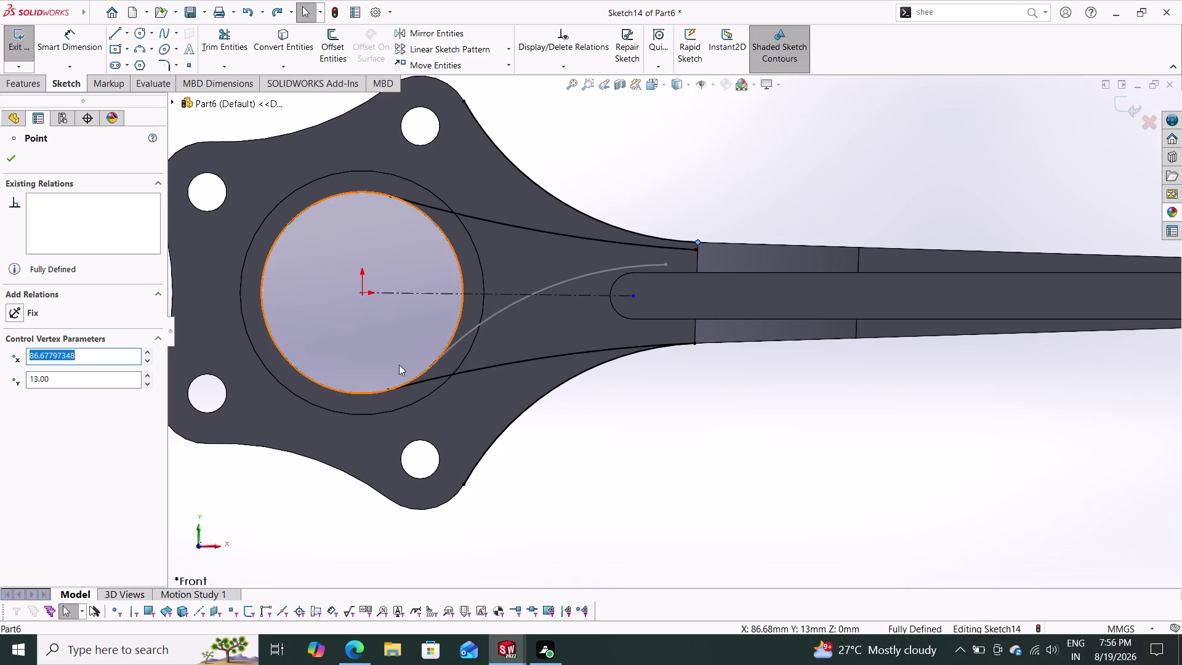
Dismiss the point properties, orbit to the rod's big end, and start Intersection Curve.
key(Escape)
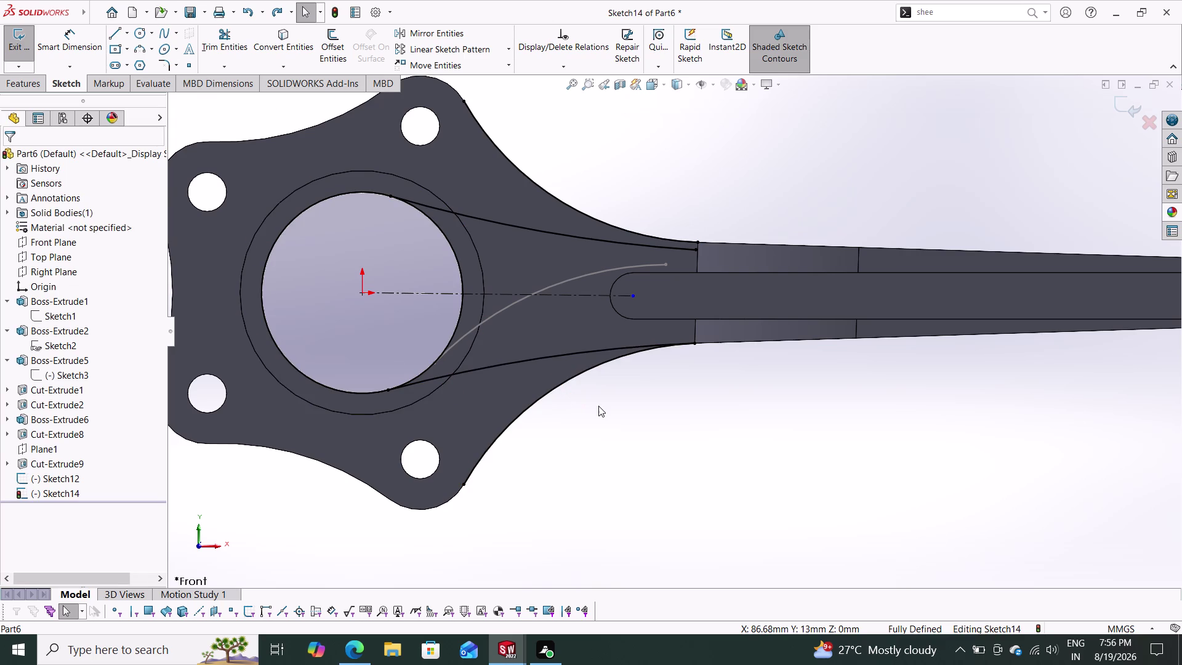
scroll(down, 3)
scroll(up, 3)
middle_drag(600, 426, 619, 380)
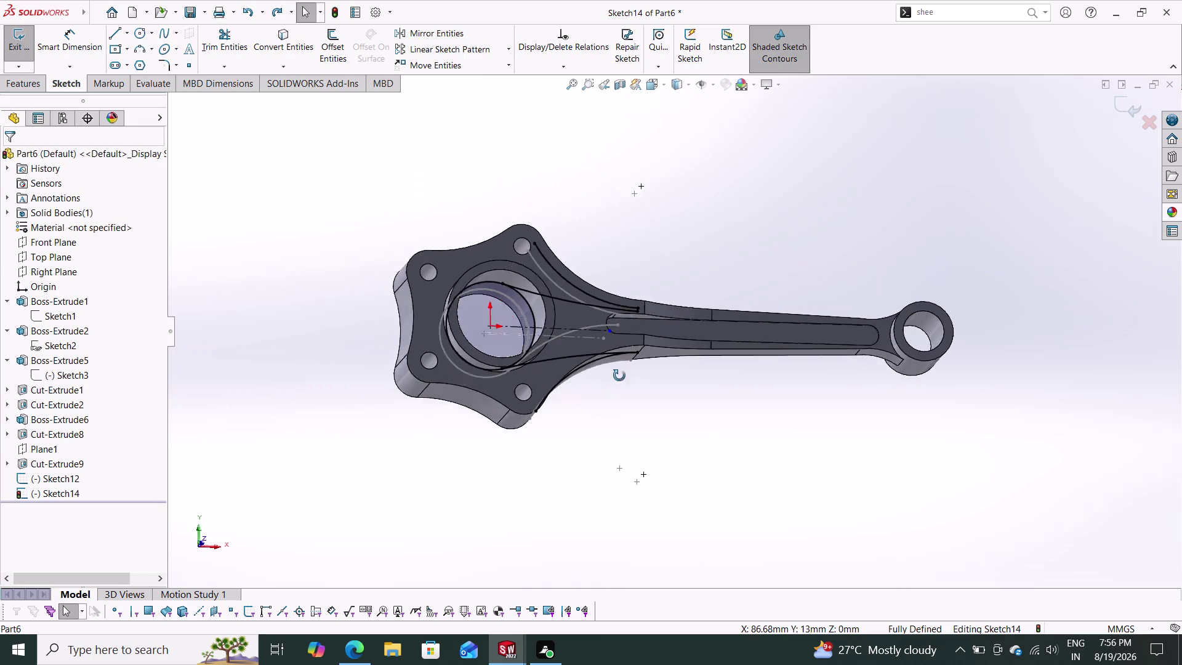
middle_drag(619, 380, 589, 328)
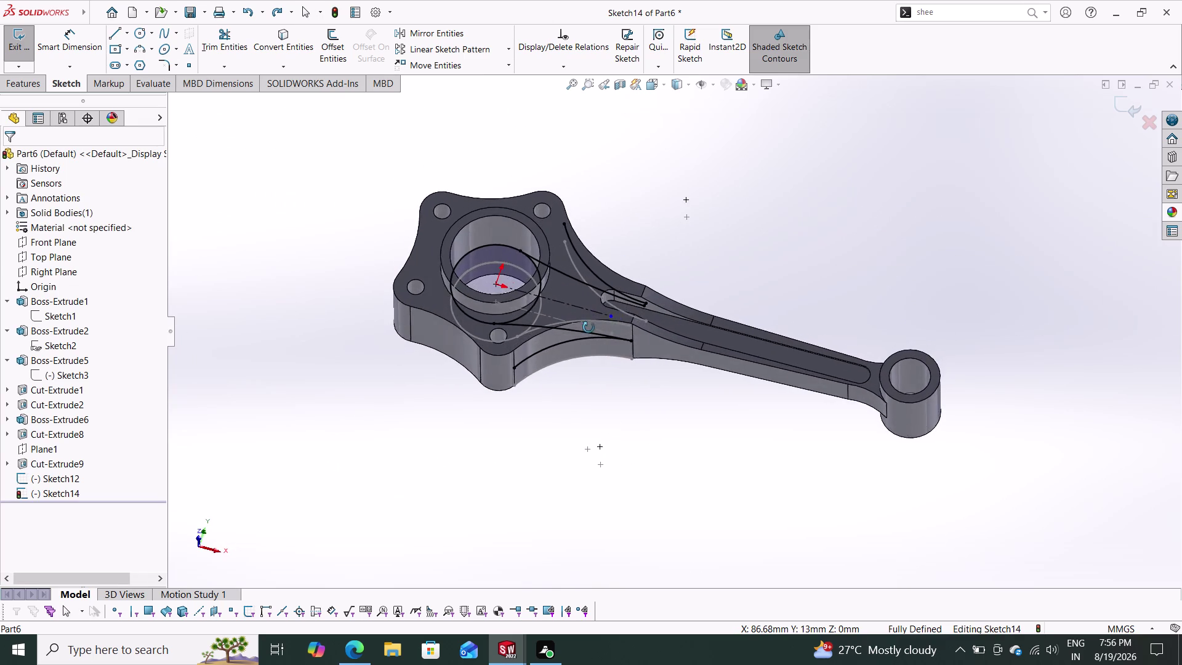
middle_drag(589, 328, 565, 431)
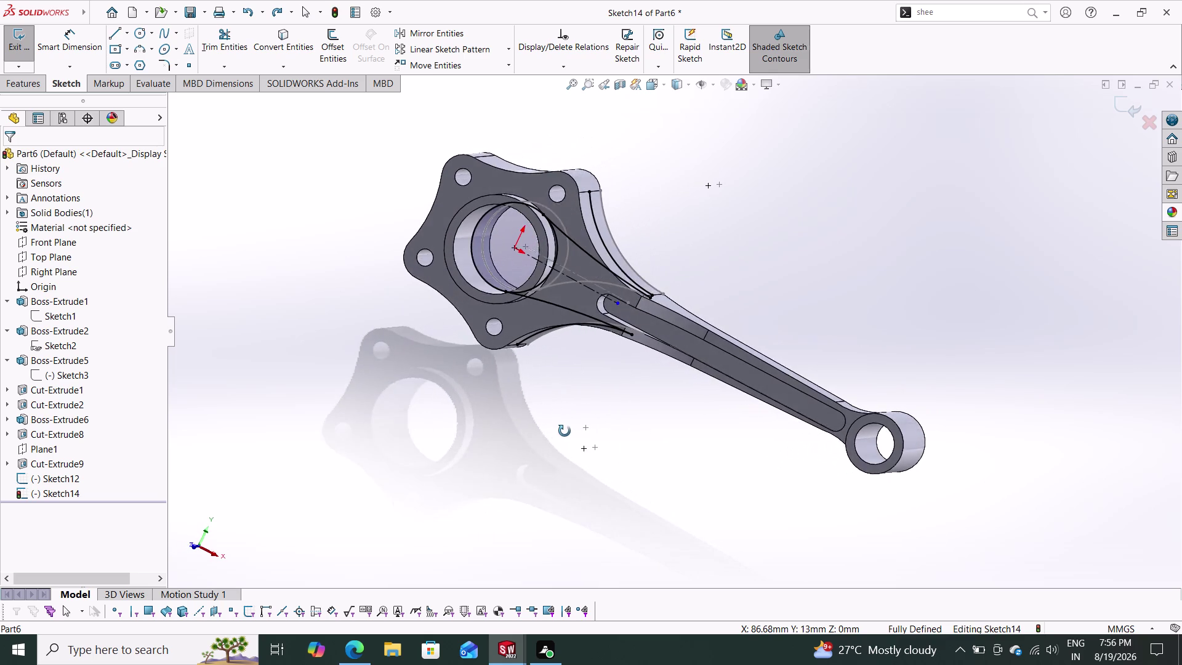
middle_drag(565, 431, 556, 452)
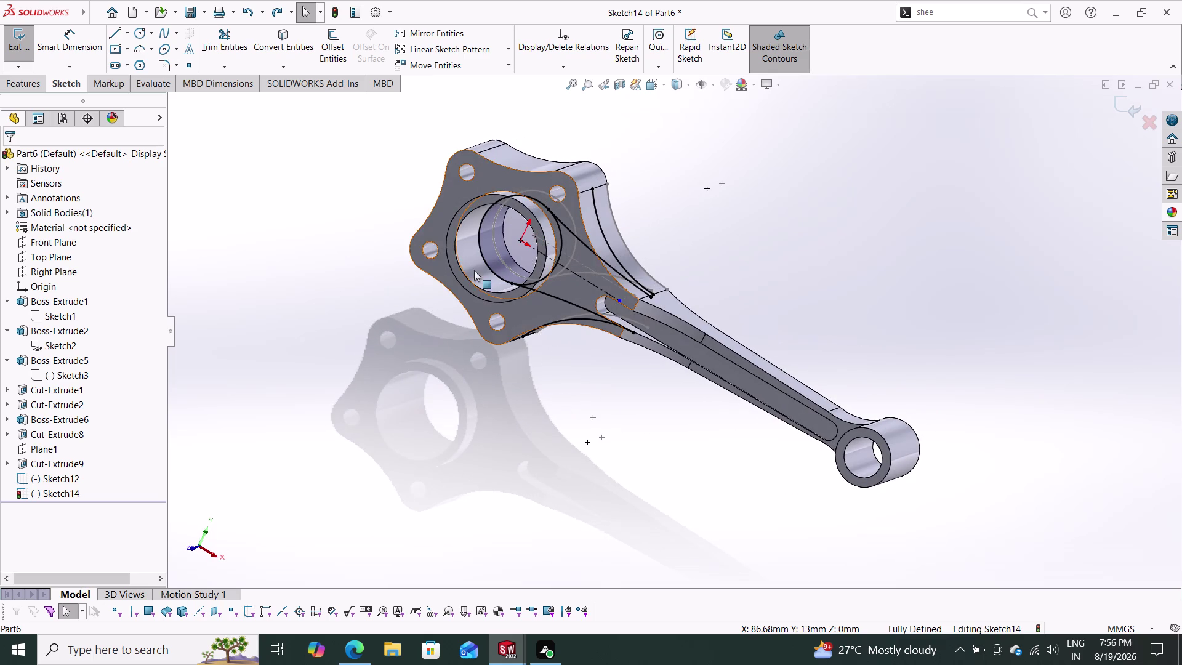
click(290, 64)
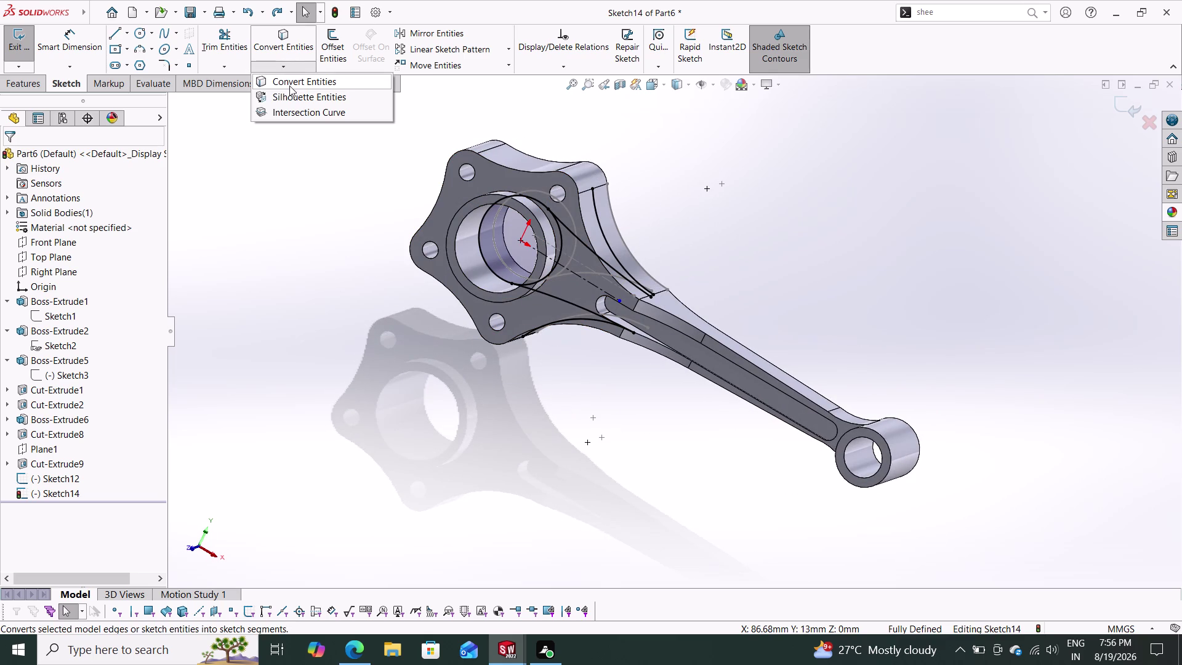
click(291, 112)
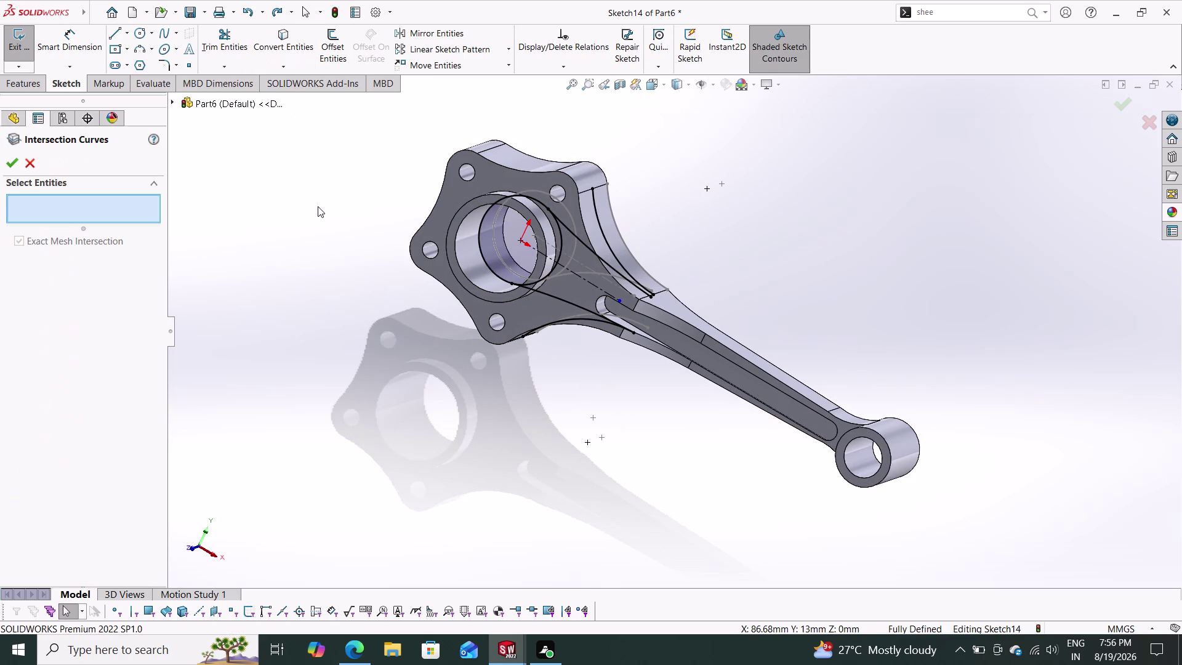
Select the first five side faces of the rod's big end for intersection curves.
middle_drag(328, 288, 436, 215)
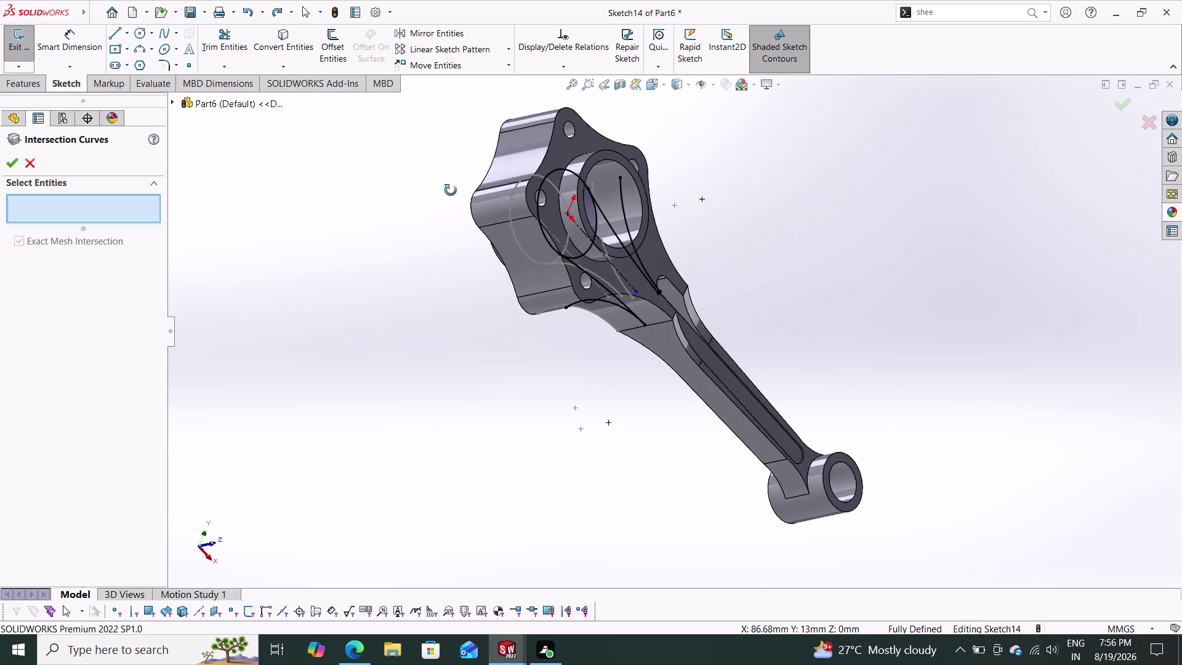
middle_drag(435, 216, 446, 102)
click(602, 251)
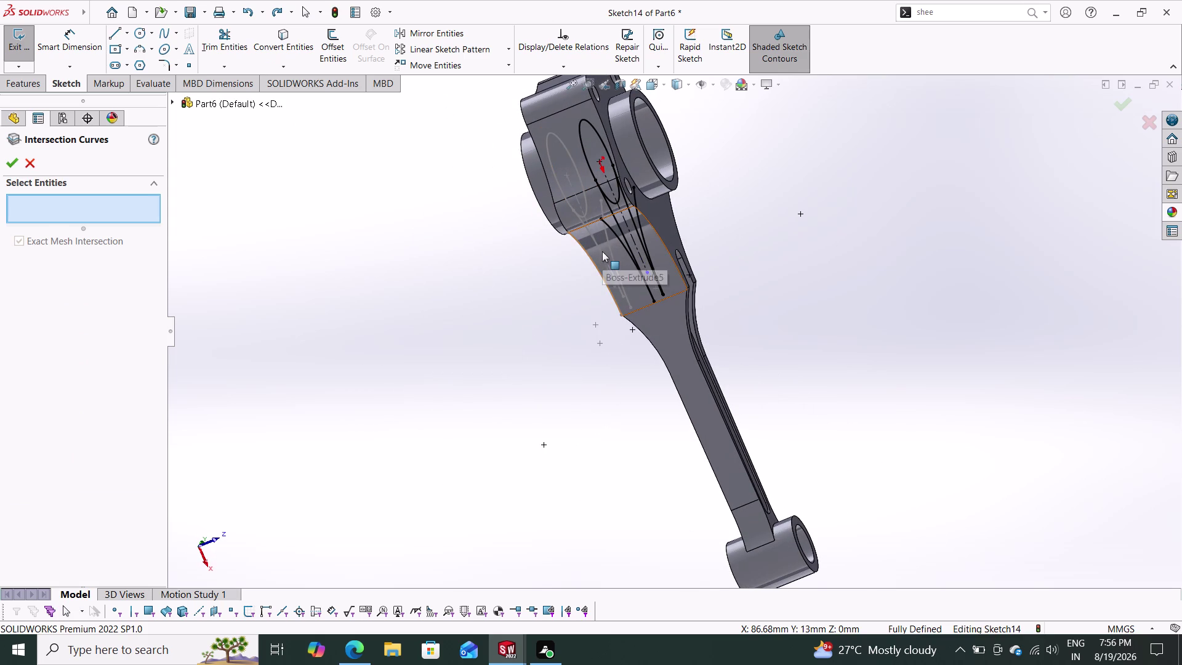
click(573, 174)
click(575, 201)
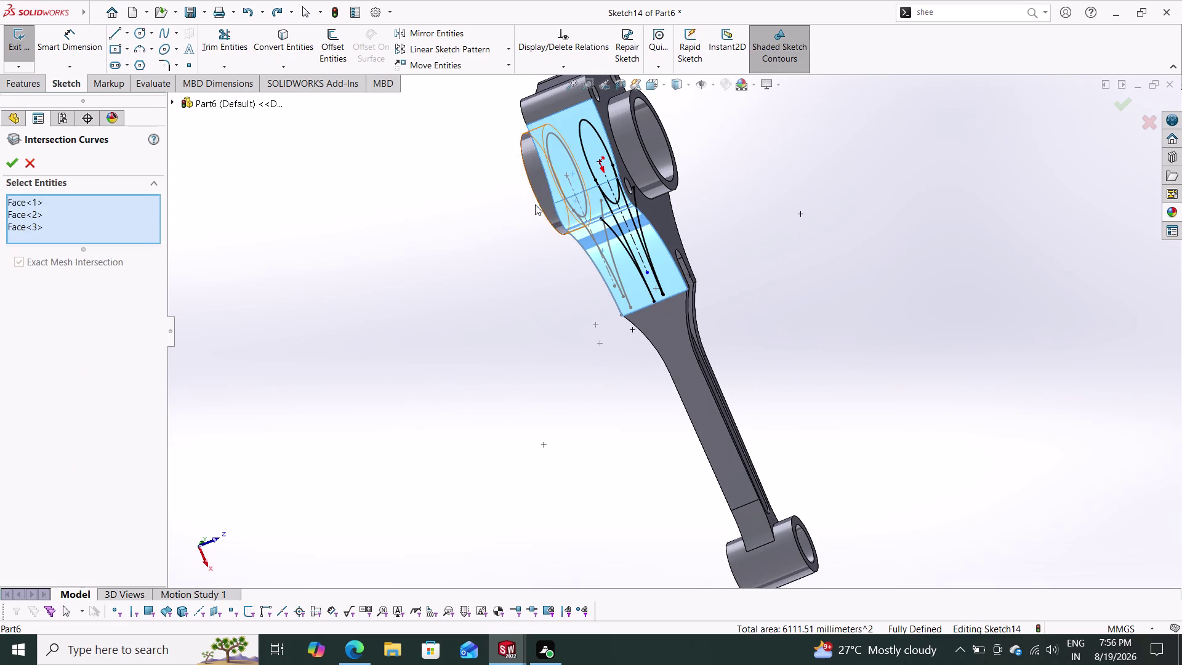
middle_drag(501, 201, 509, 306)
click(601, 227)
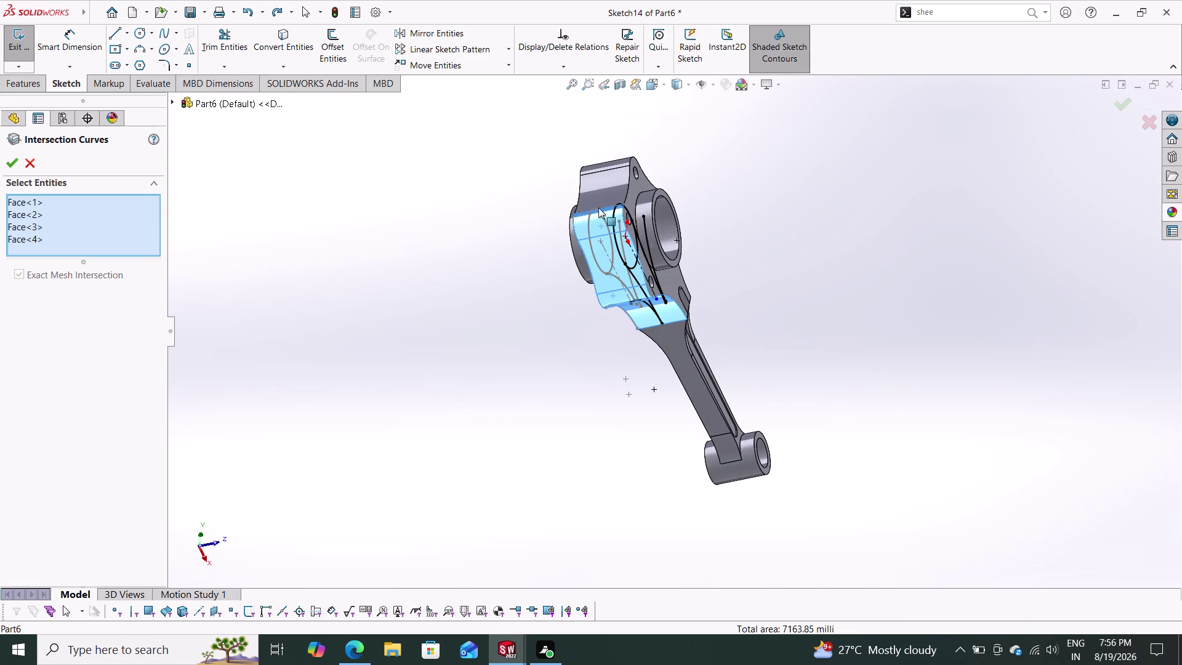
click(602, 188)
Select the remaining four big-end faces and create the intersection curves.
middle_drag(538, 213, 512, 406)
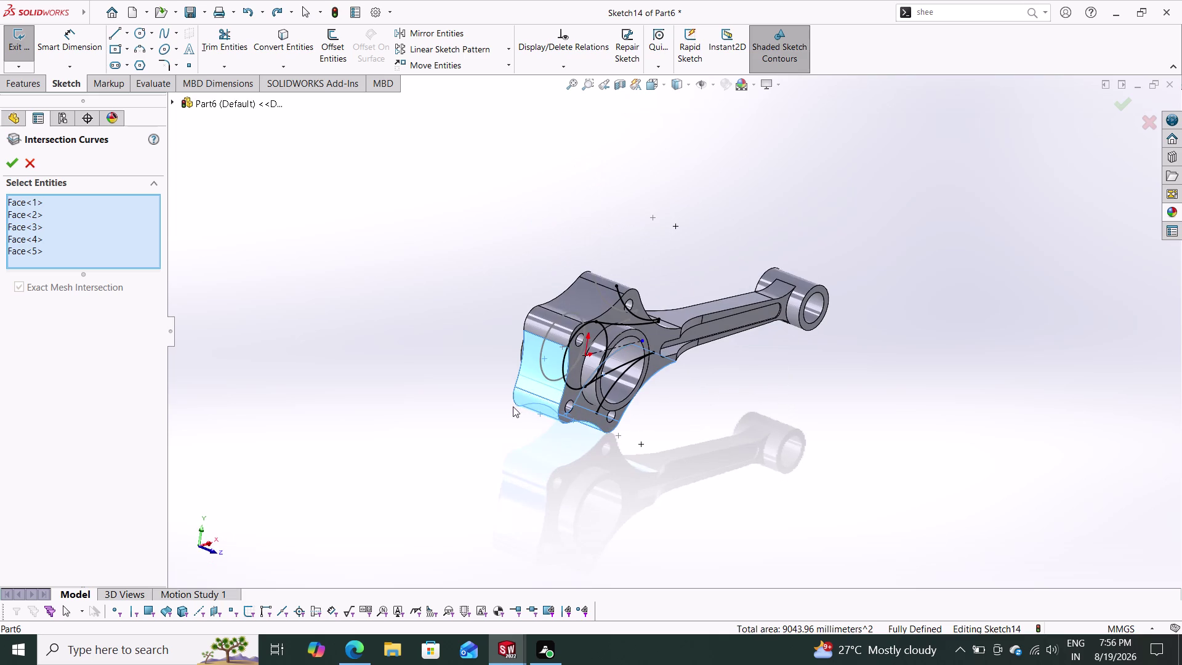
click(562, 325)
click(578, 299)
middle_drag(548, 311, 542, 311)
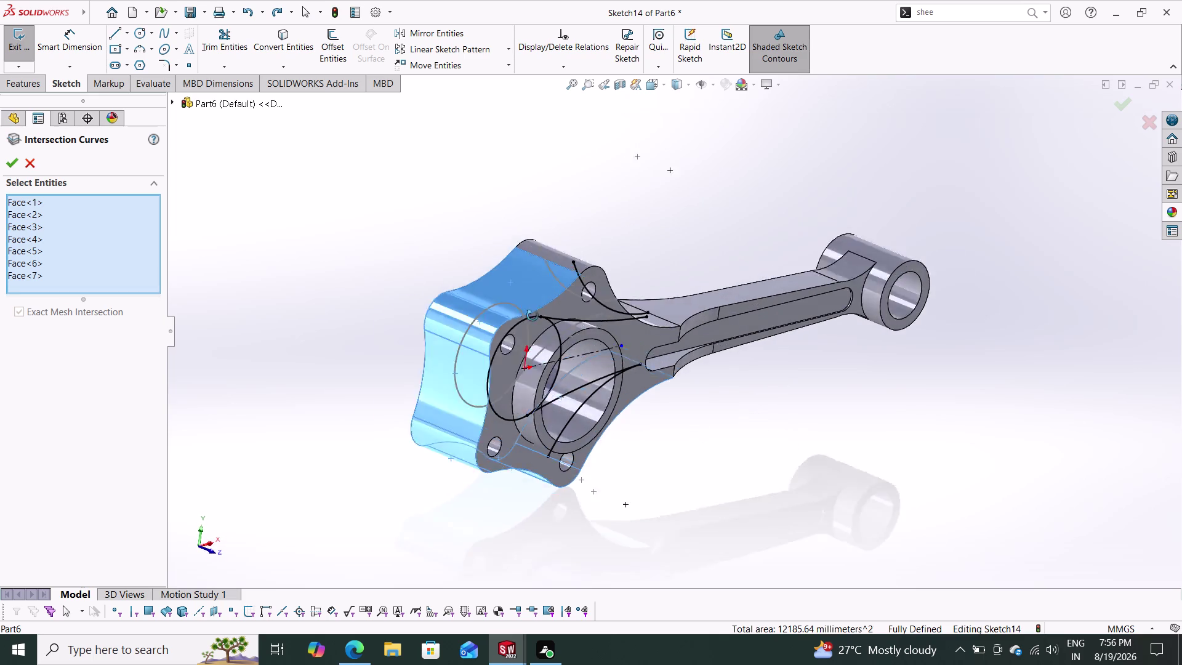
middle_drag(542, 311, 474, 375)
click(461, 291)
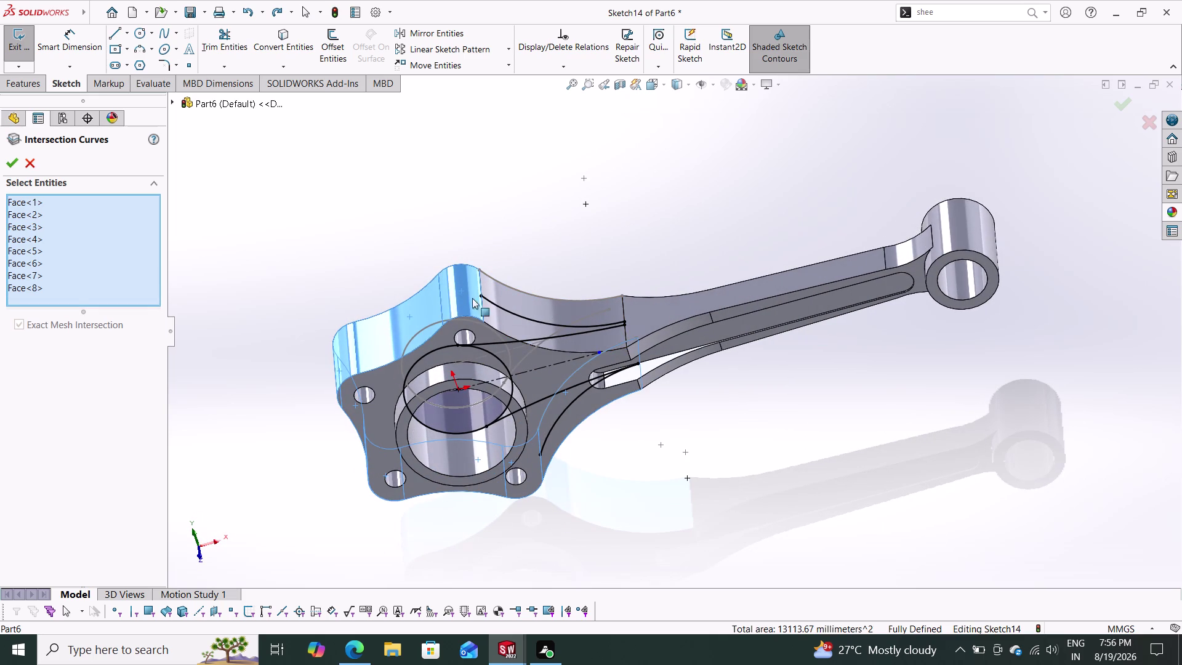
click(511, 315)
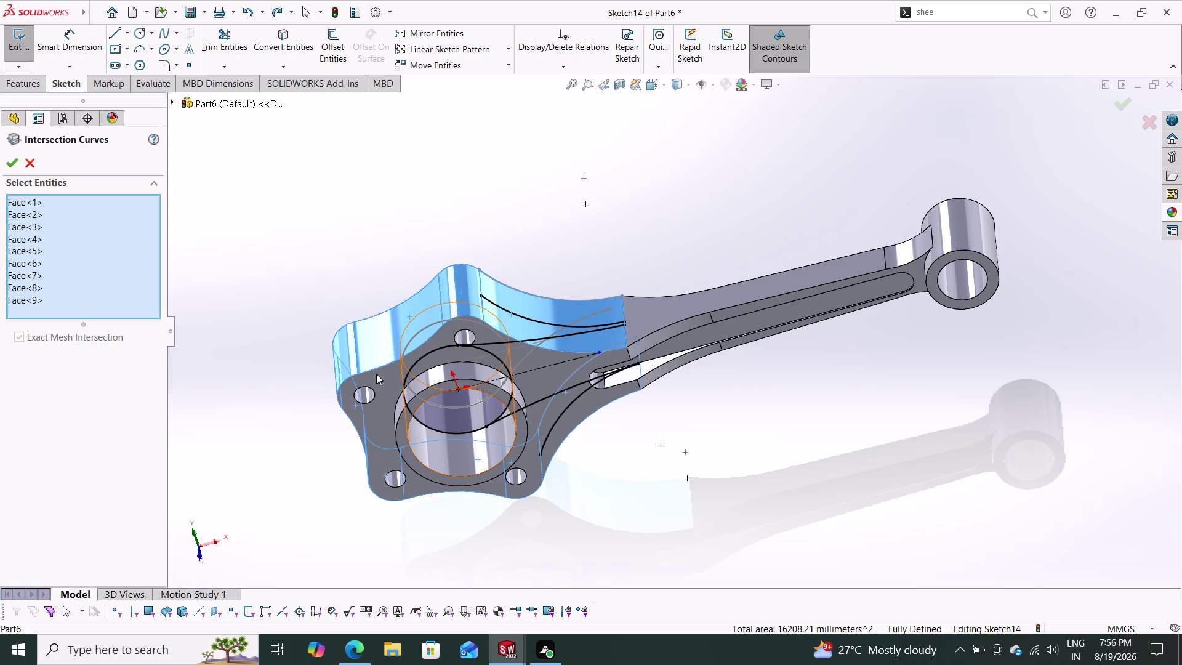
click(9, 161)
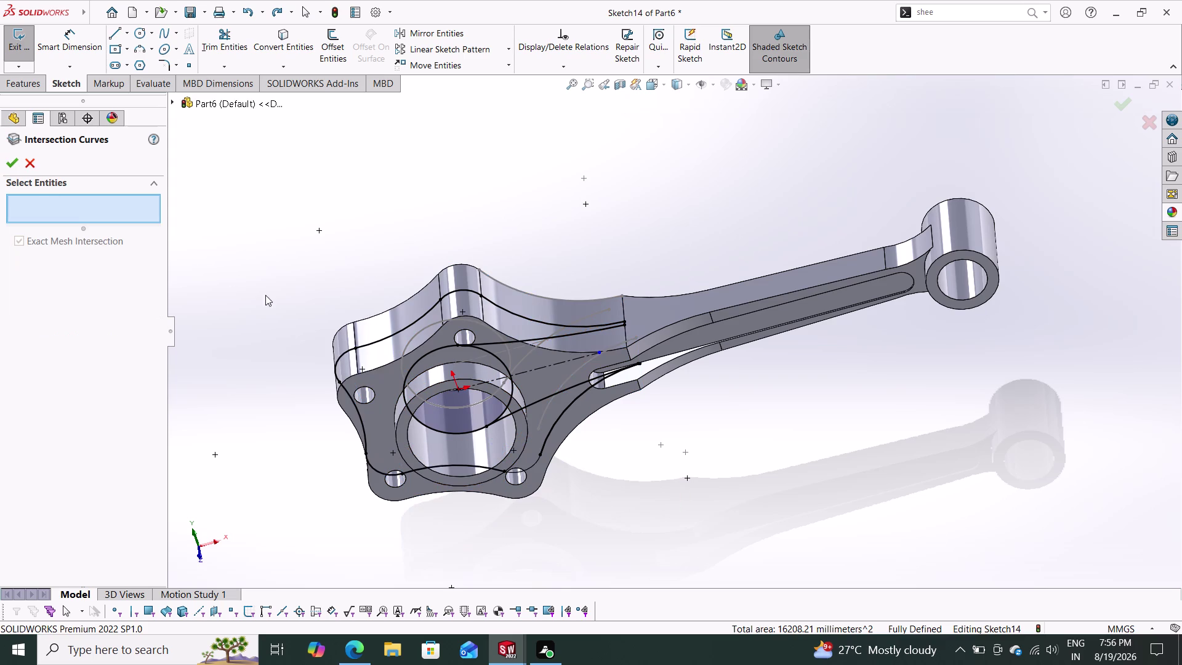
click(35, 164)
Inspect the new intersection curves, orbit toward the big-end bore, and start Trim Entities.
middle_drag(207, 286, 195, 183)
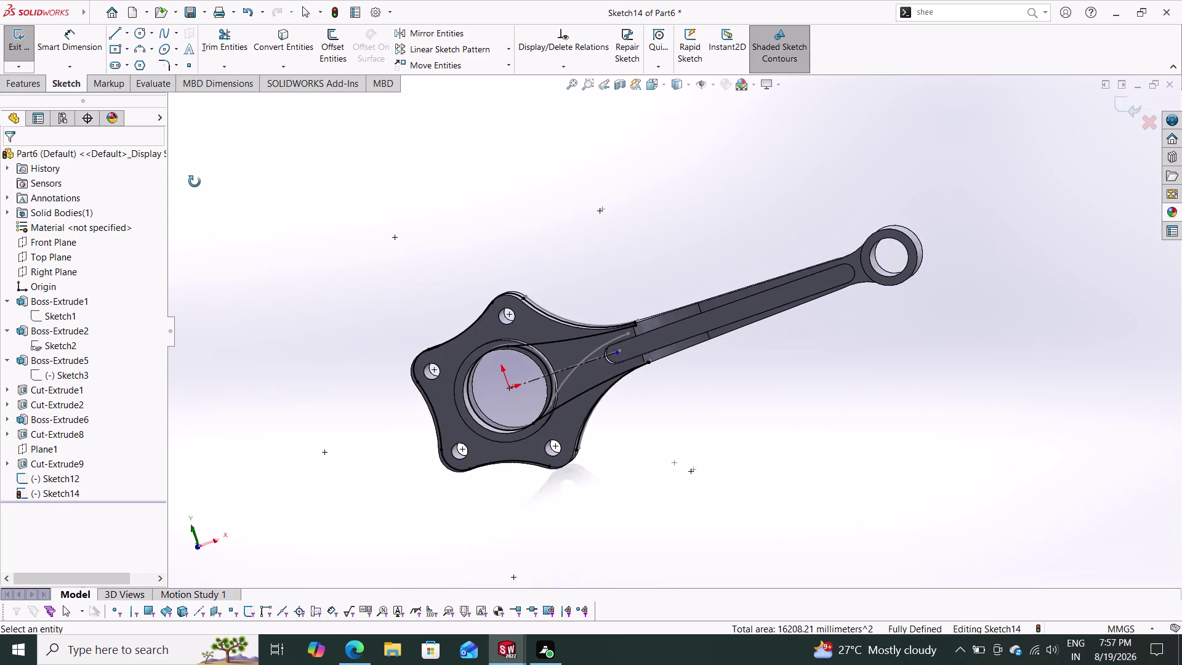
middle_drag(196, 183, 204, 257)
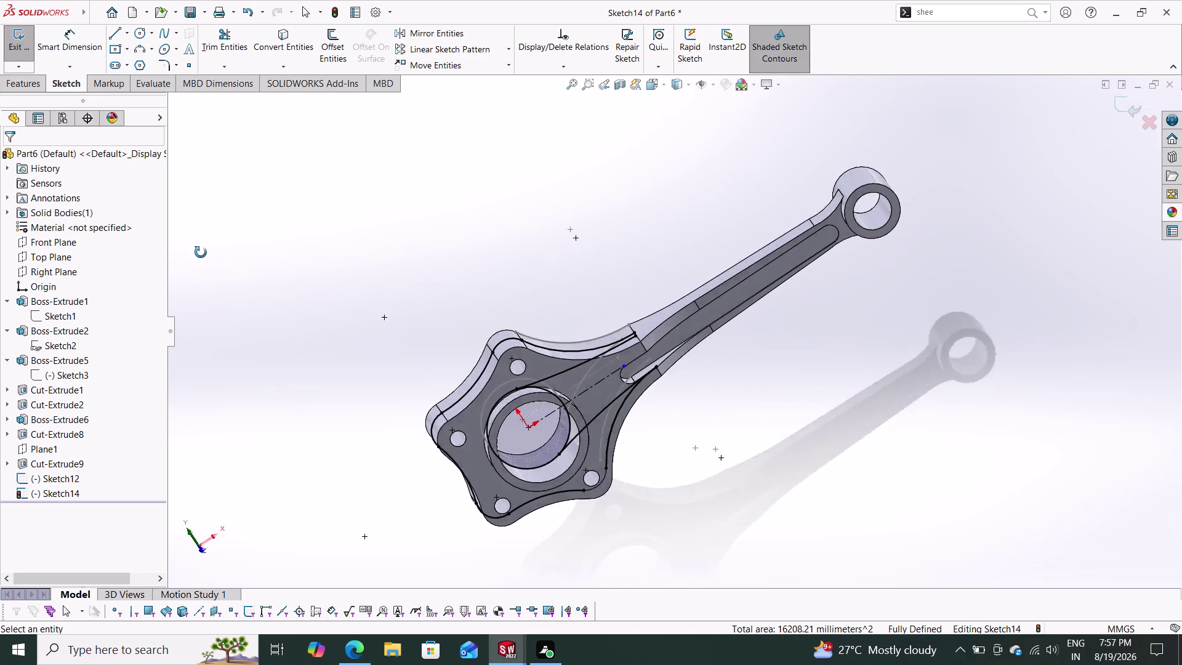
middle_drag(204, 257, 215, 244)
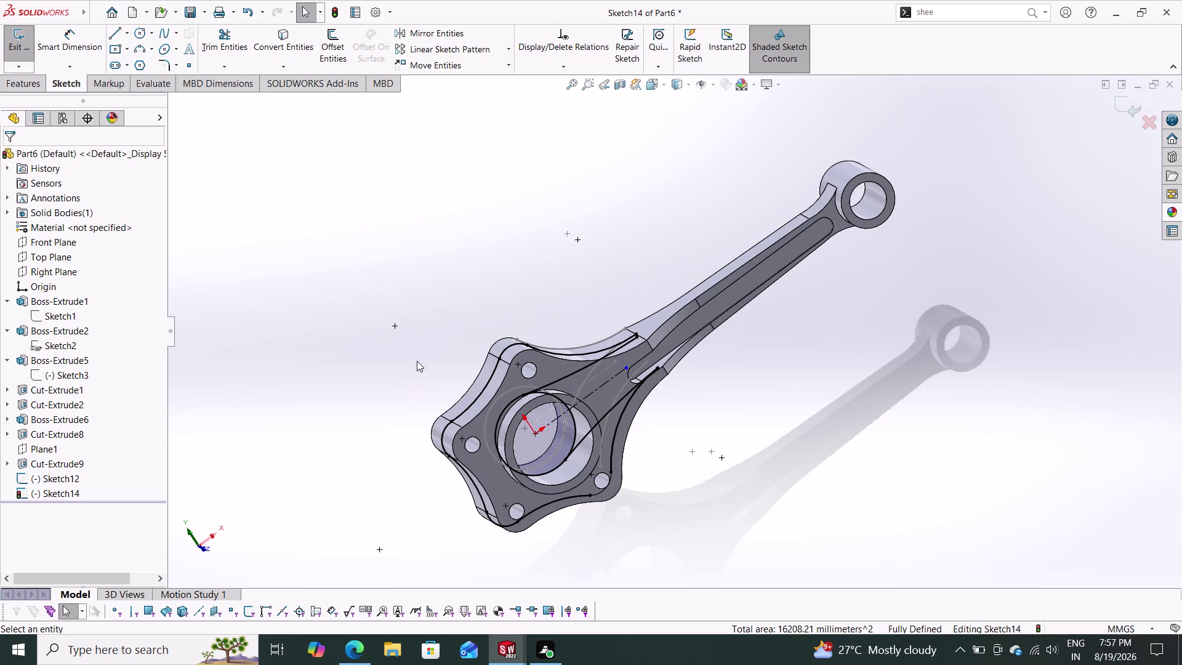
middle_drag(421, 368, 354, 311)
middle_drag(386, 341, 445, 372)
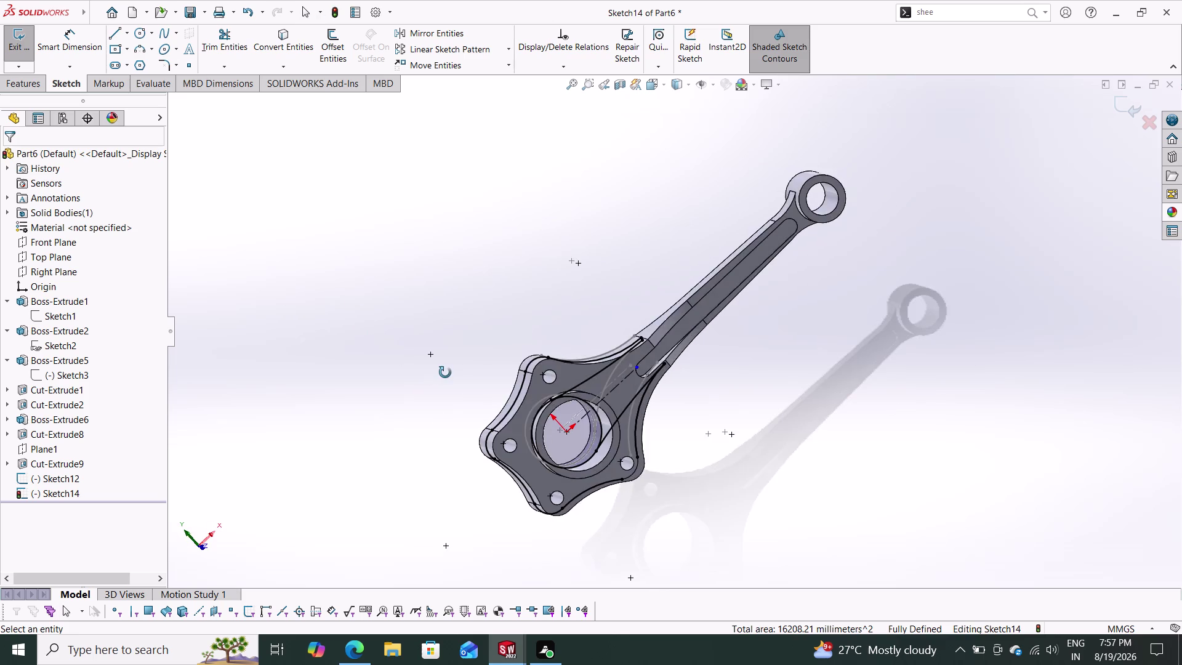
middle_drag(445, 372, 417, 364)
scroll(down, 3)
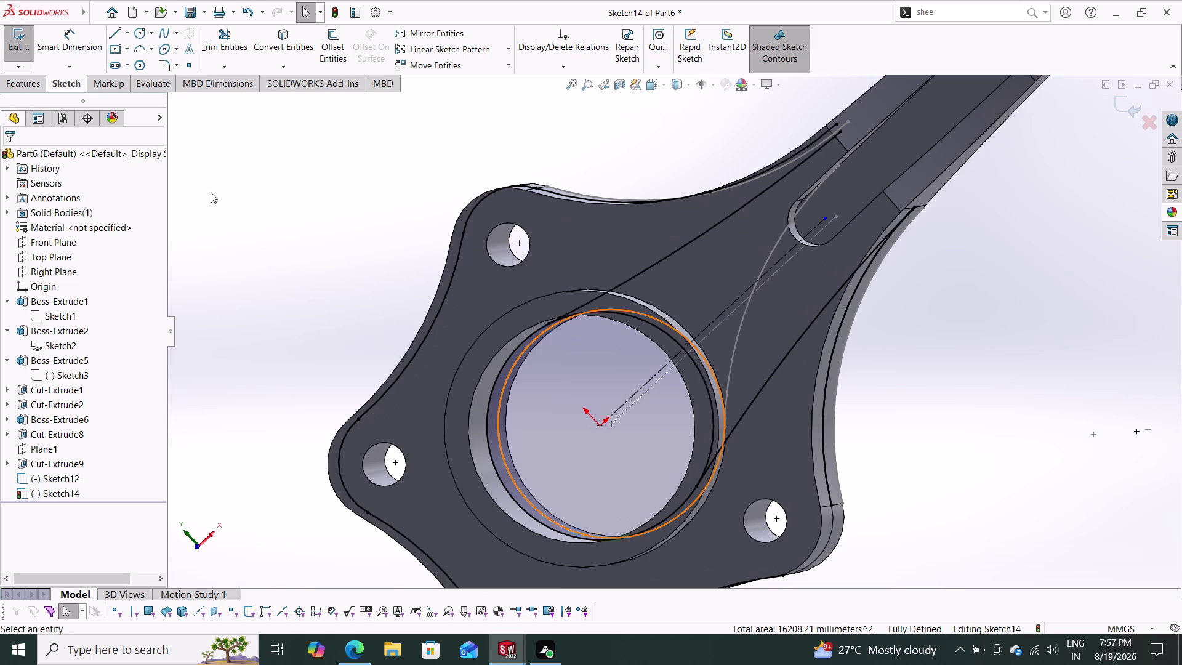
click(228, 38)
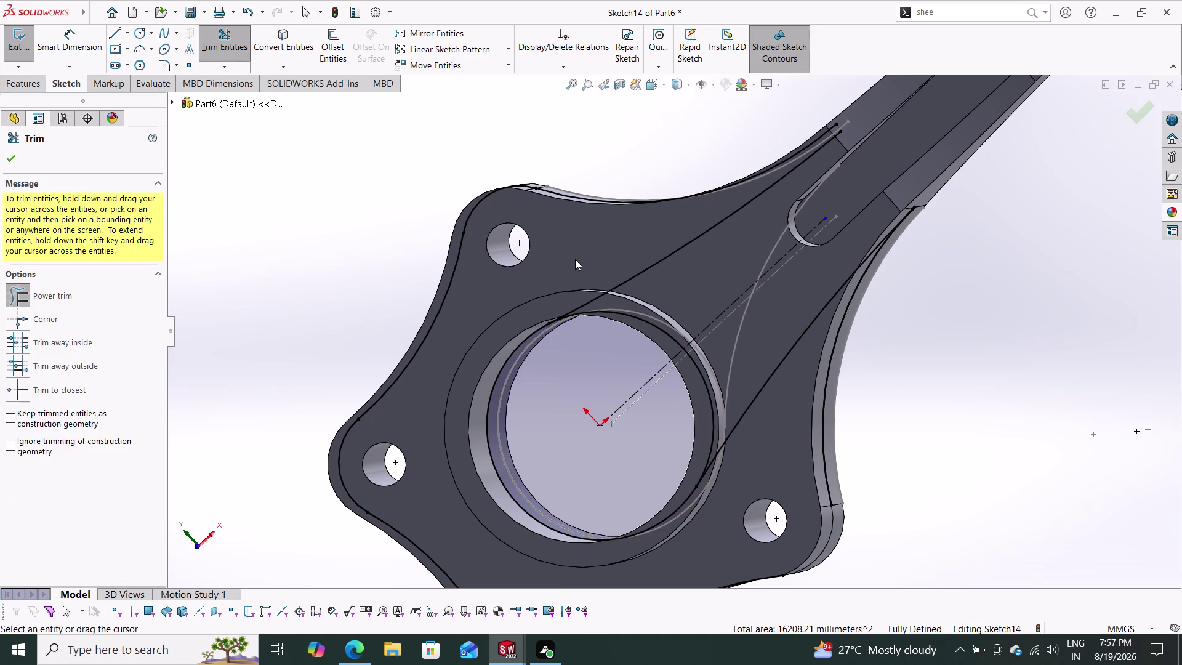
Power-trim the leftover circle segments inside the big-end bore, then select the upper arc.
drag(654, 283, 624, 346)
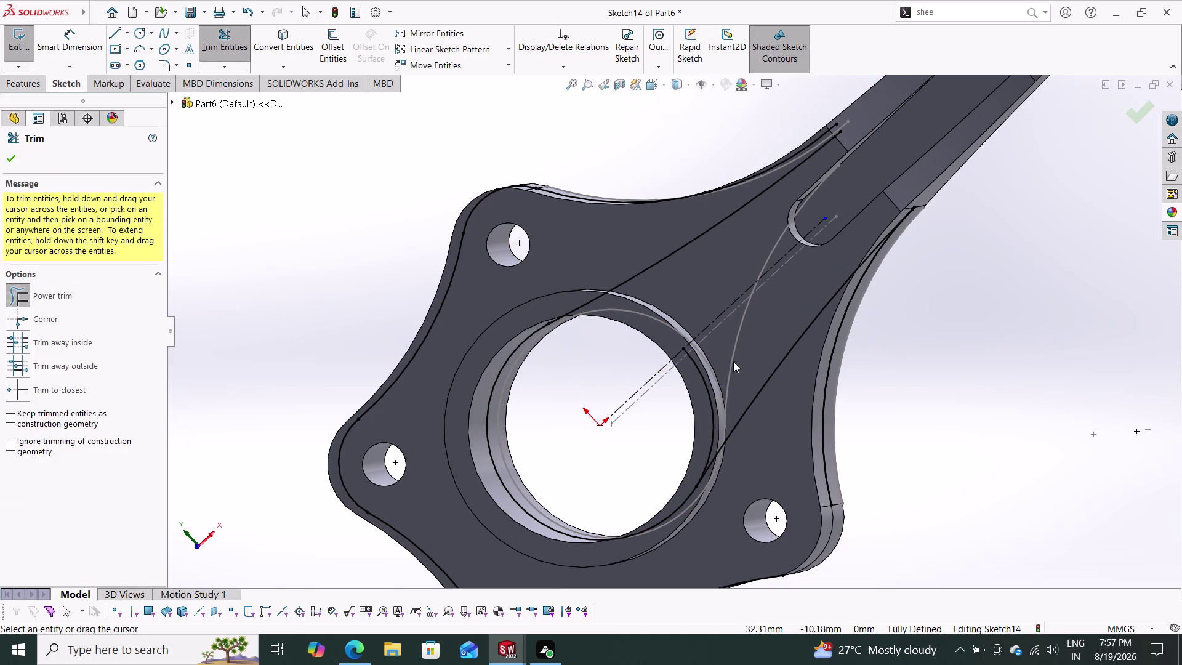
drag(740, 362, 679, 393)
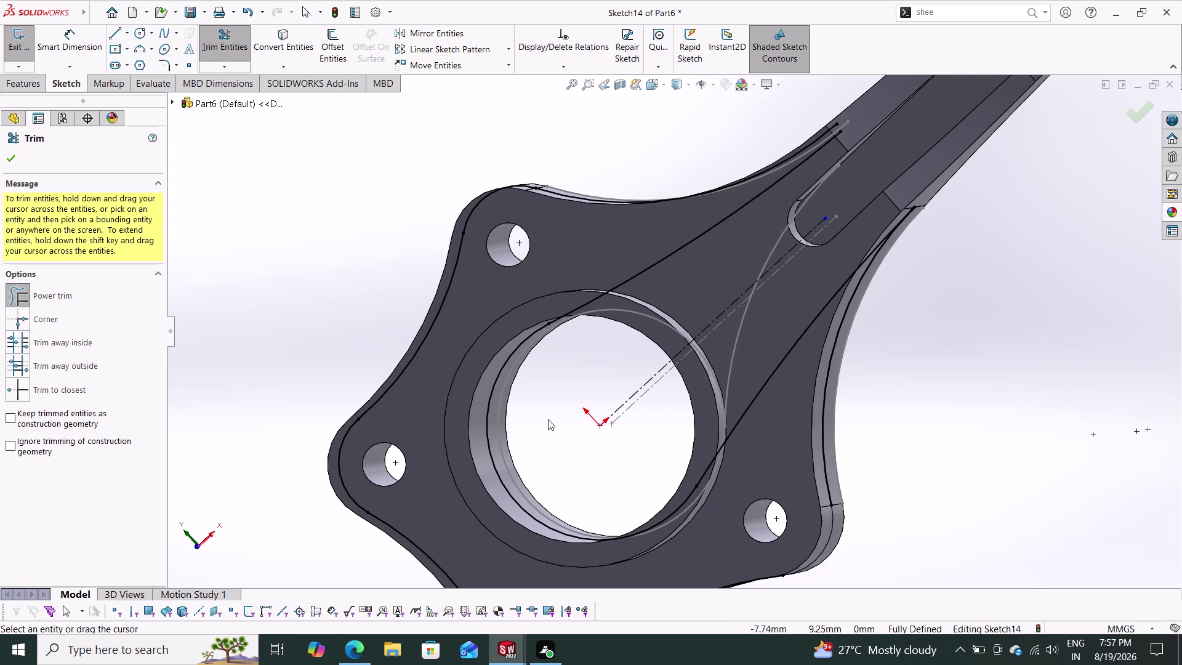
scroll(down, 3)
scroll(up, 3)
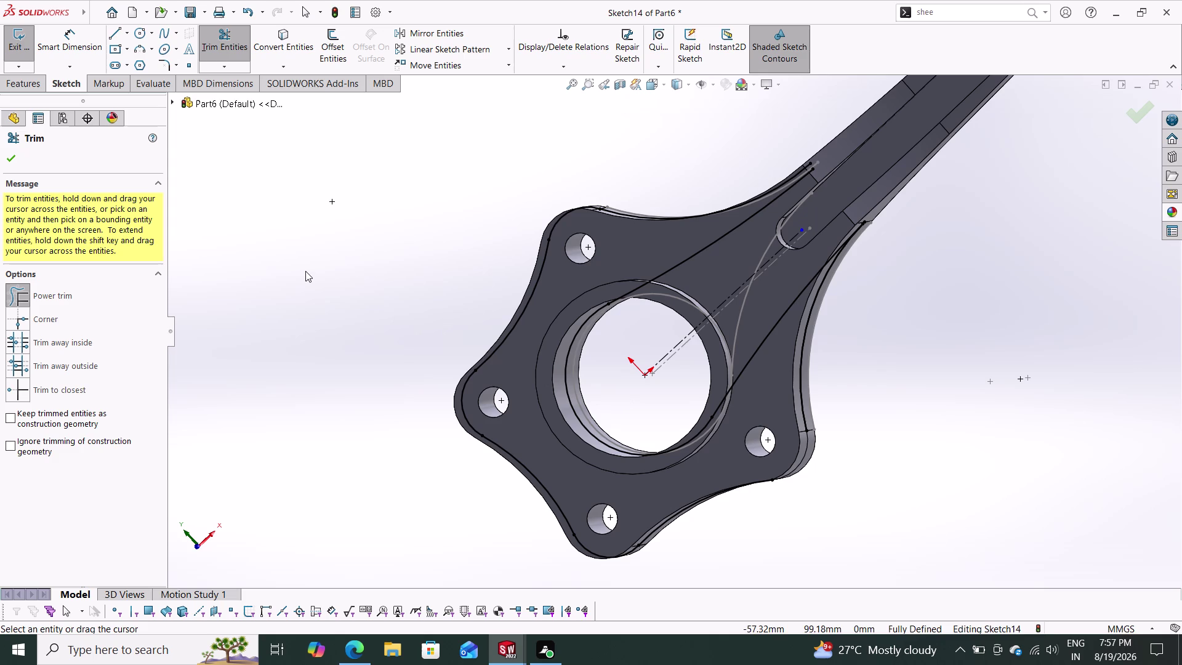
click(9, 158)
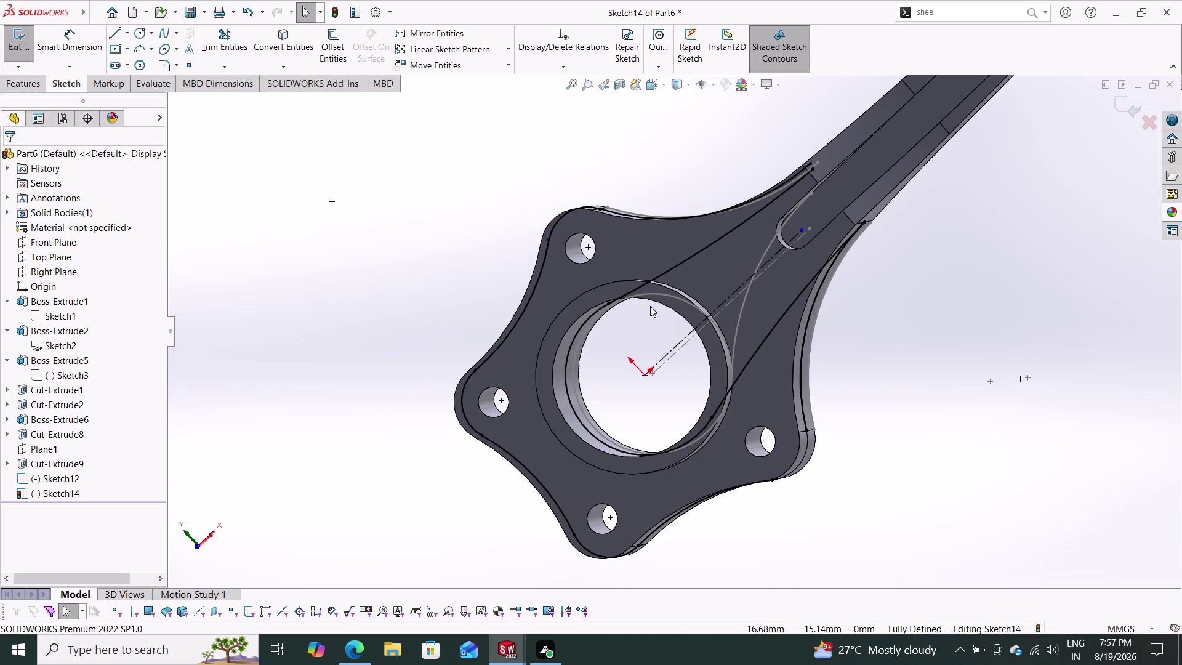
click(674, 264)
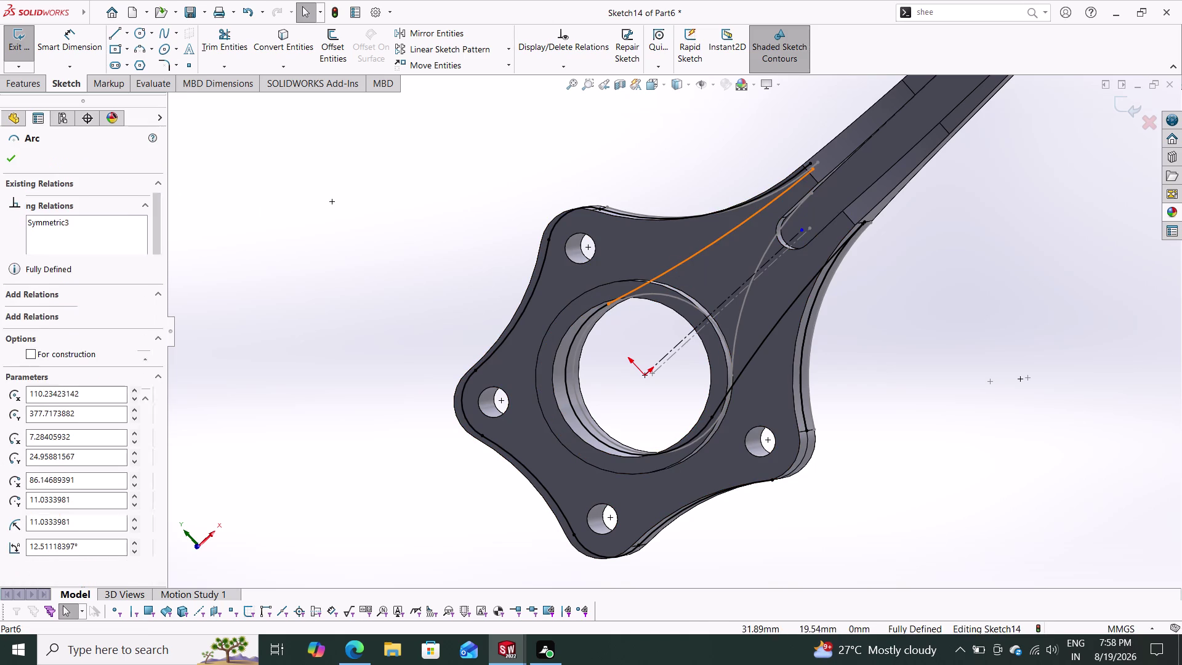
Make the upper arc tangent to the outer edge arc, then undo the over-defining relation.
click(674, 218)
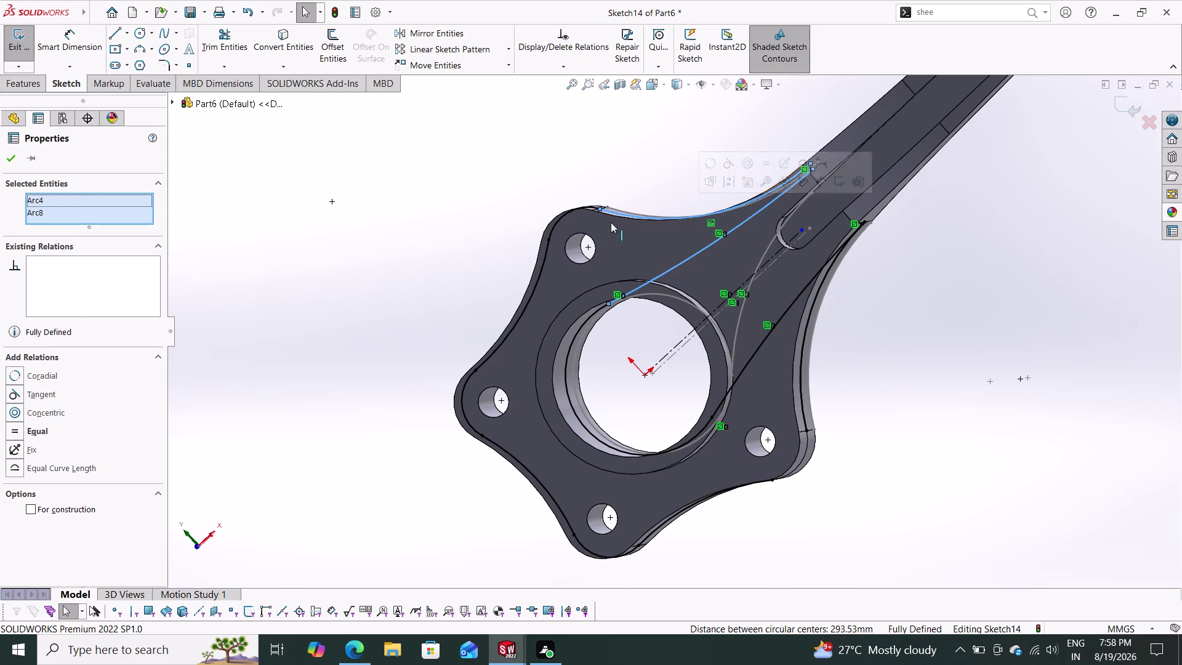
click(32, 393)
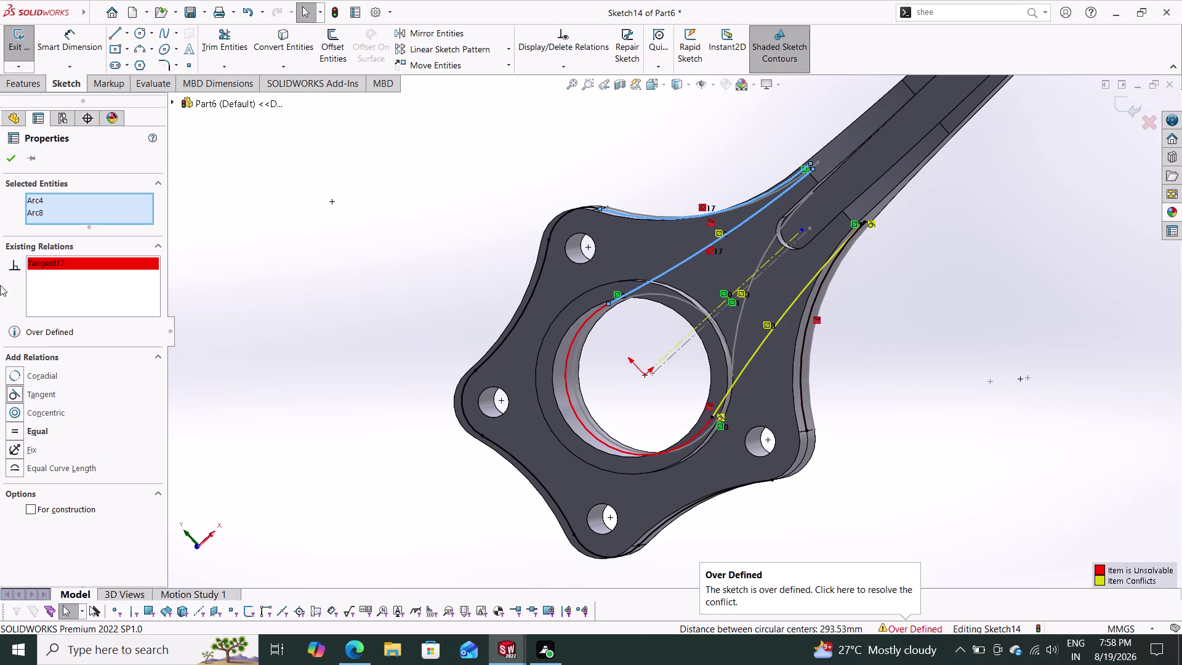
key(Escape)
key(Escape)
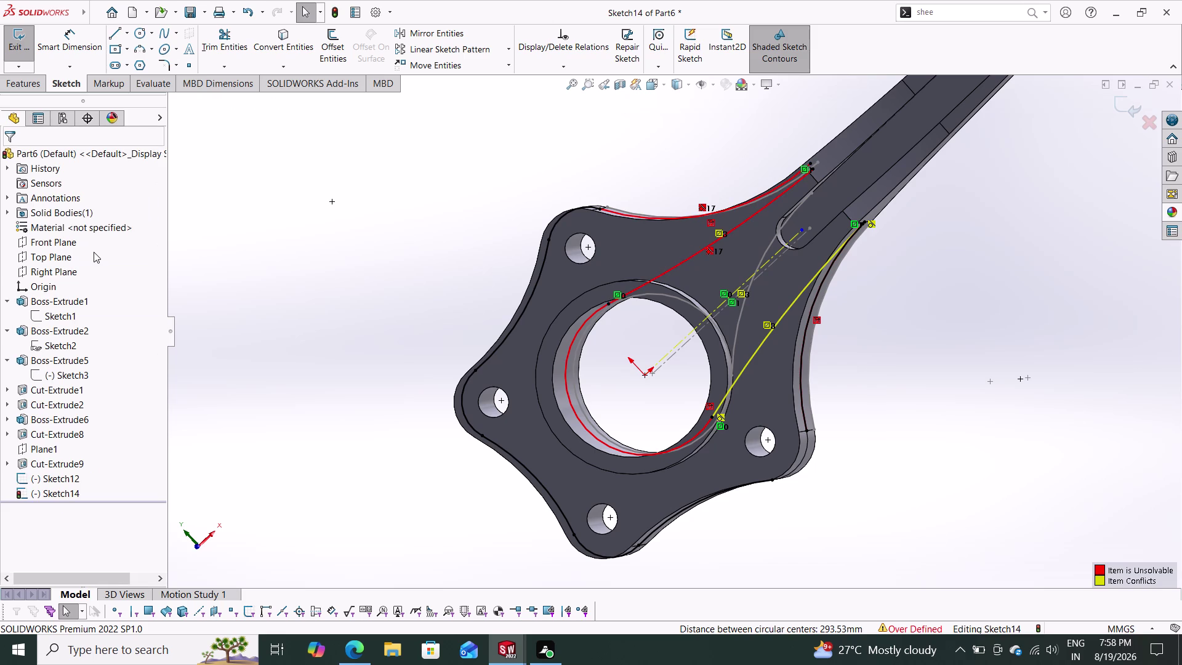
key(ctrl+z)
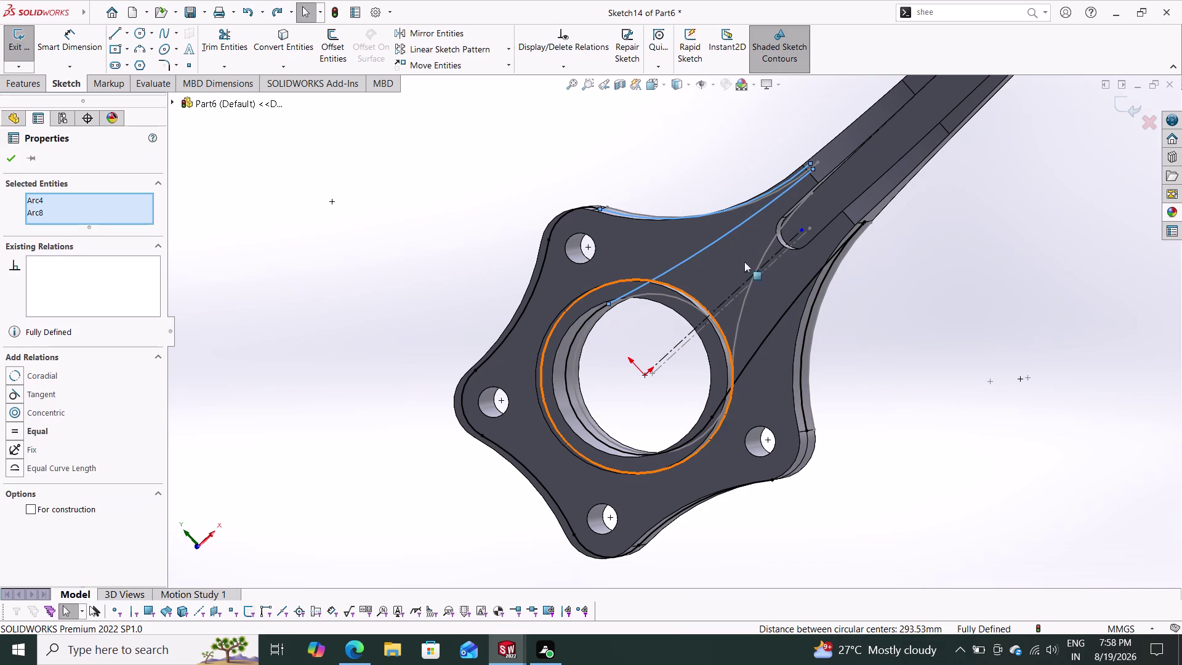
Zoom in and delete the upper connecting arc.
scroll(down, 3)
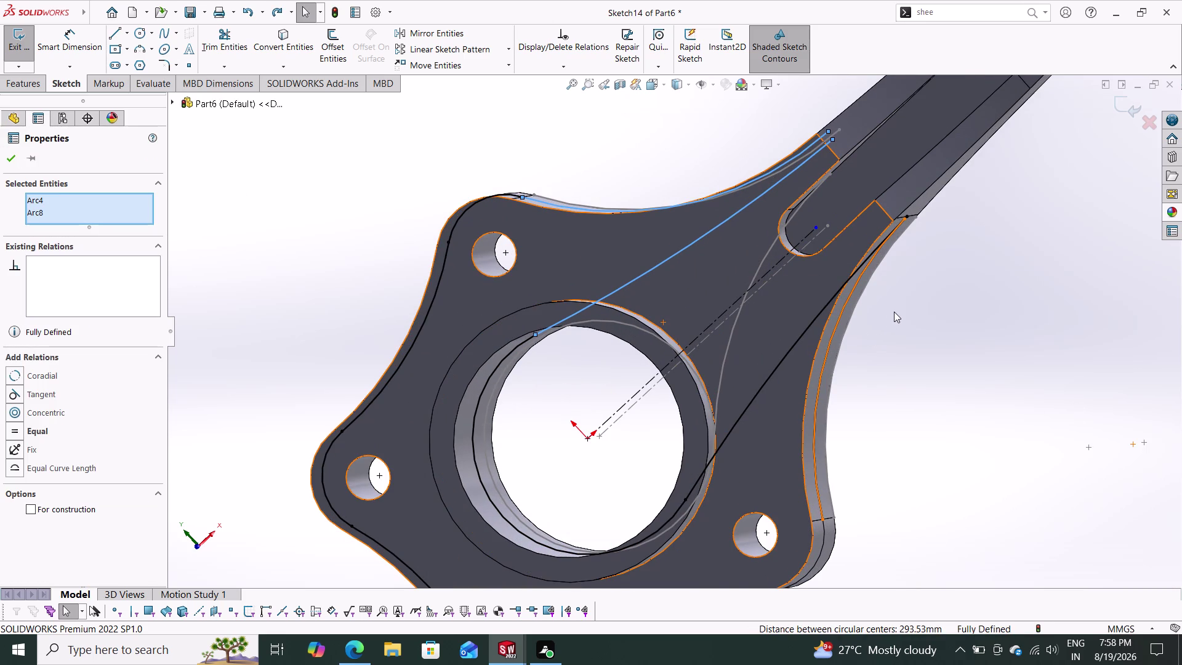
scroll(down, 3)
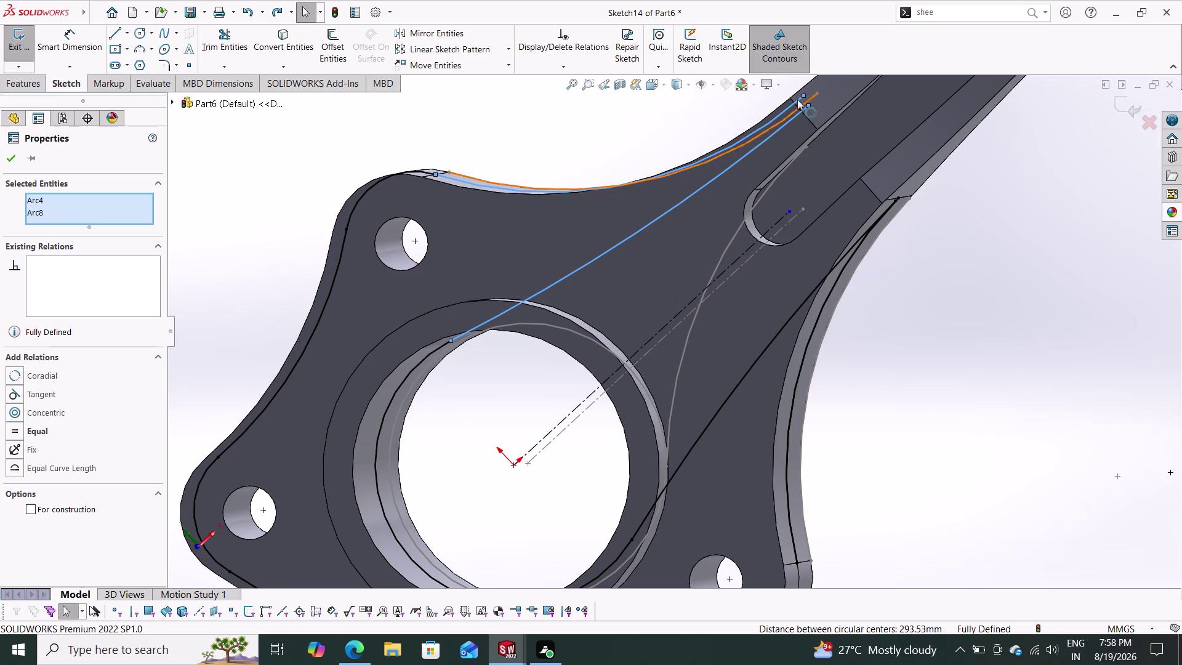
drag(809, 104, 801, 93)
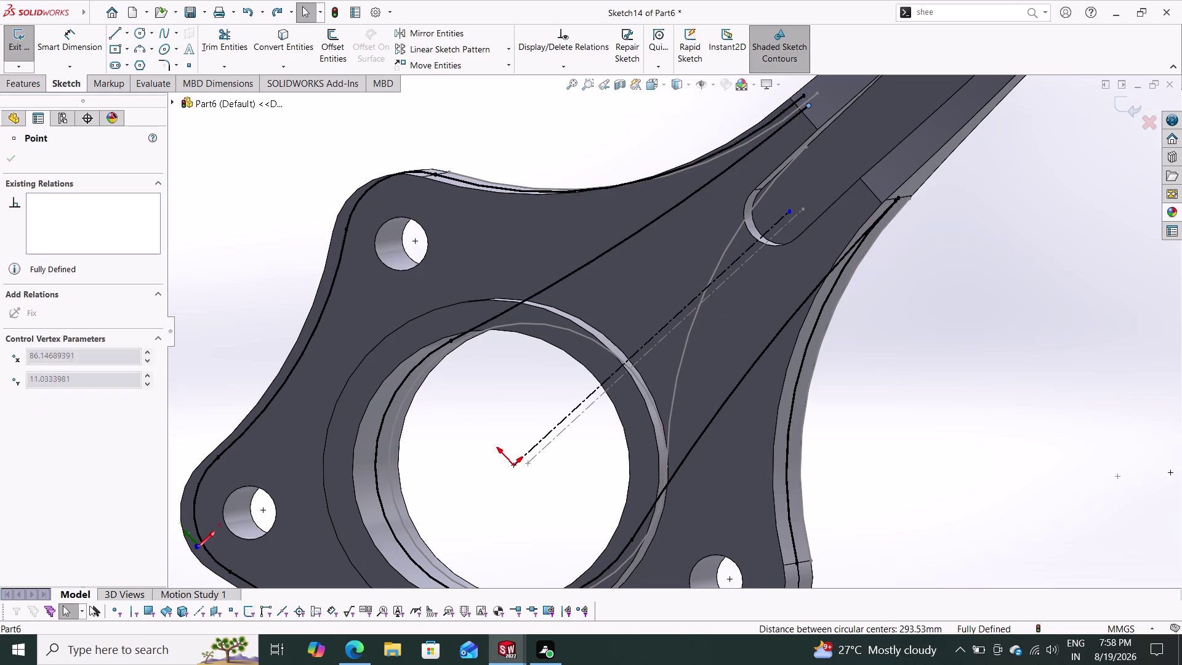
click(615, 246)
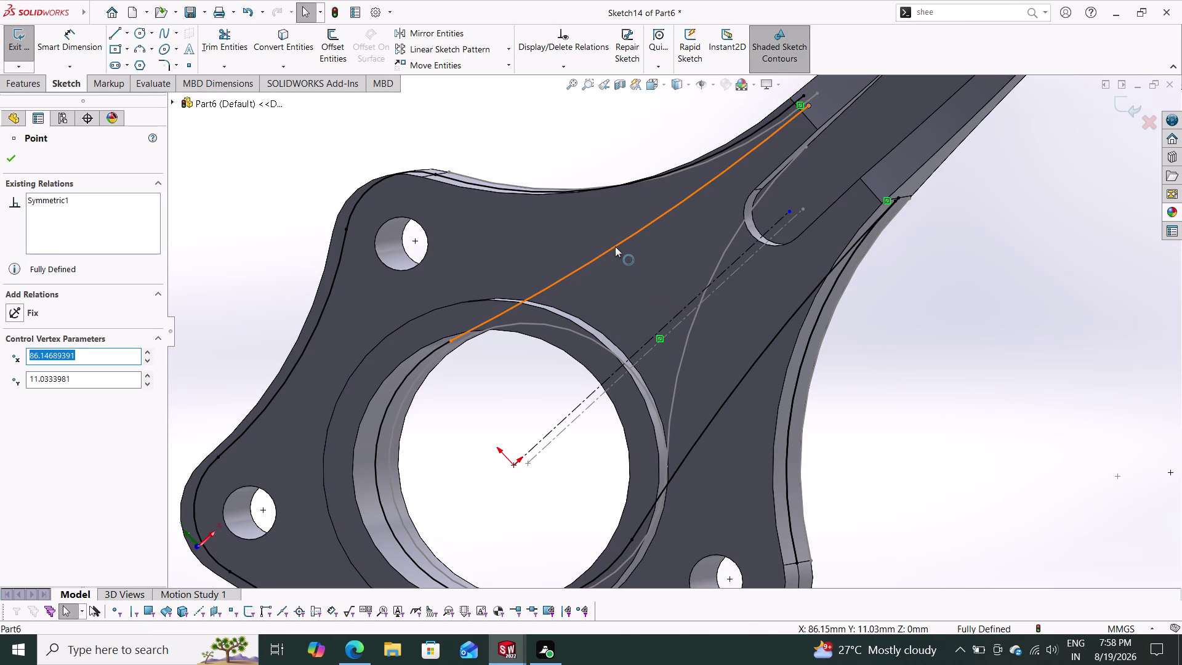
key(Delete)
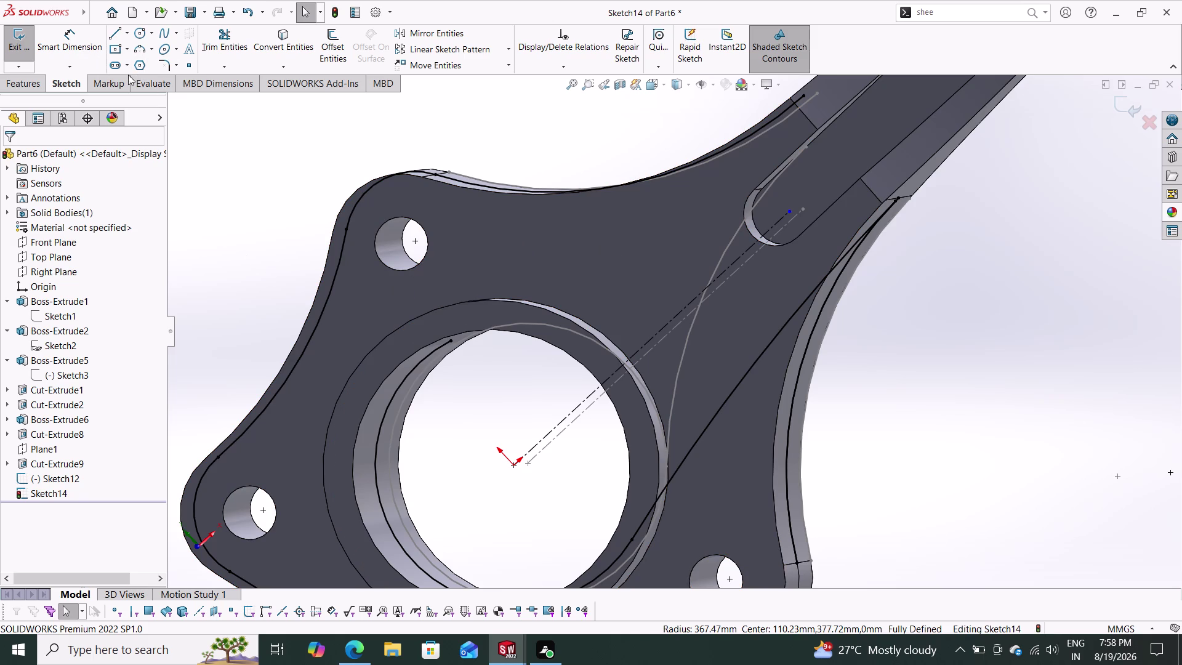
click(142, 52)
Draw a three-point arc from the bore edge to the upper arm, tangent to the bore.
click(452, 341)
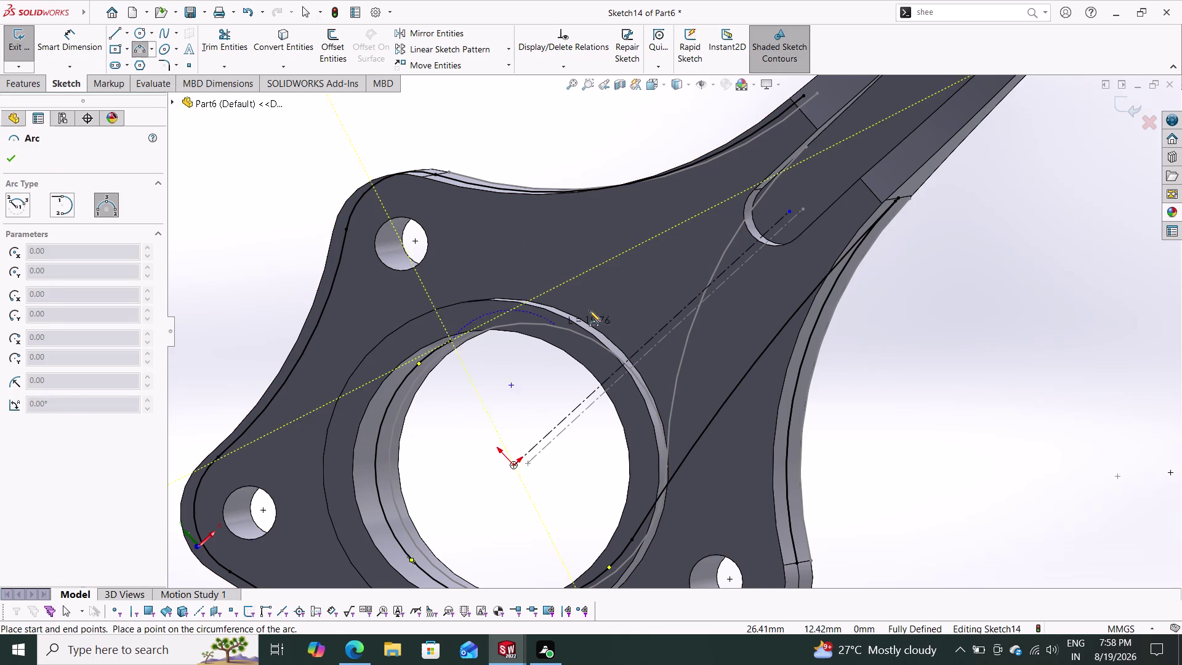
click(804, 95)
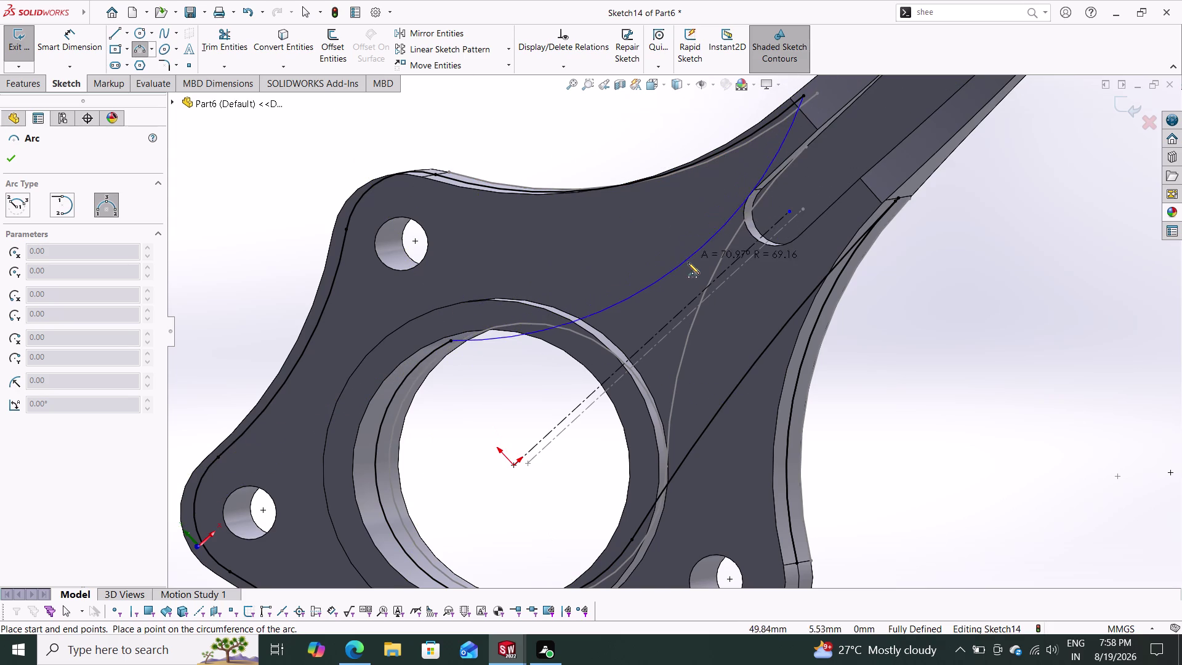
click(664, 269)
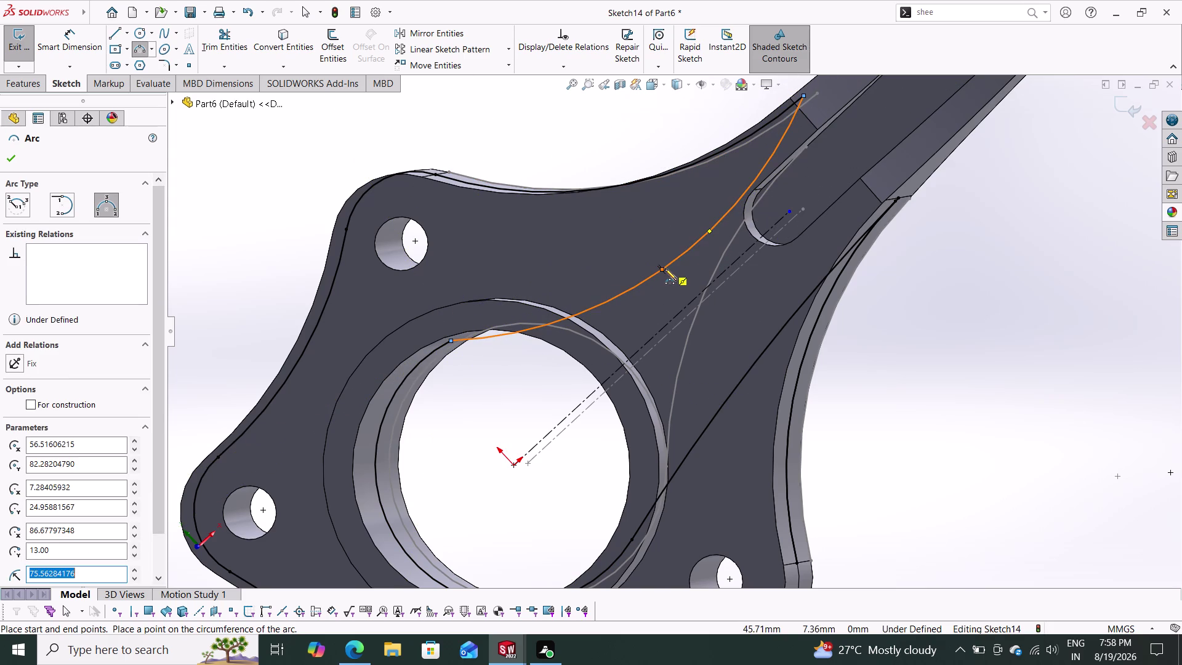
key(Escape)
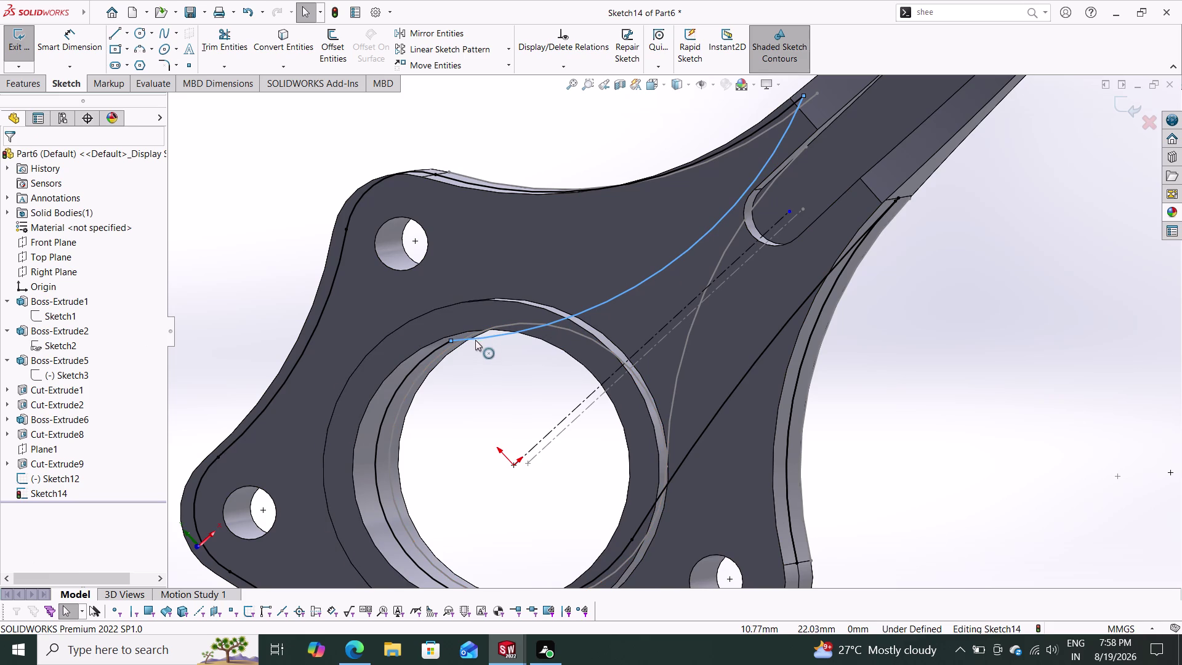
click(415, 366)
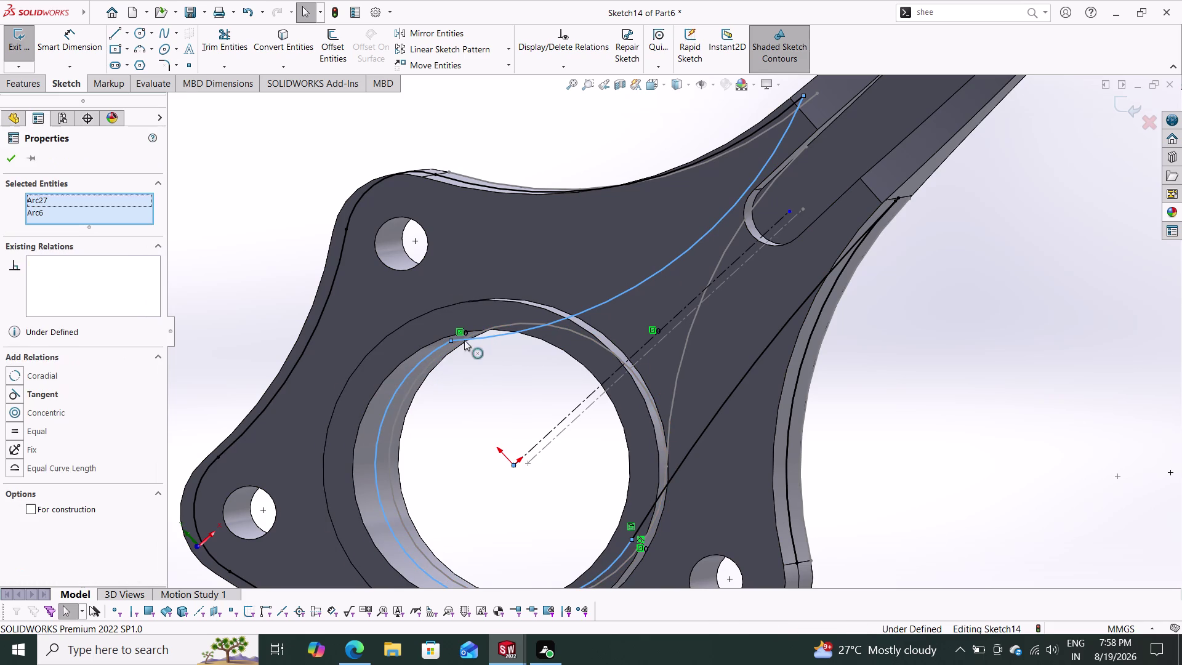
click(45, 390)
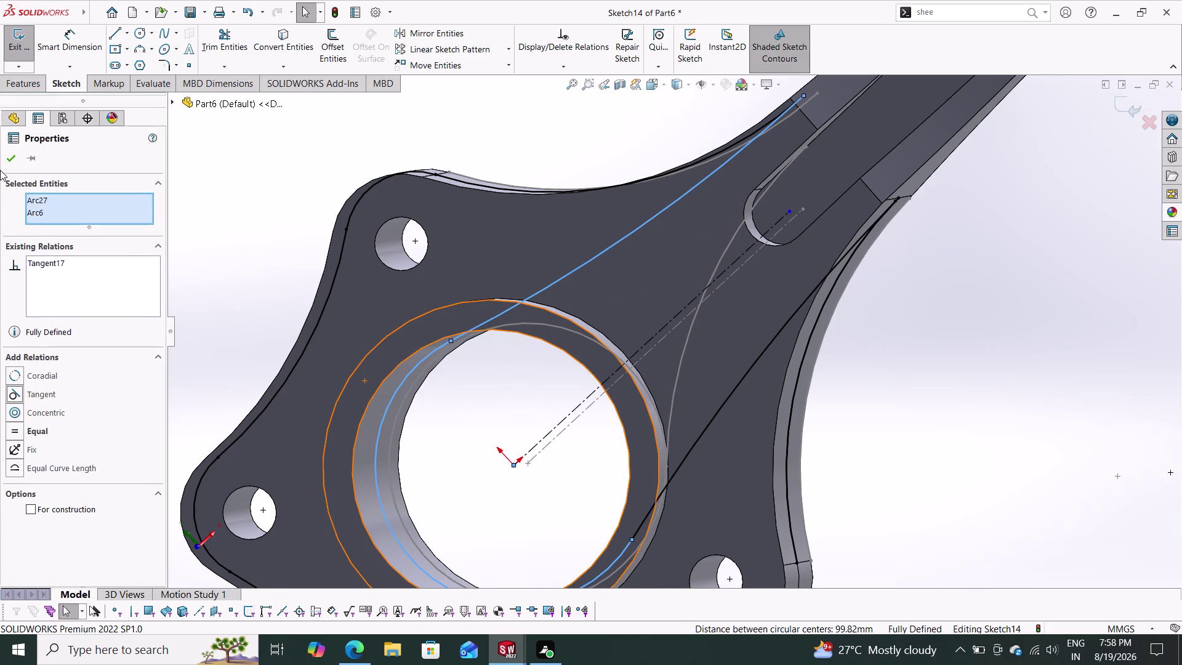
click(9, 157)
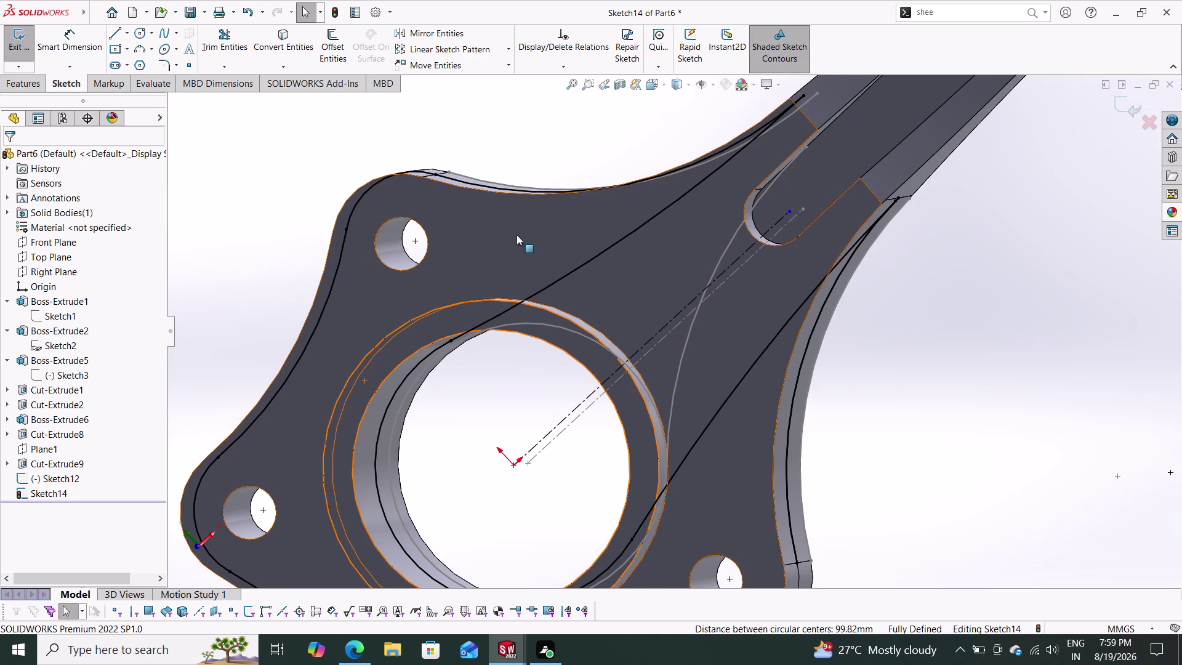
Make the new arc tangent to the upper edge arc, then undo that over-defining relation.
click(603, 251)
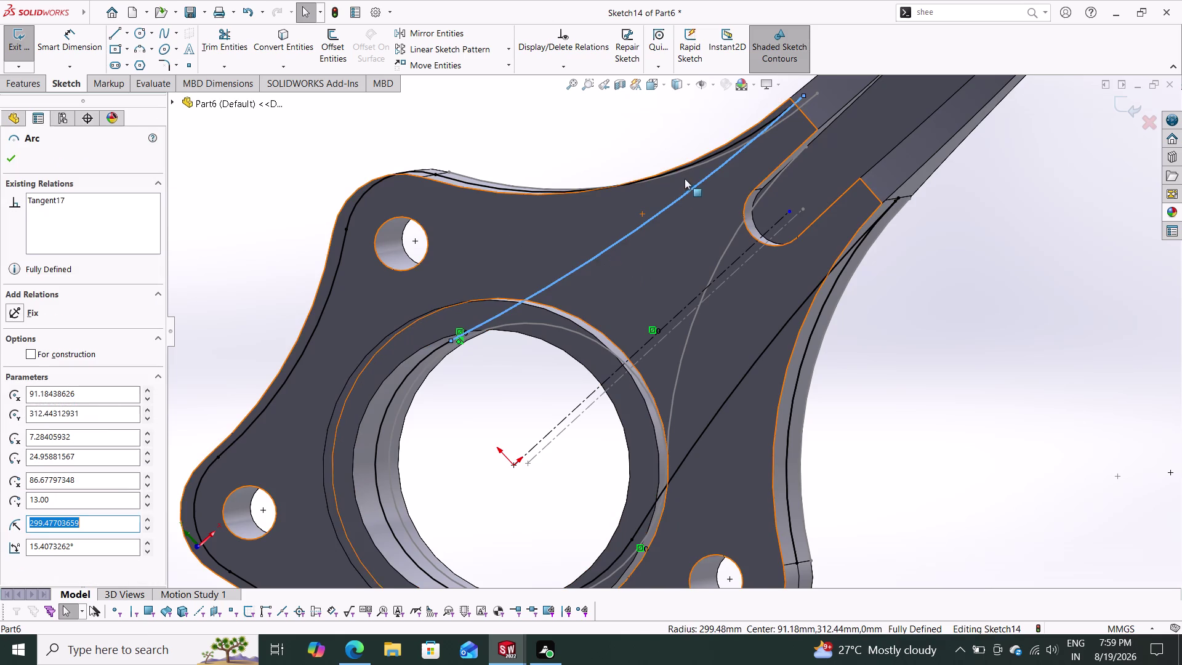
click(694, 163)
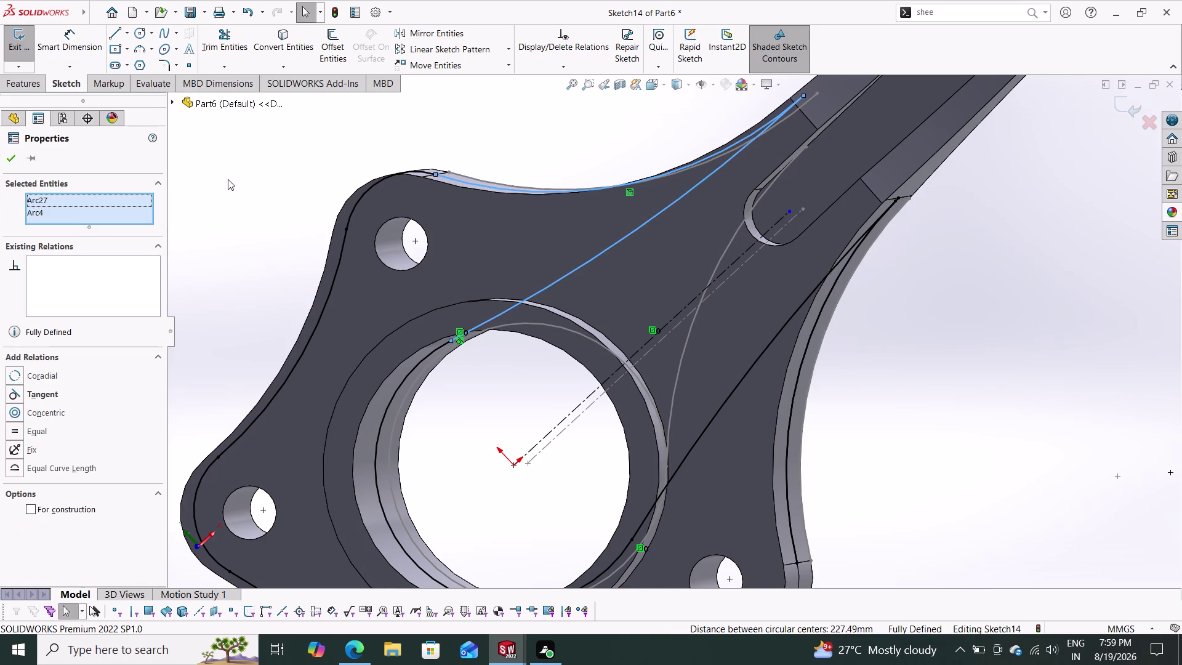
click(42, 394)
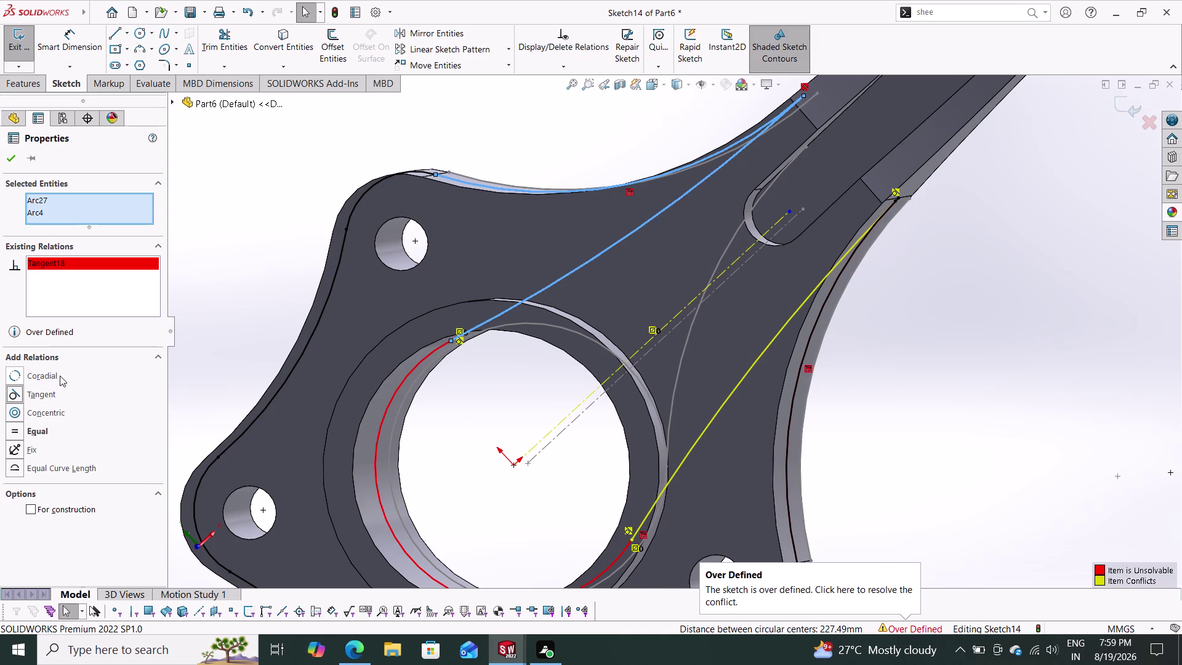
scroll(down, 3)
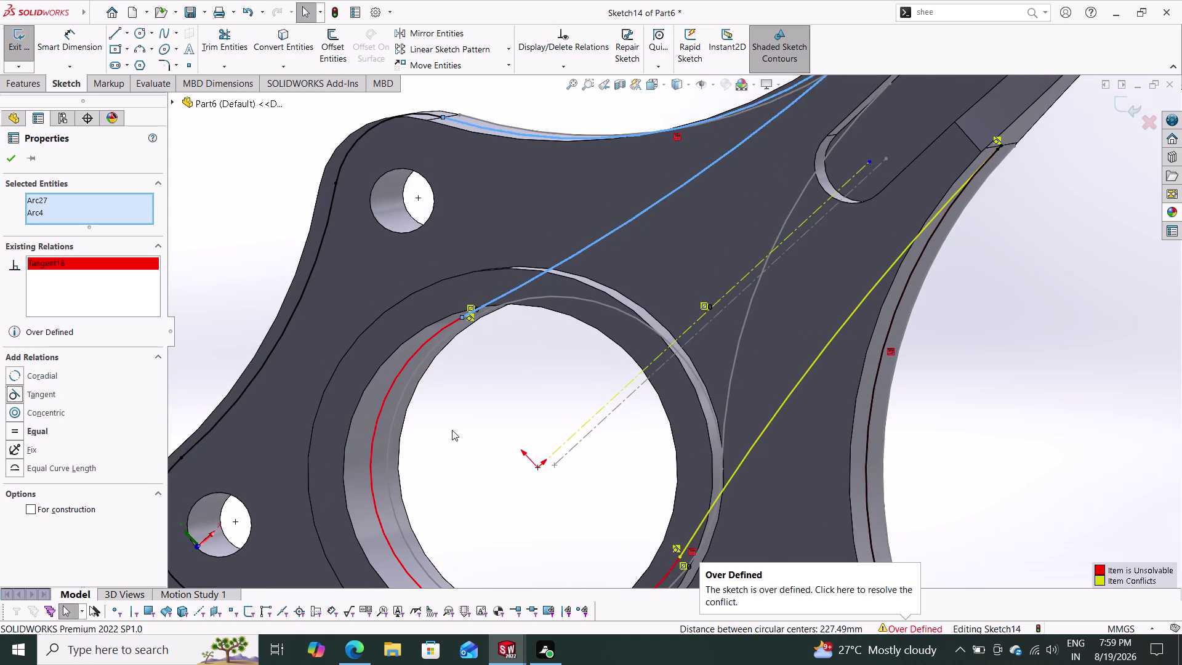
scroll(up, 3)
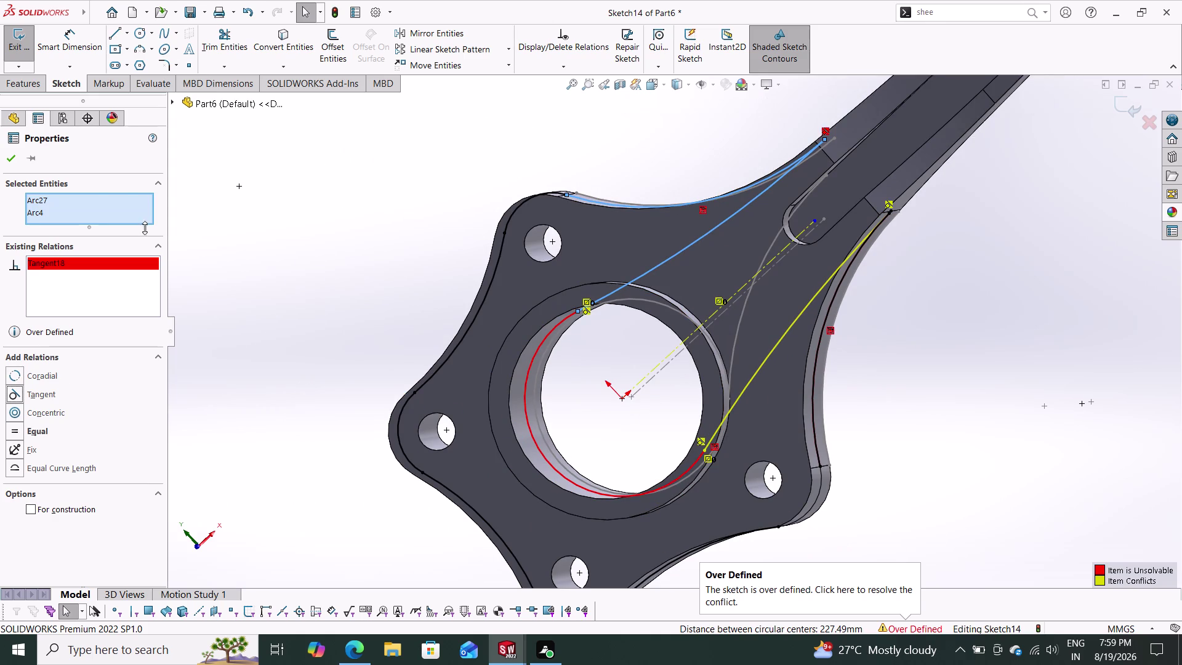
key(Escape)
key(Escape)
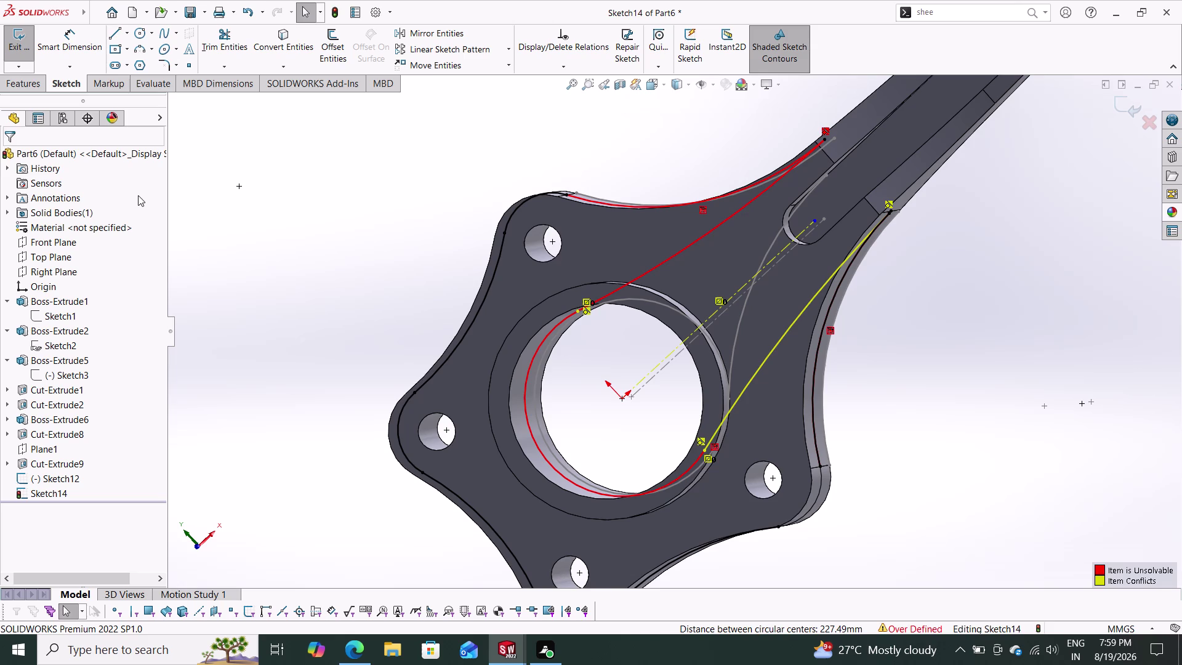
key(ctrl+z)
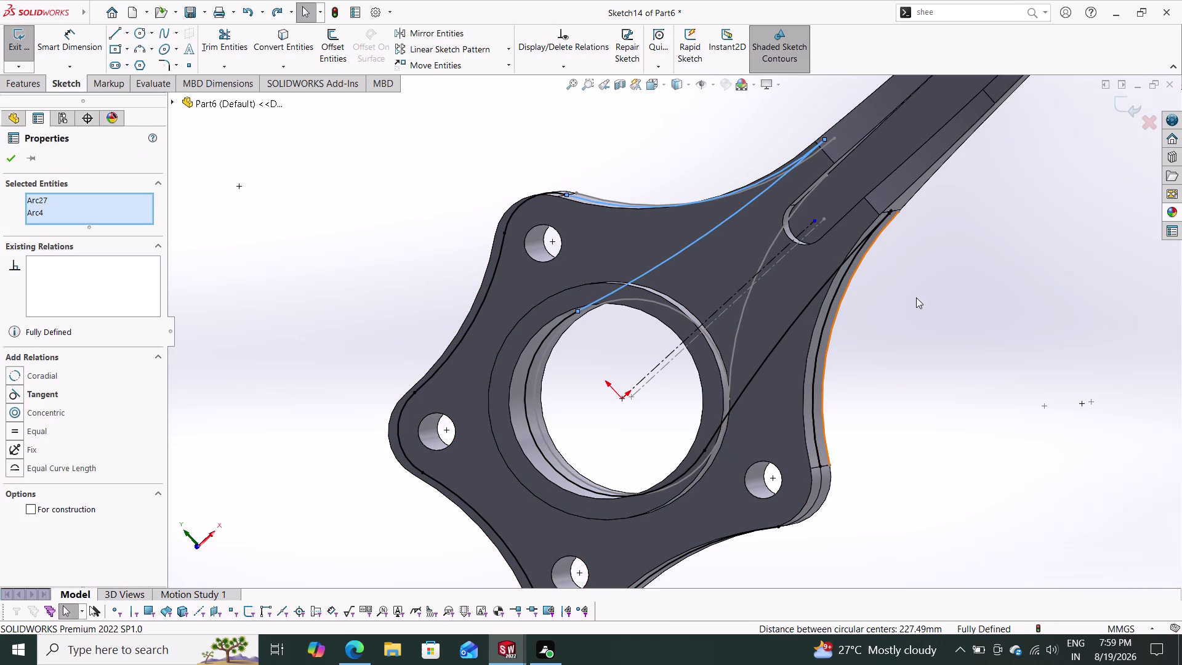
Zoom in, select the lower arm and outer edge arcs, then clear the selection.
scroll(down, 3)
scroll(down, 3)
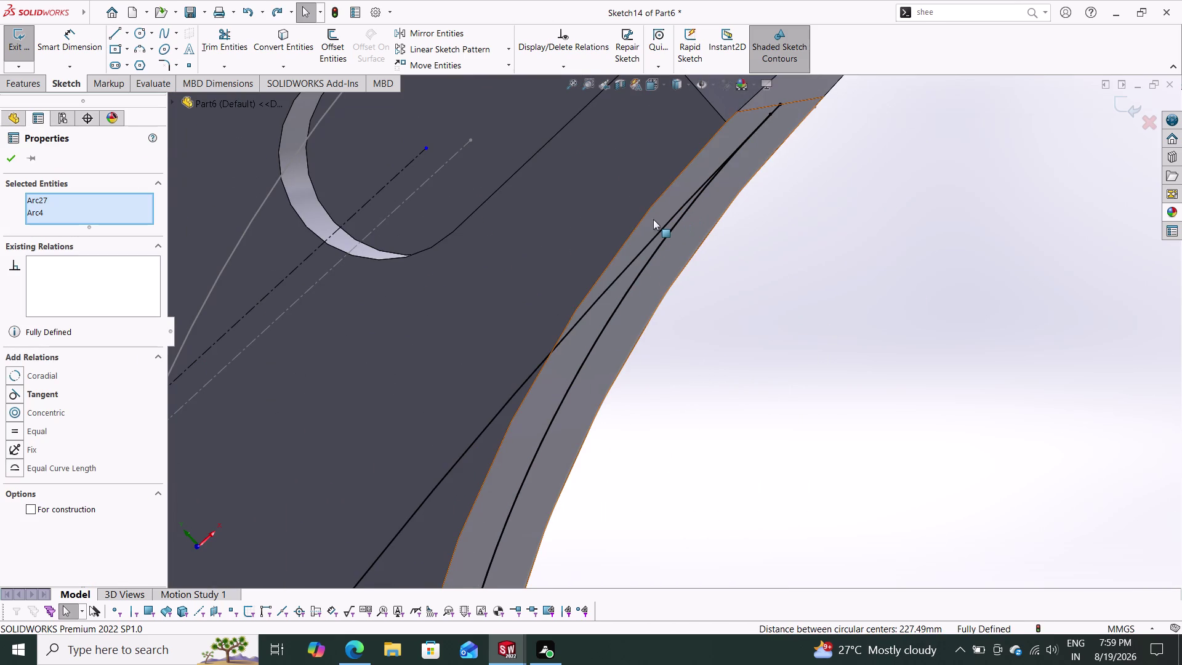
click(652, 241)
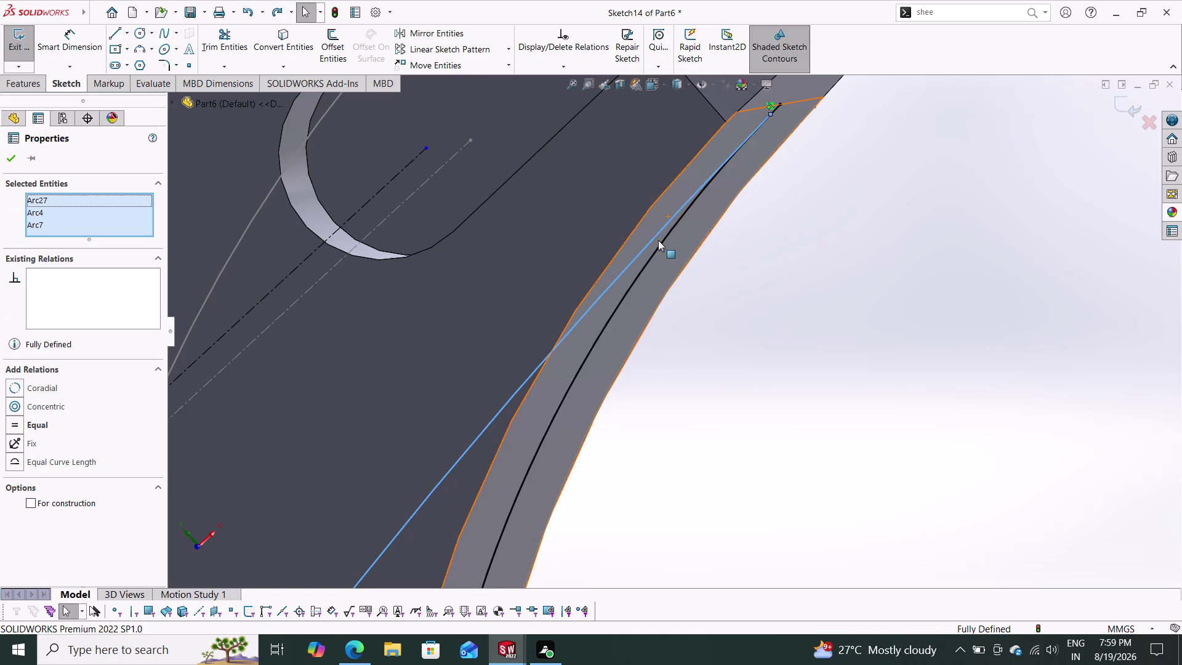
click(665, 237)
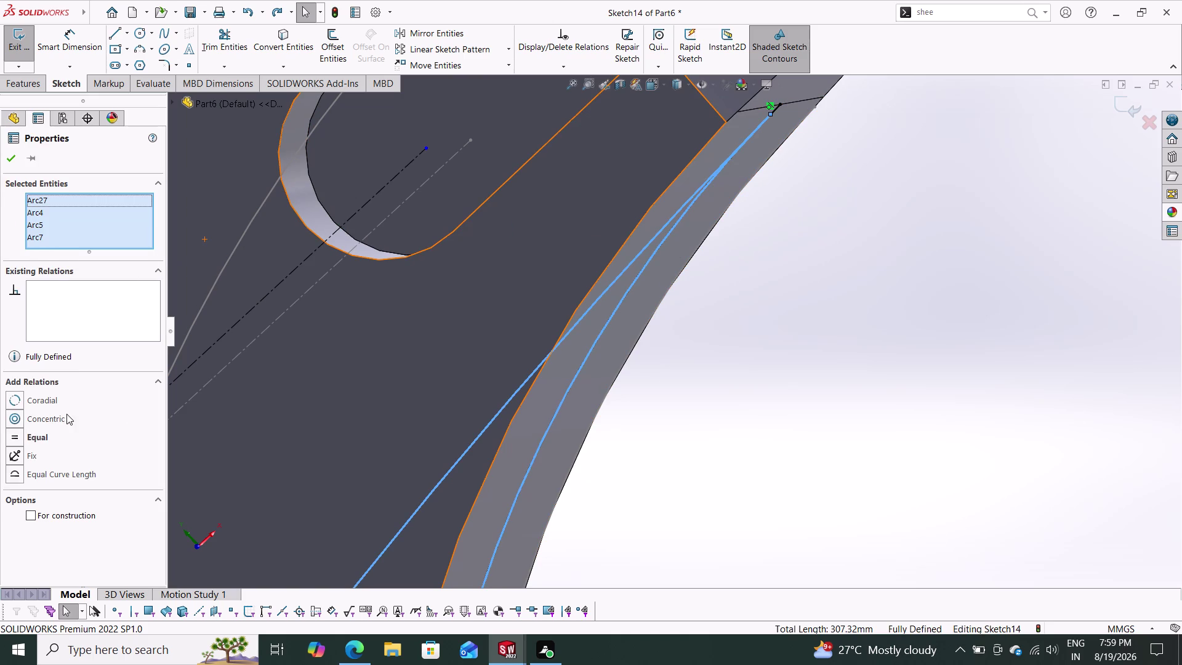
key(Escape)
key(Escape)
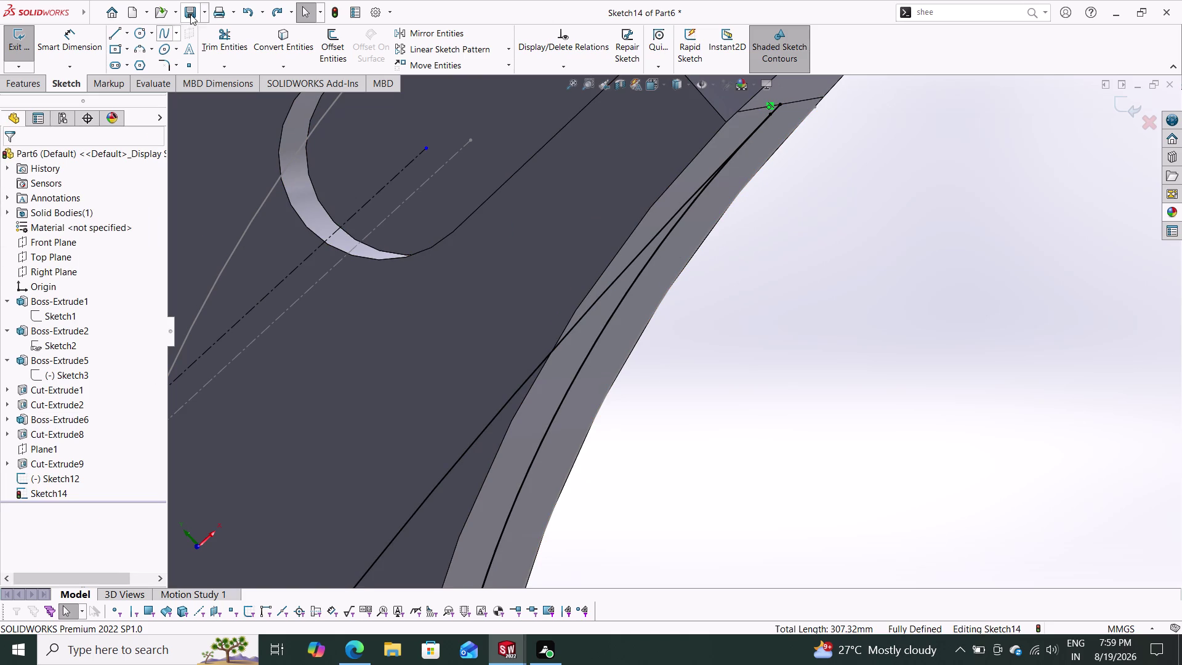
Trim the excess curve segment near the upper arm end.
click(218, 40)
drag(768, 96, 773, 106)
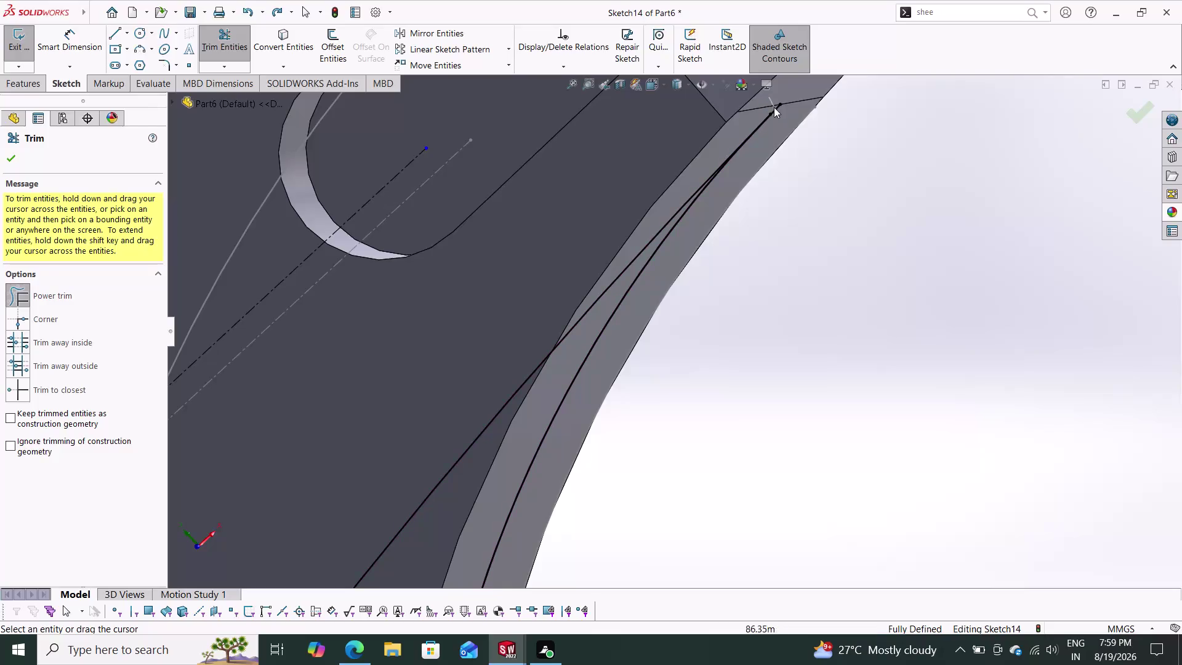
drag(773, 106, 776, 113)
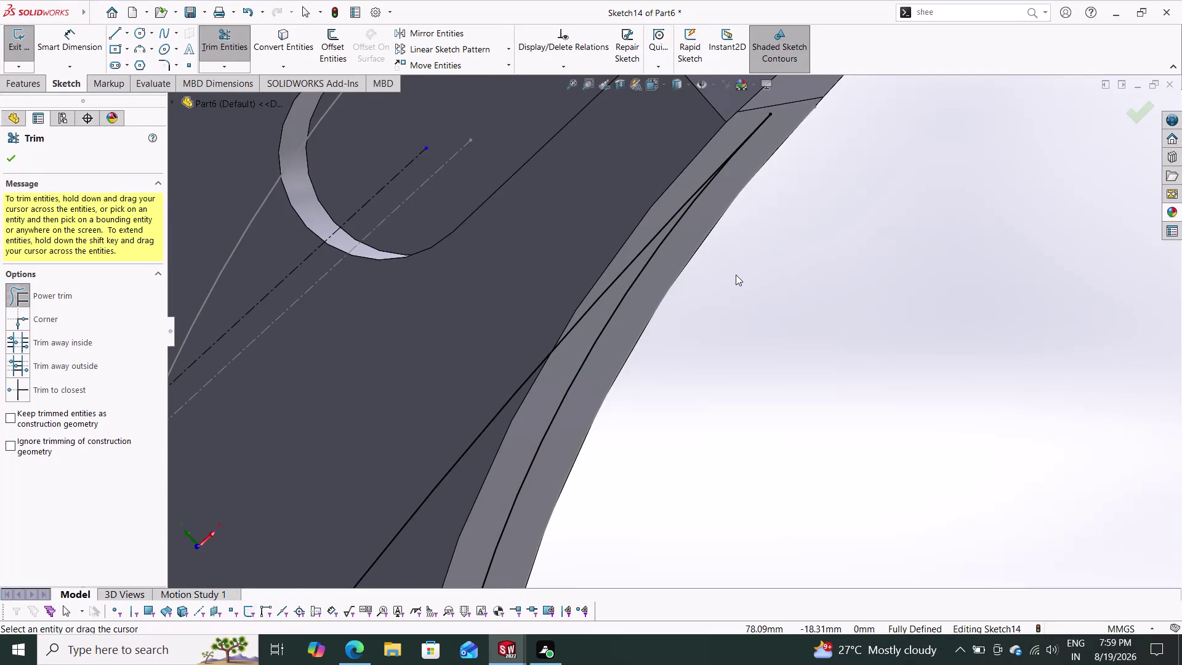
scroll(up, 3)
scroll(up, 3)
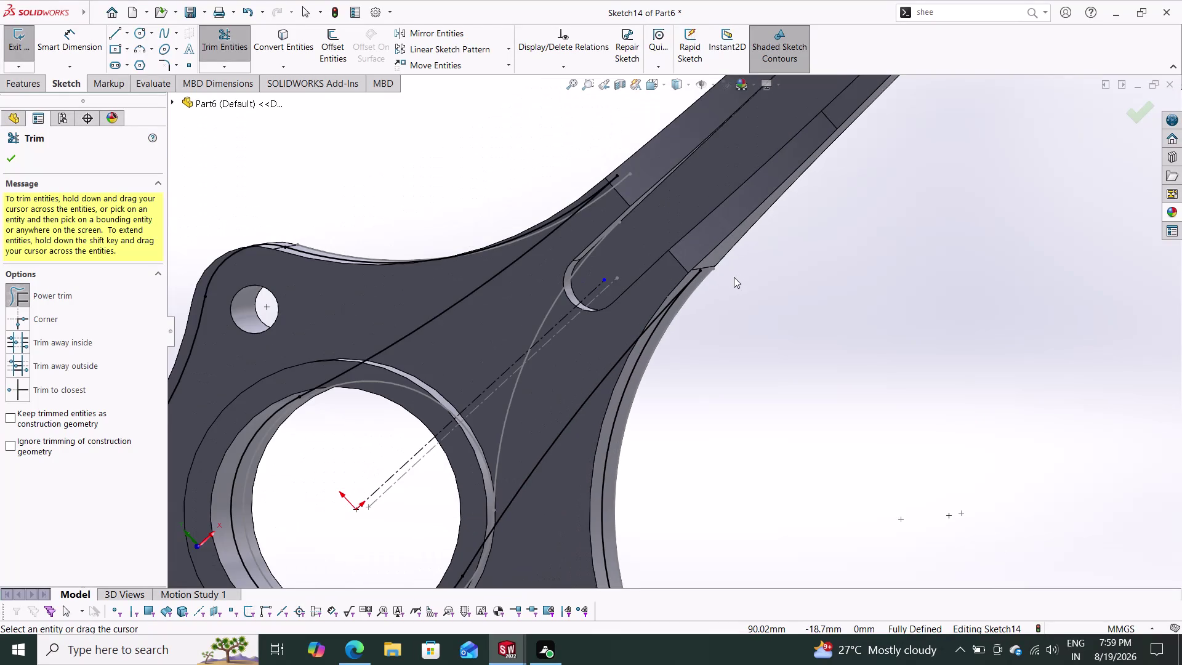
scroll(up, 3)
click(14, 161)
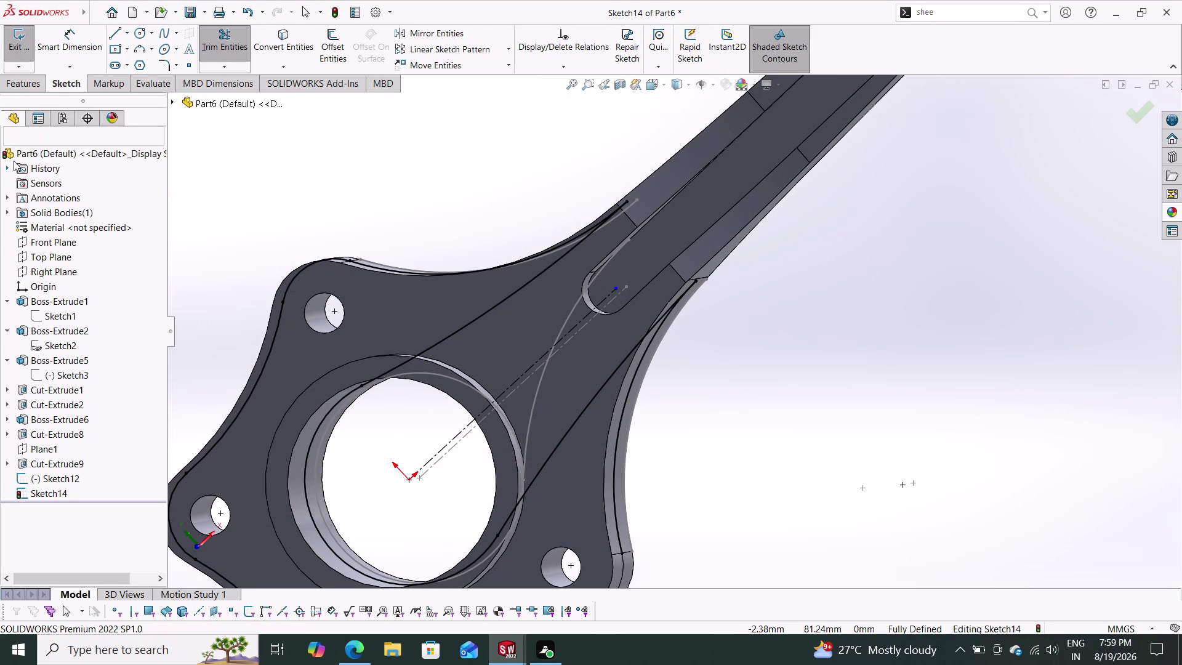
Add a tangent relation between the upper connecting arc and edge arc, then revert it.
click(457, 330)
click(488, 266)
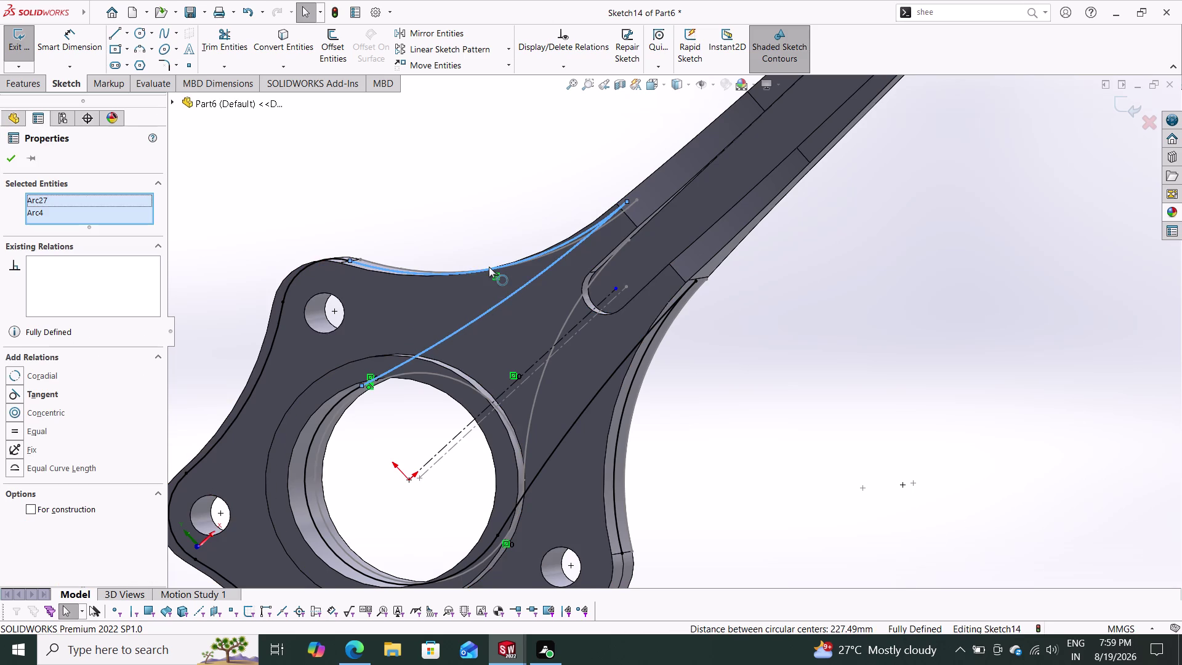
click(40, 393)
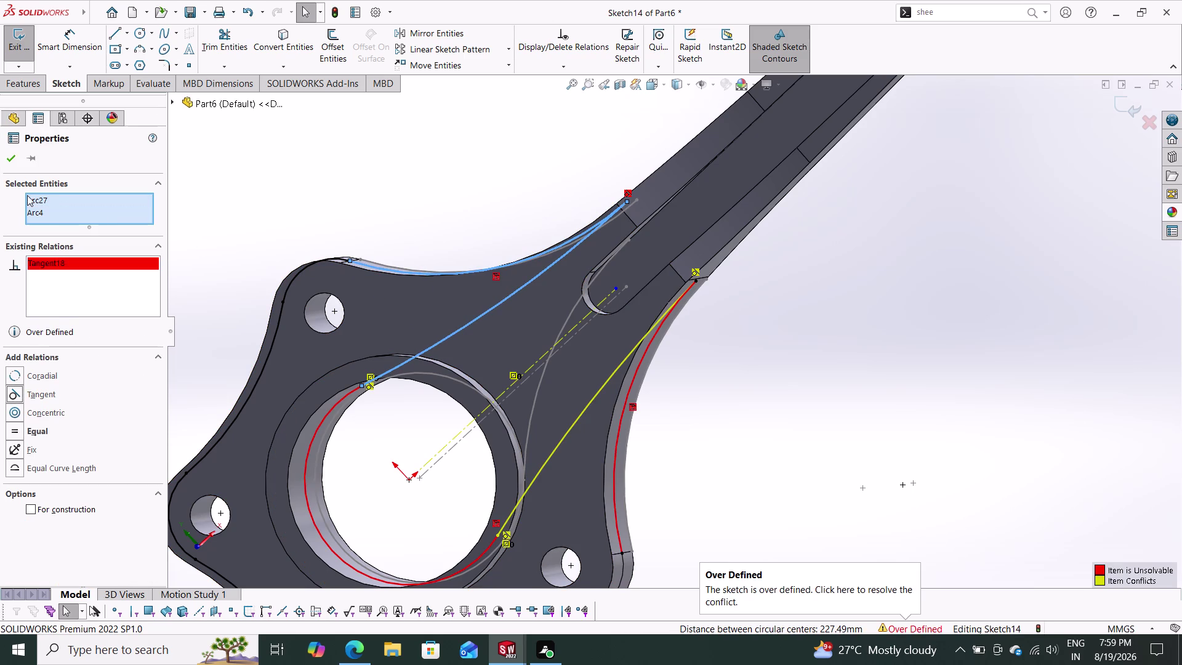
key(Escape)
key(Escape)
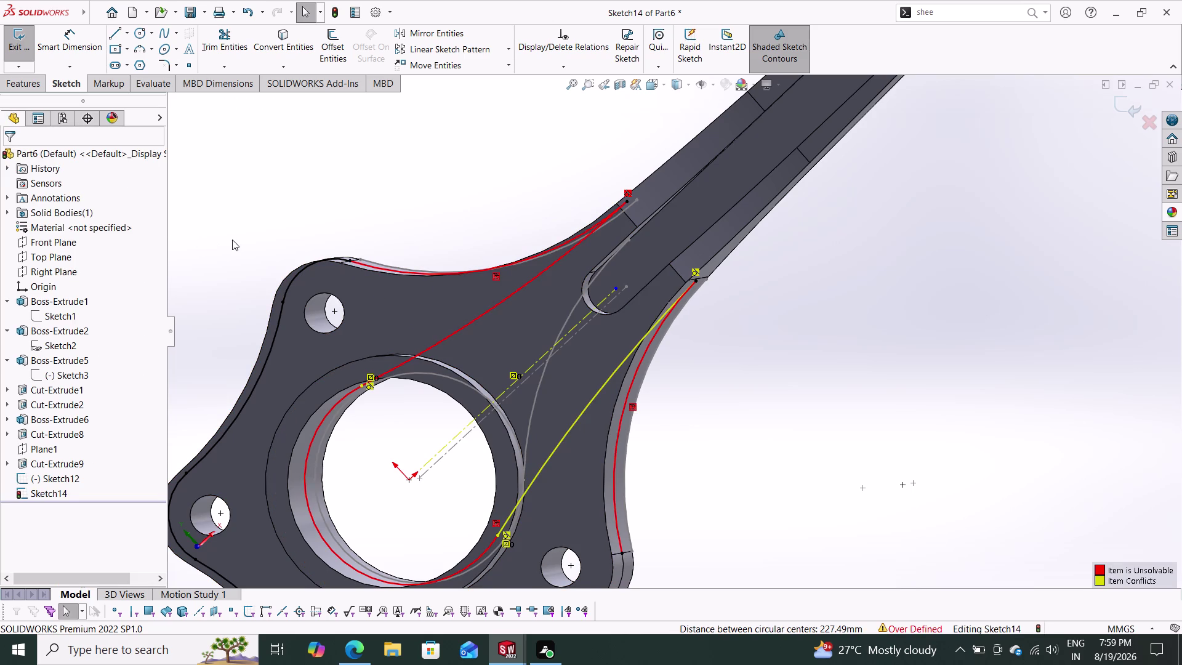
key(ctrl+z)
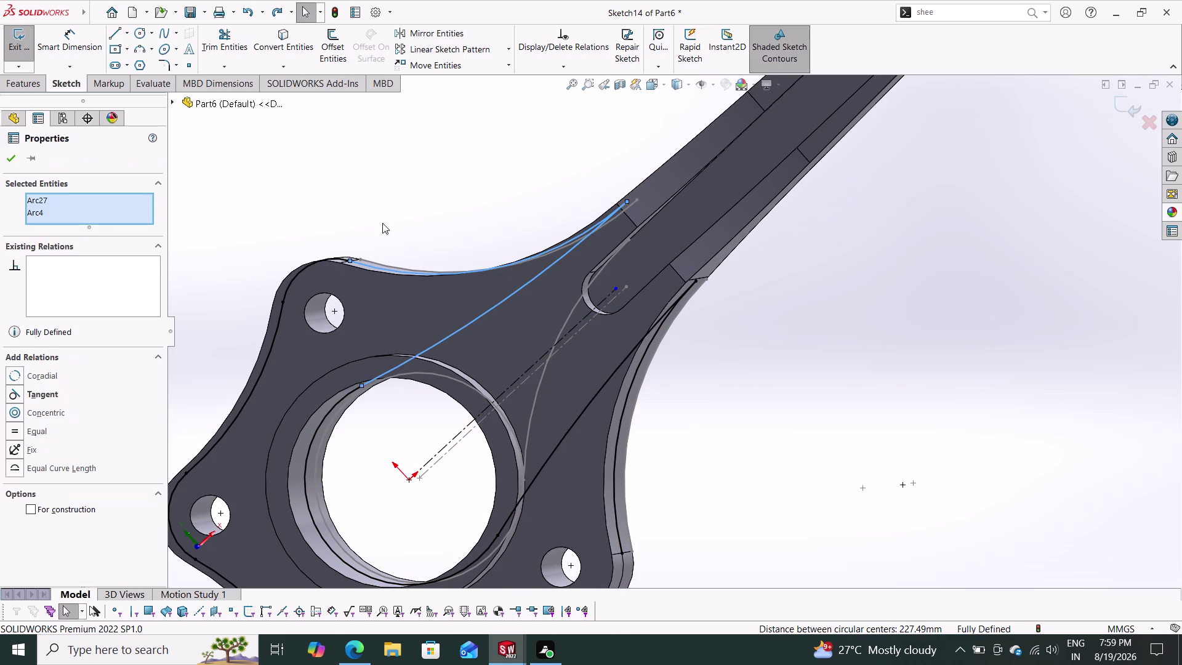
key(Escape)
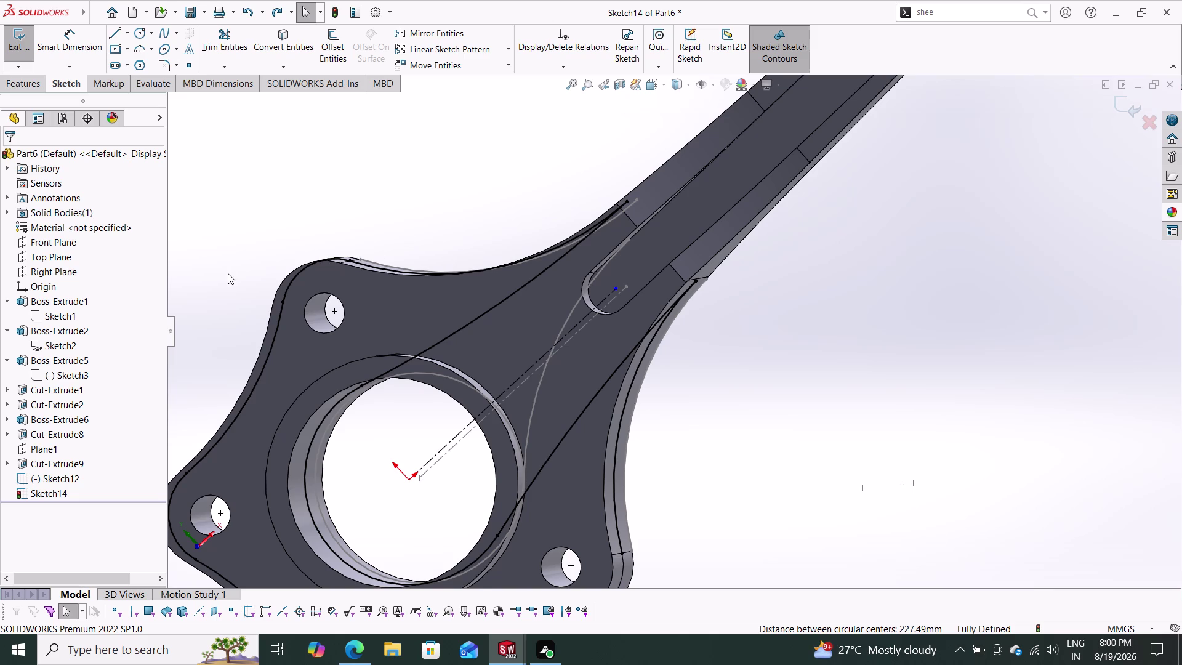
click(58, 314)
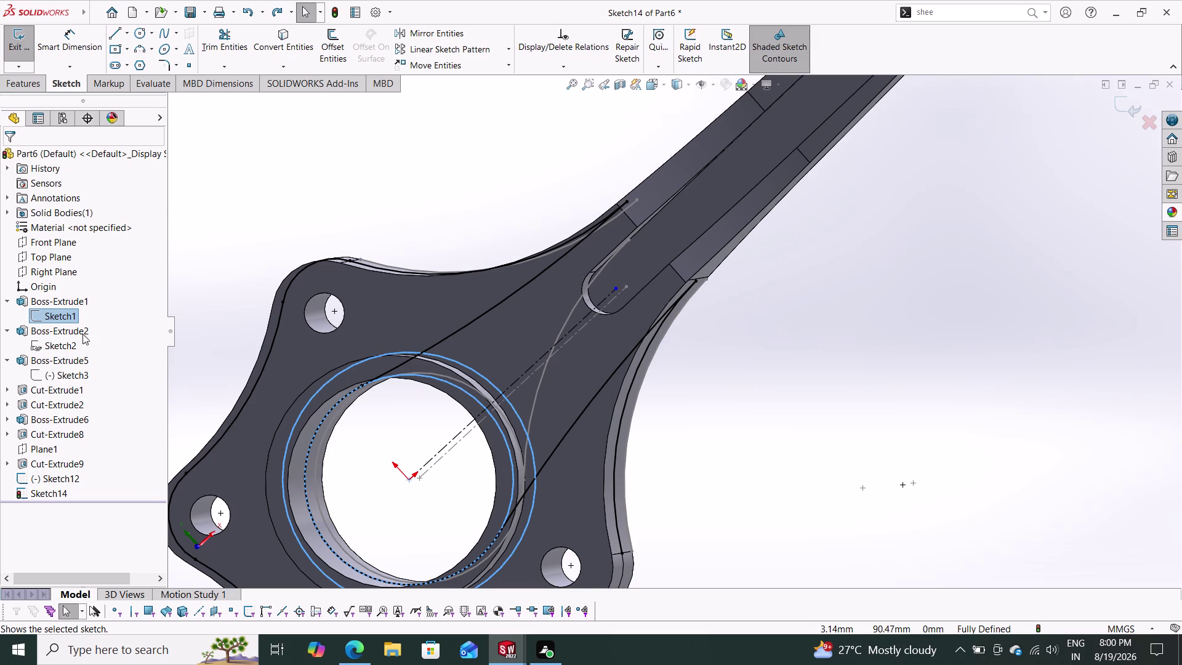
Select Sketch12 in the FeatureManager tree and start an Extruded Cut from the Features commands.
click(65, 475)
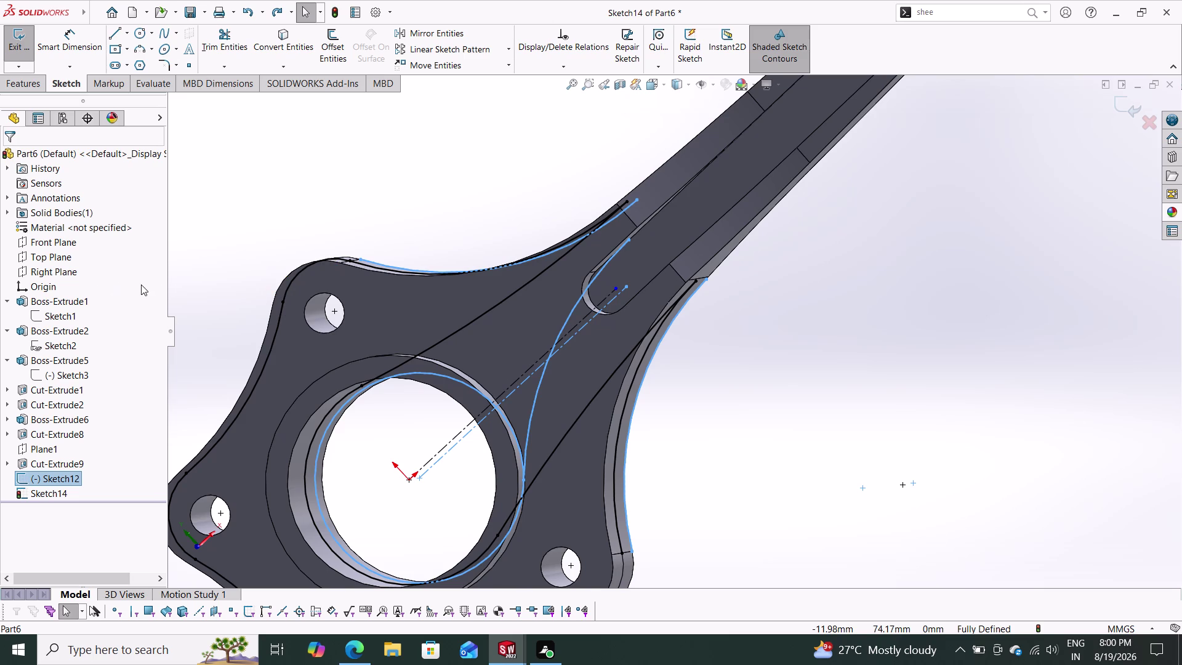
click(17, 81)
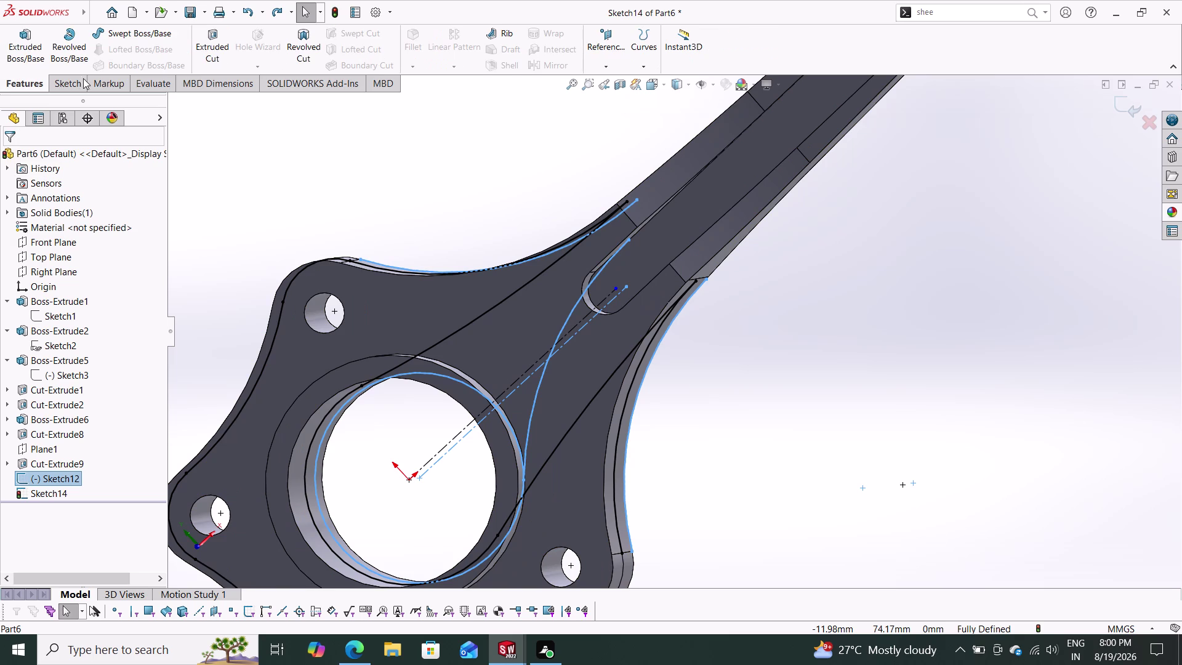
click(211, 41)
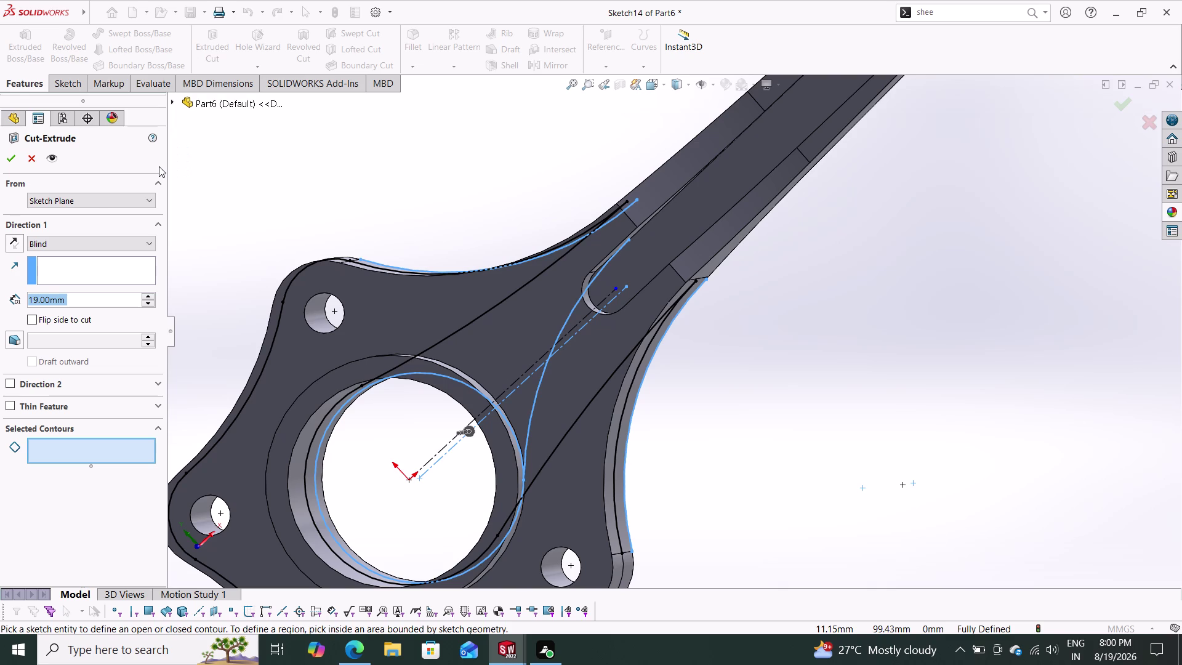
Set the extruded cut to Mid Plane with a 28 mm depth.
click(69, 246)
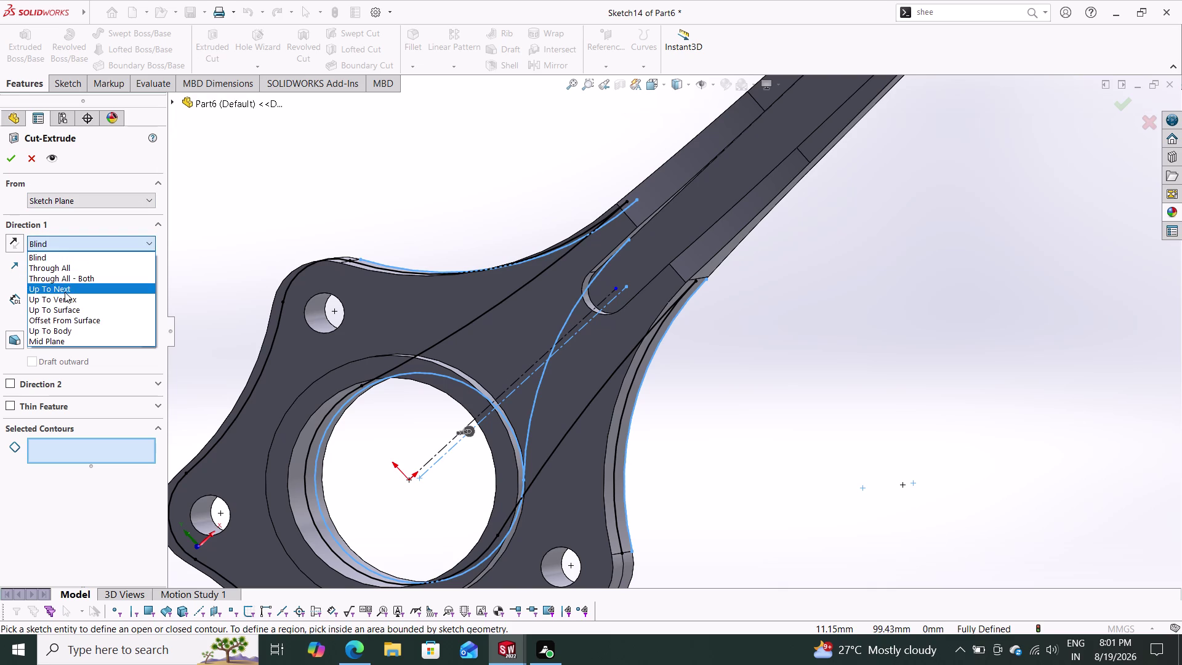
click(61, 342)
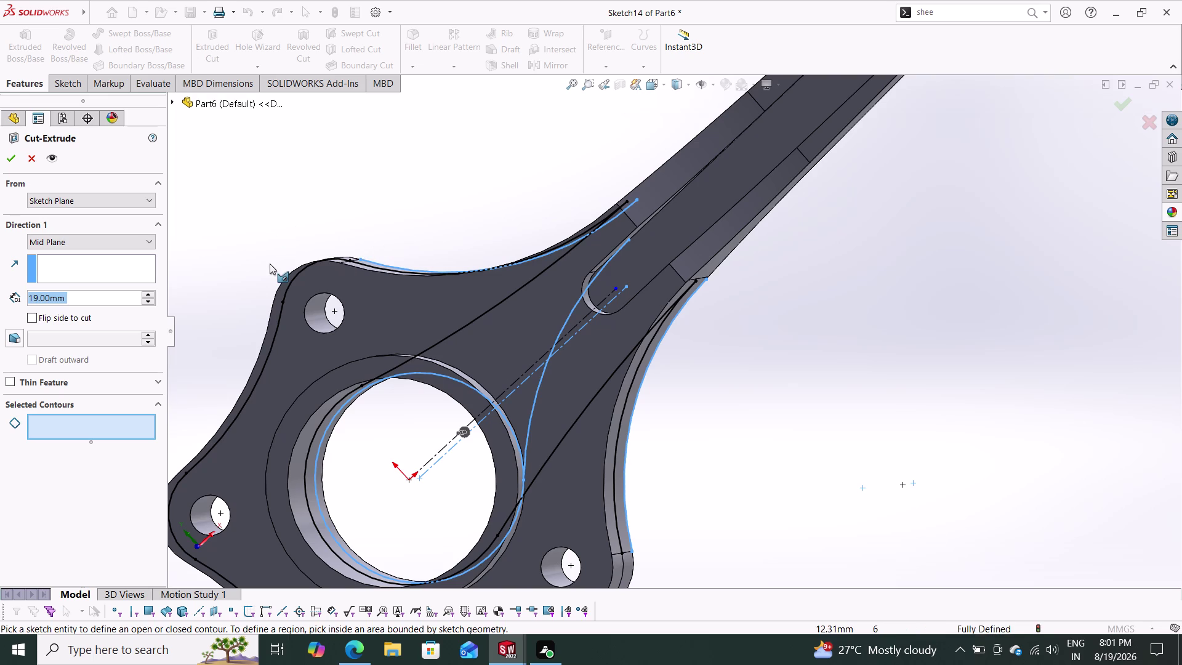
text(28)
key(Return)
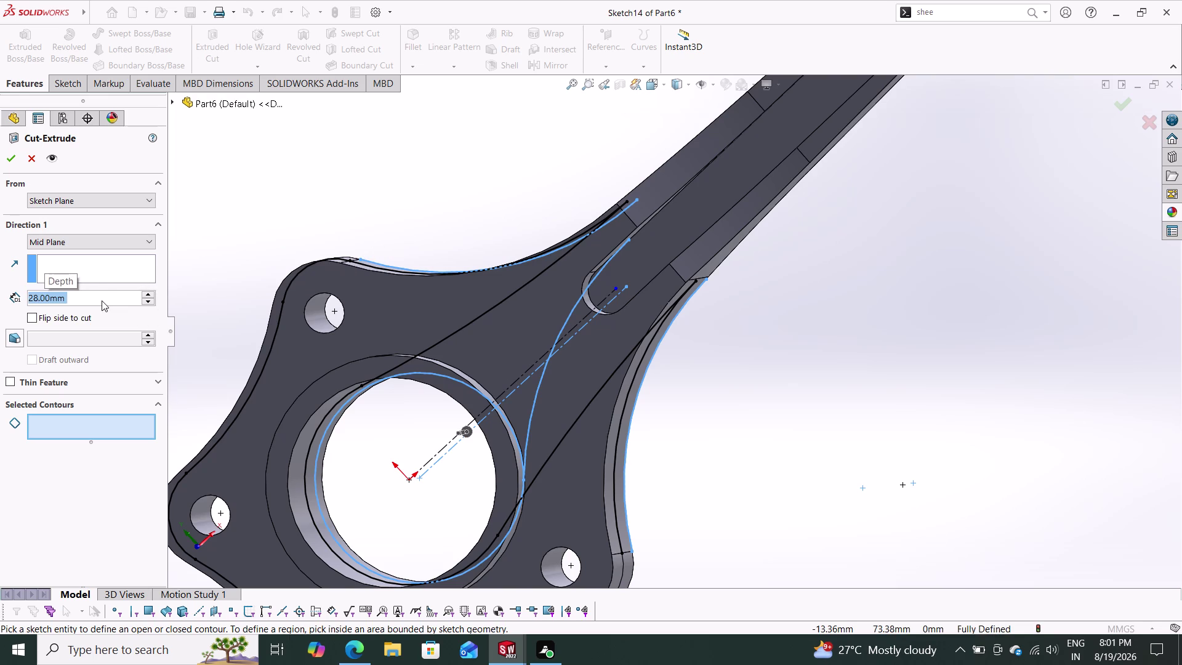
scroll(down, 3)
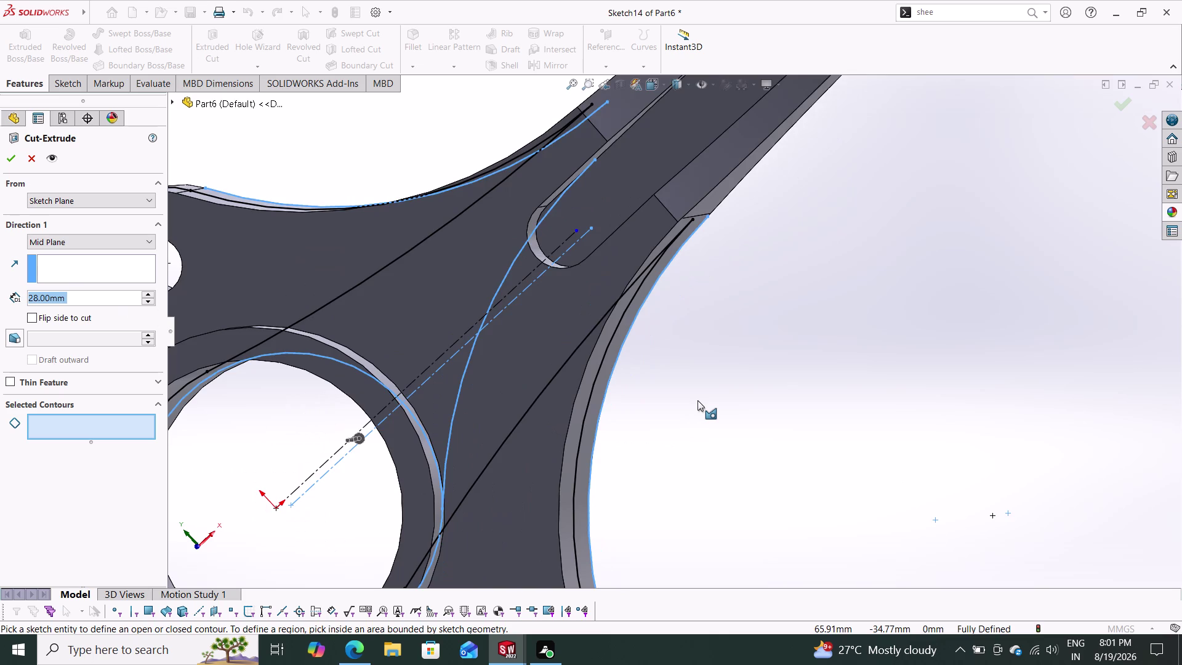
scroll(up, 3)
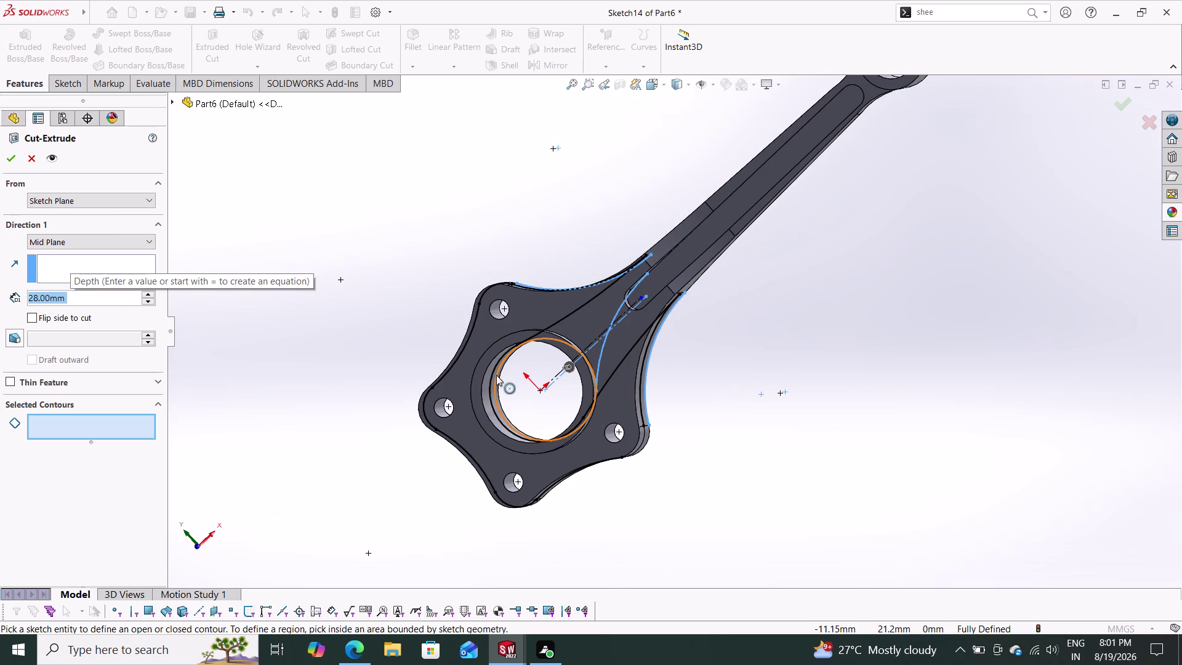
Orbit around the connecting rod to inspect the cut from several angles.
middle_drag(733, 435, 704, 354)
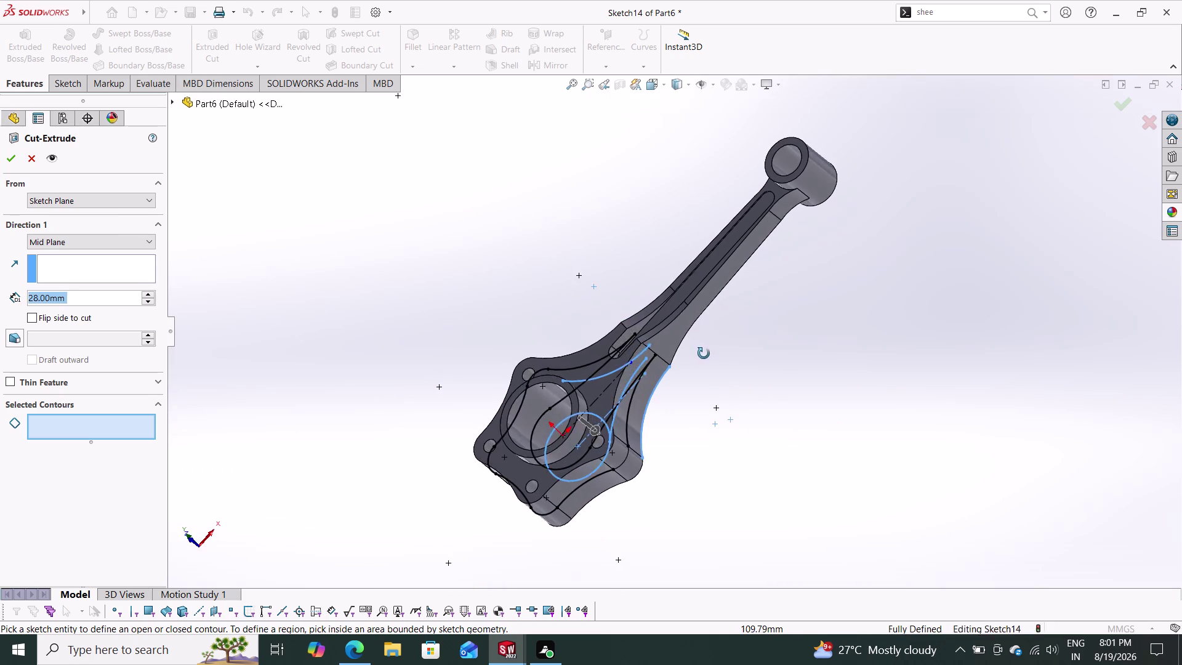
middle_drag(703, 354, 735, 431)
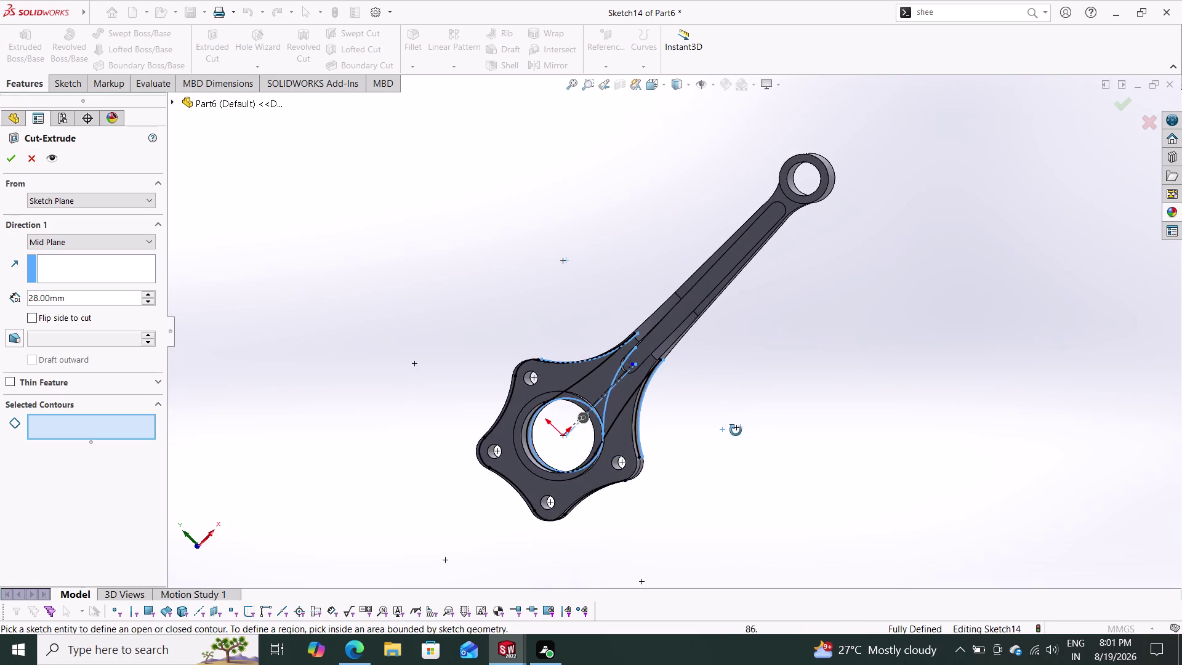
middle_drag(736, 431, 556, 264)
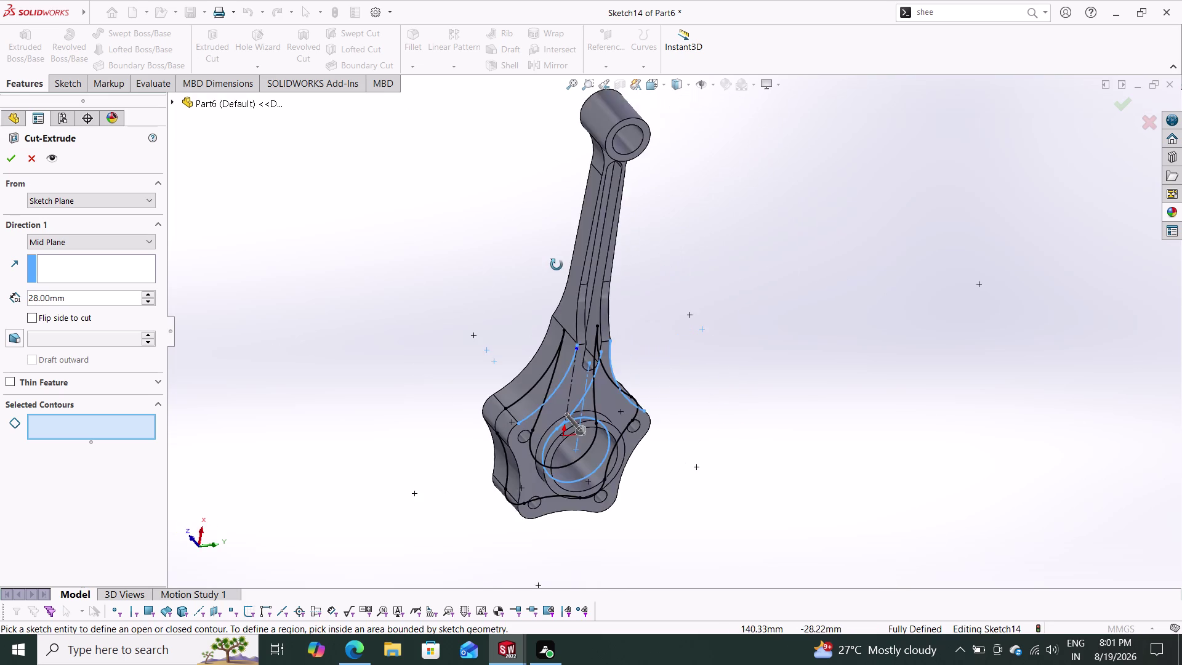
middle_drag(557, 265, 485, 173)
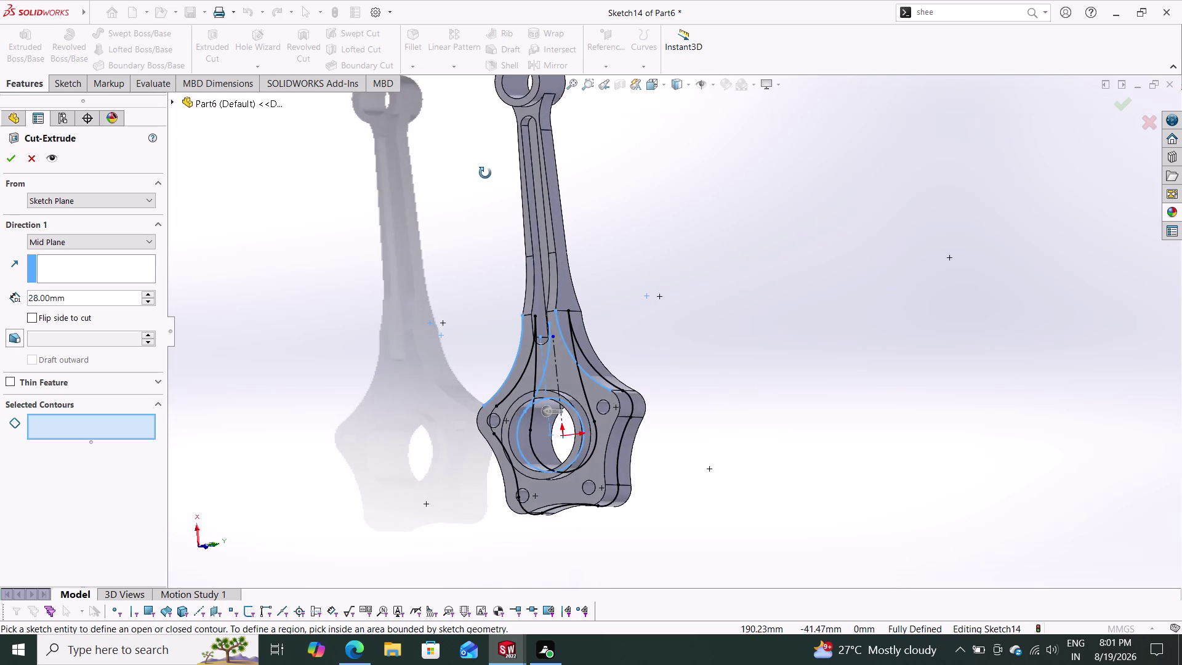
middle_drag(485, 173, 581, 223)
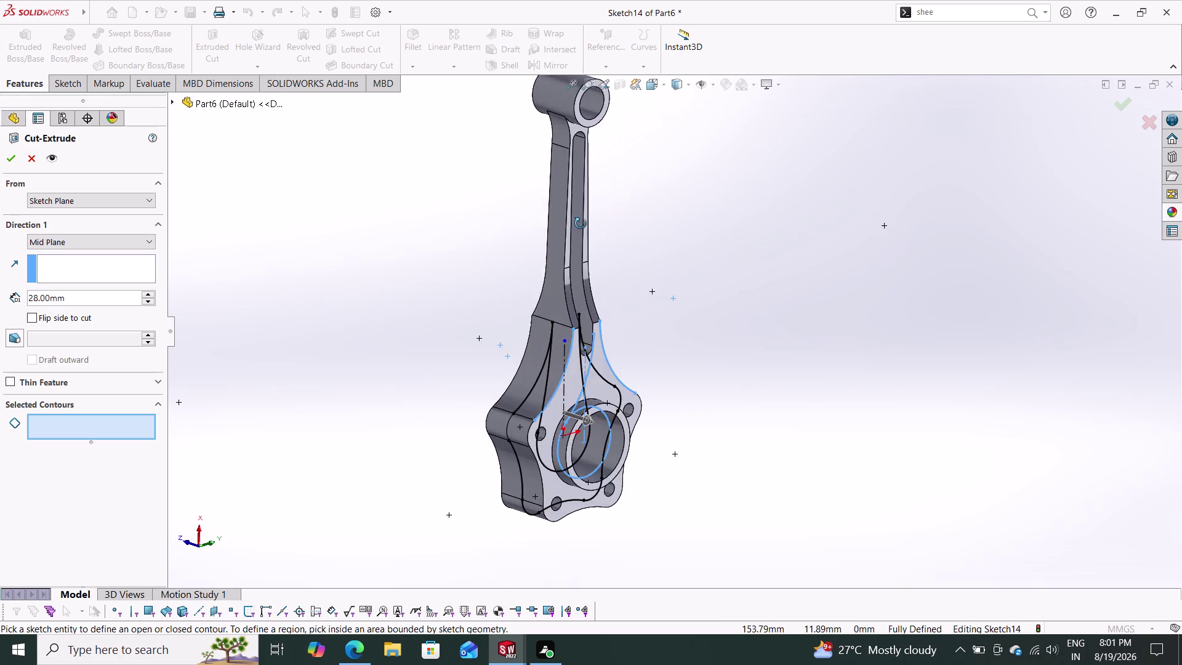
middle_drag(581, 224, 543, 215)
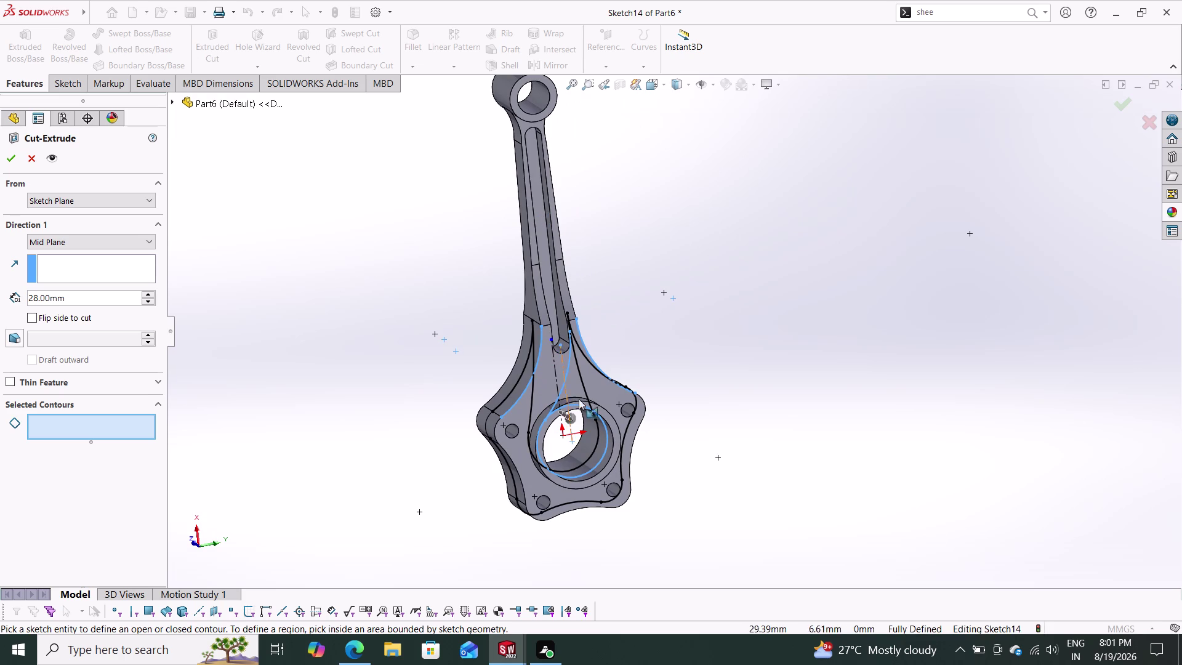
click(573, 450)
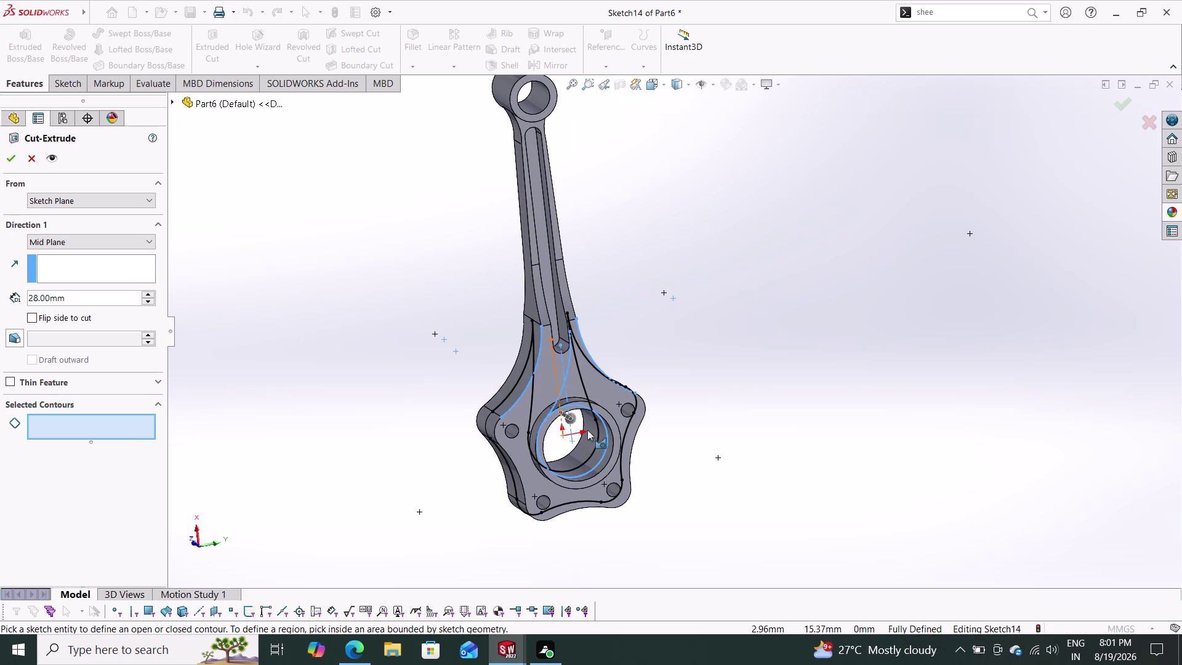
Pick a sketch region for the cut, clear it, and choose a different region.
click(596, 431)
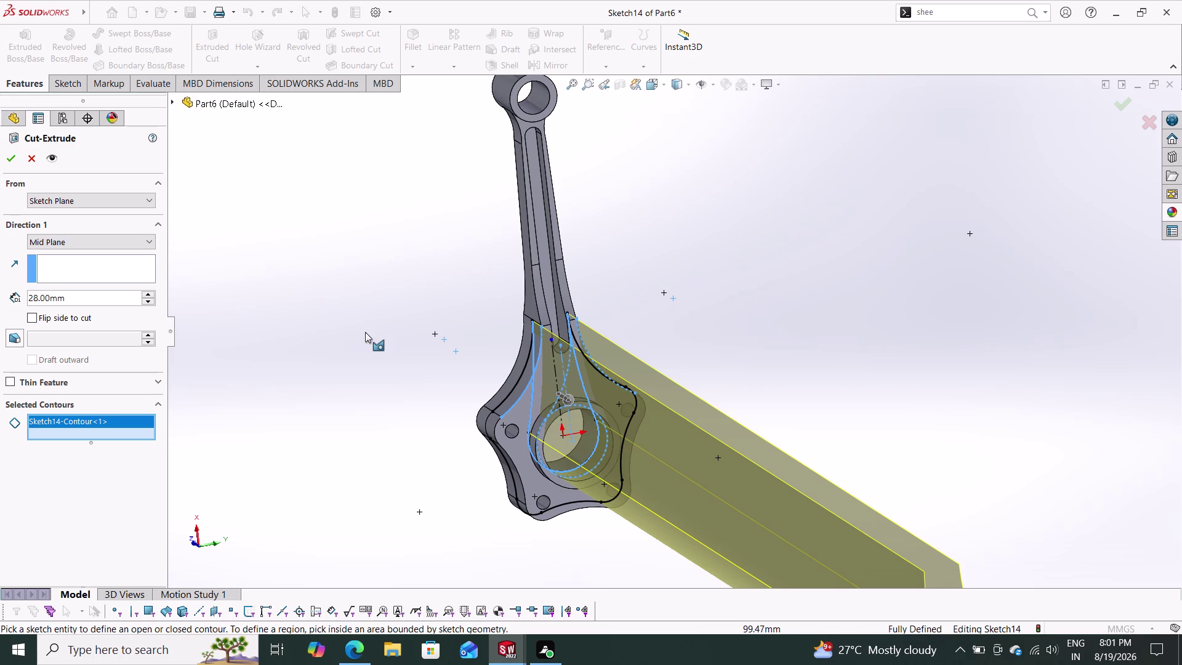
right_click(95, 417)
click(135, 446)
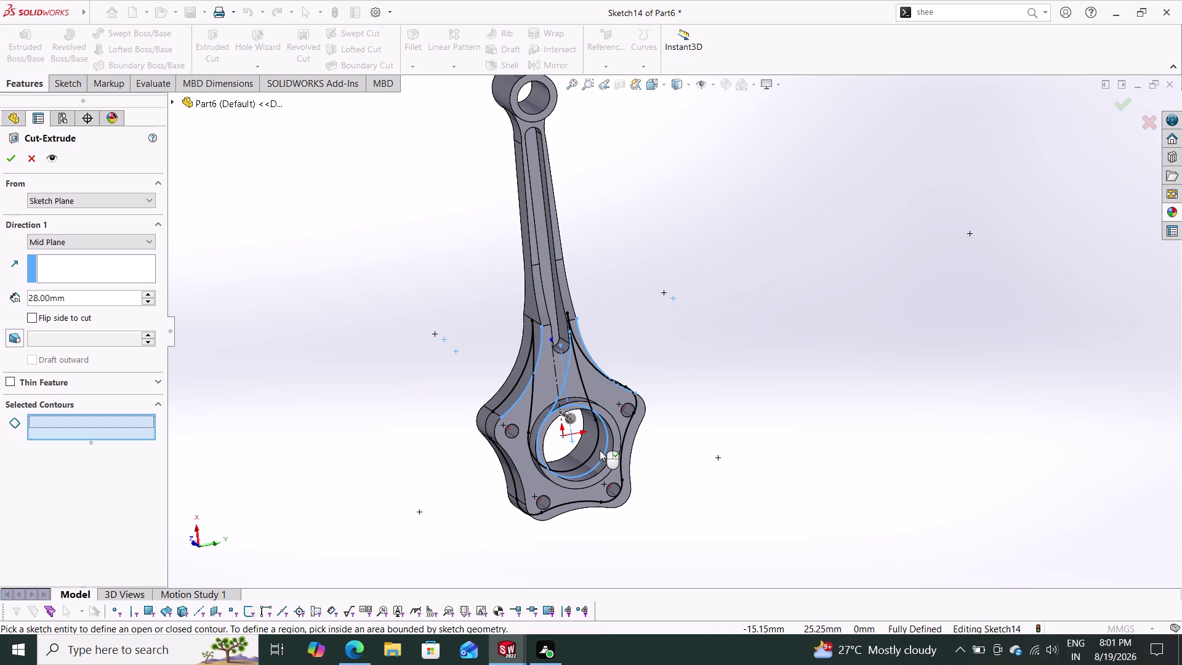
scroll(down, 3)
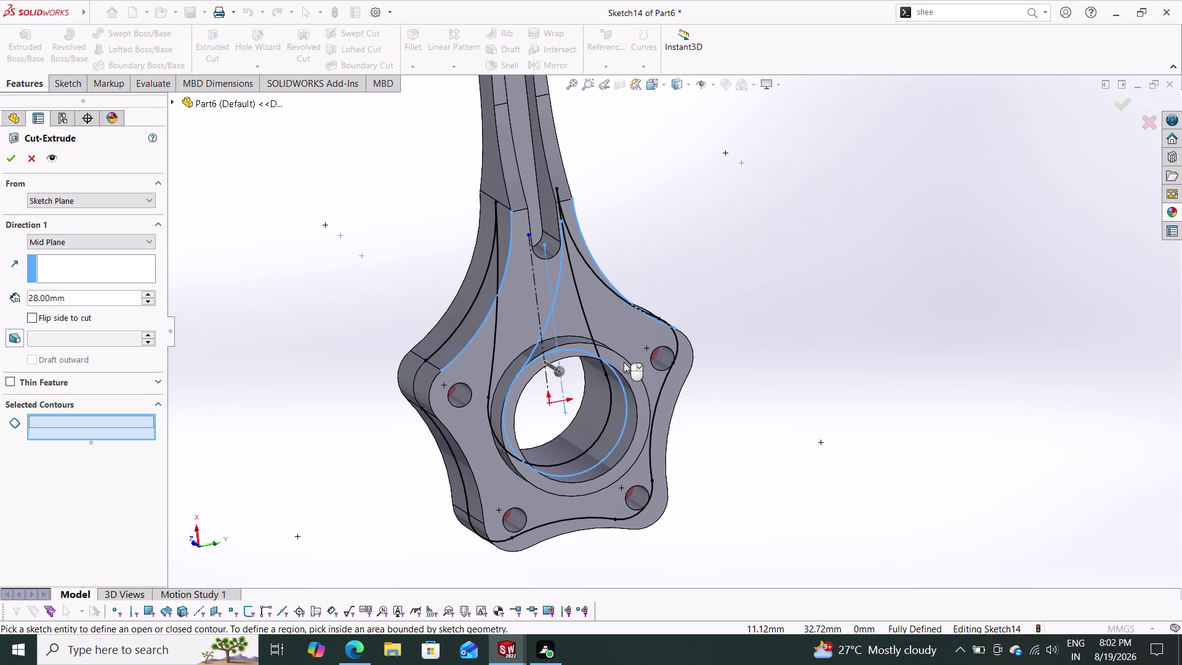
click(453, 459)
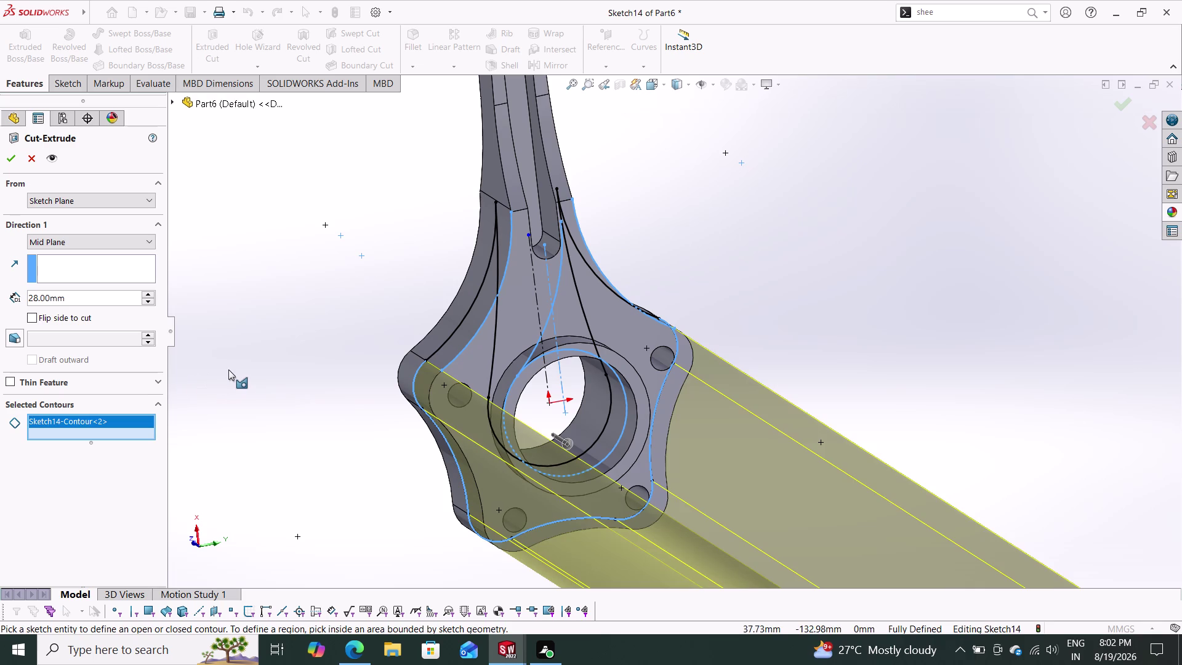
Orbit and zoom around the model to inspect the cut preview's extent.
scroll(down, 3)
scroll(up, 3)
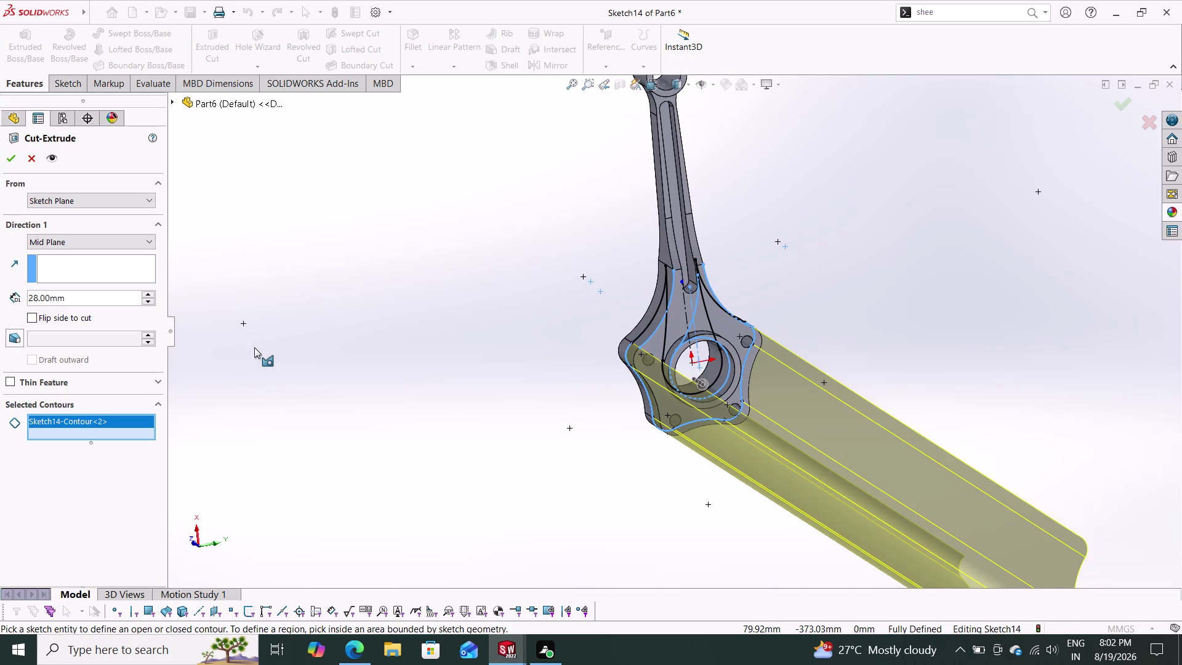
scroll(up, 3)
middle_drag(279, 357, 331, 351)
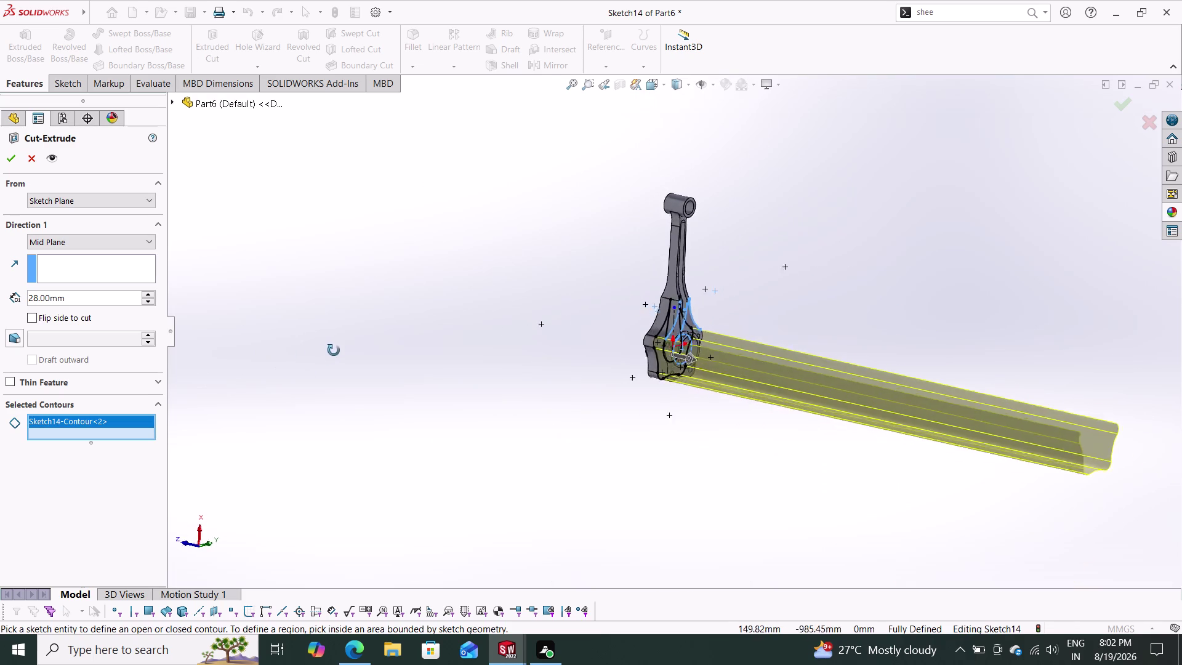
middle_drag(331, 351, 183, 269)
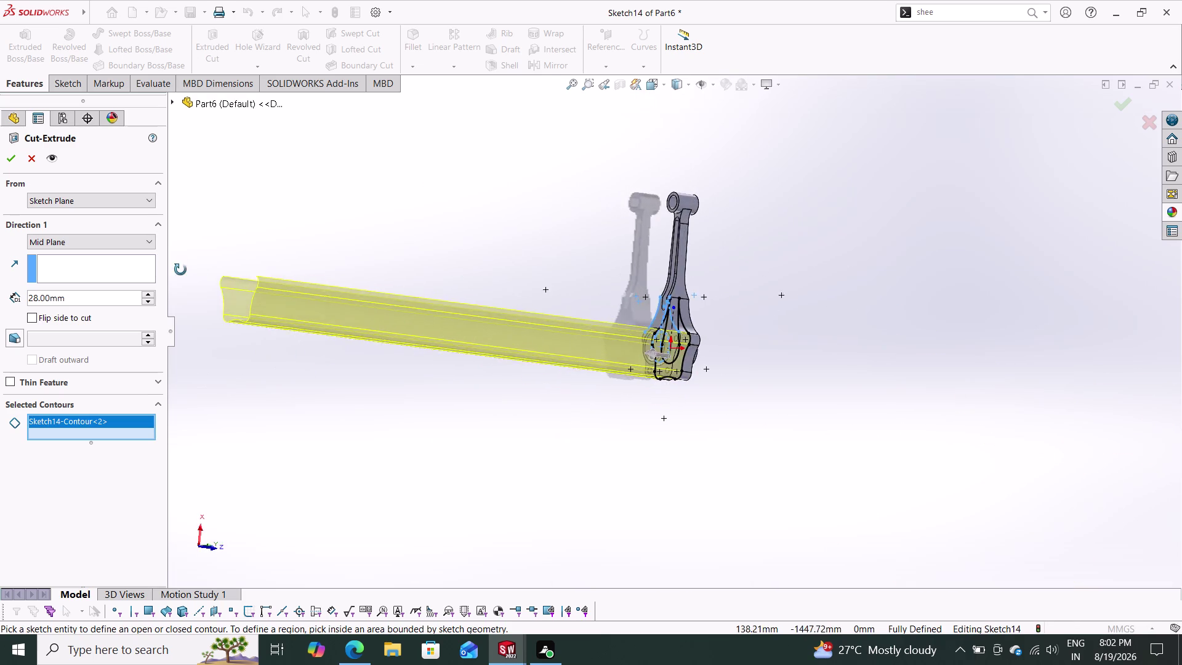
middle_drag(182, 269, 352, 330)
scroll(down, 3)
scroll(up, 3)
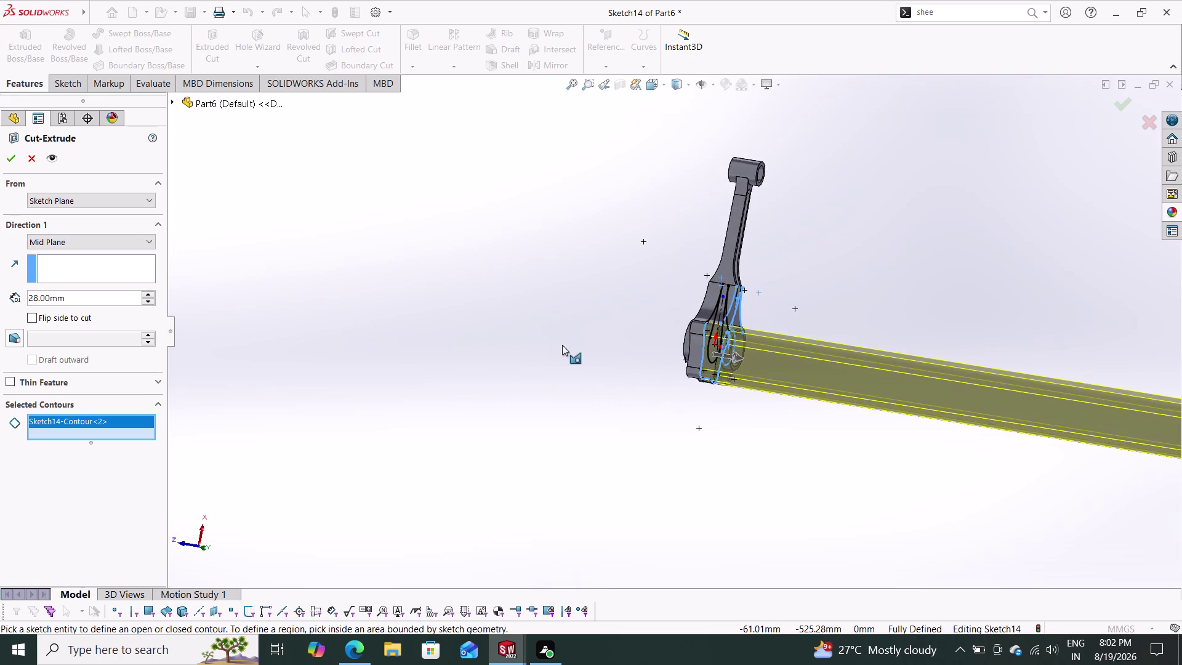
scroll(up, 3)
middle_drag(633, 378, 523, 362)
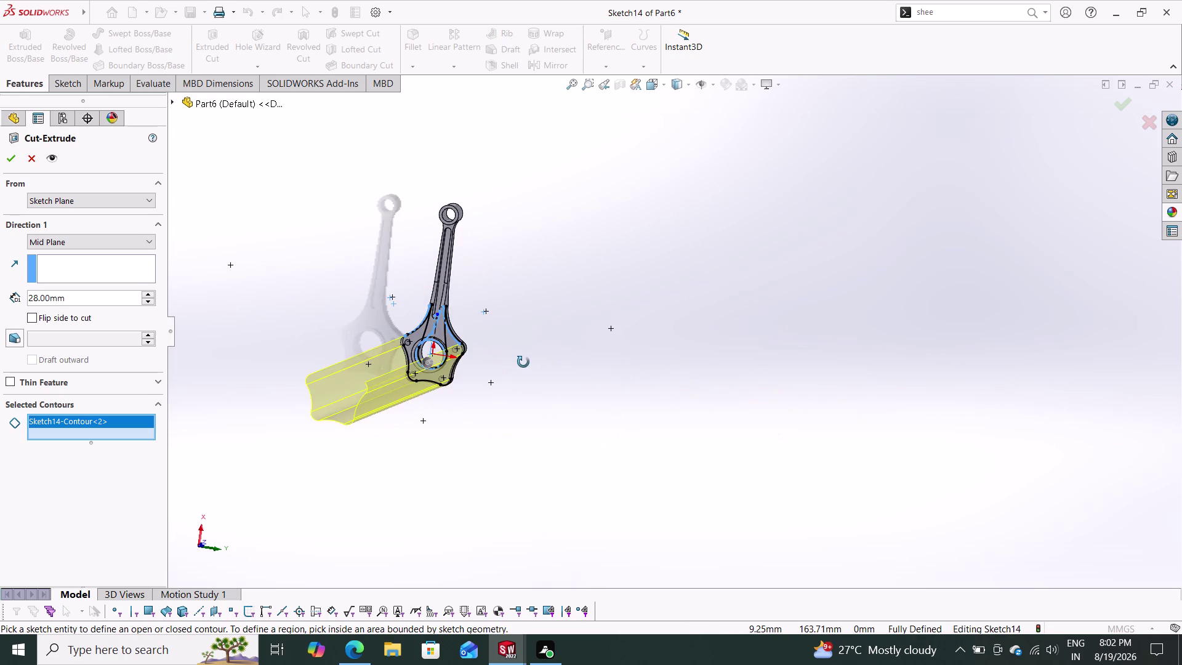
middle_drag(524, 362, 566, 370)
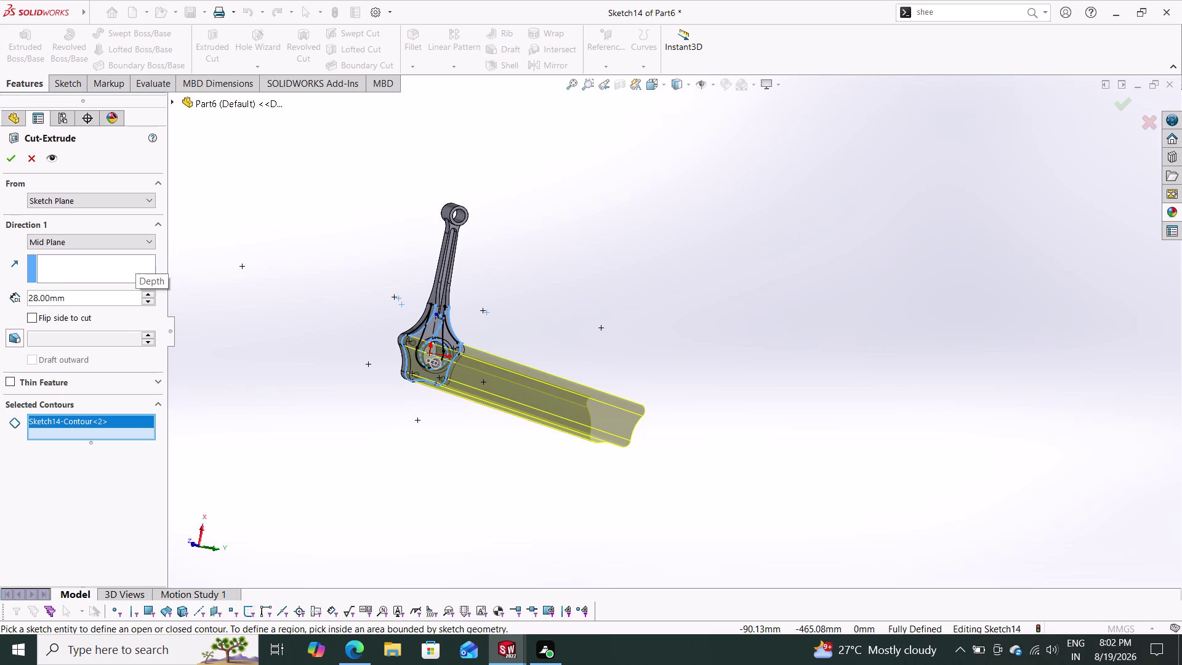
Try a 10 mm cut depth, drag-adjust it, and inspect the preview.
drag(126, 294, 13, 301)
text(10)
key(Return)
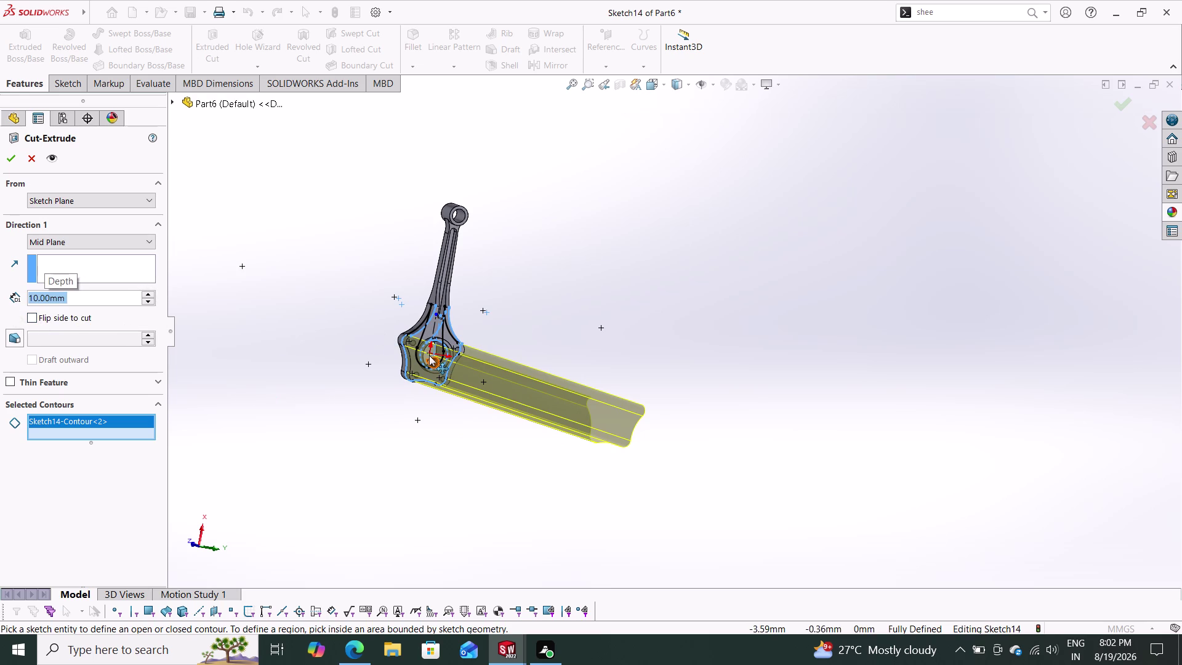
drag(438, 366, 371, 358)
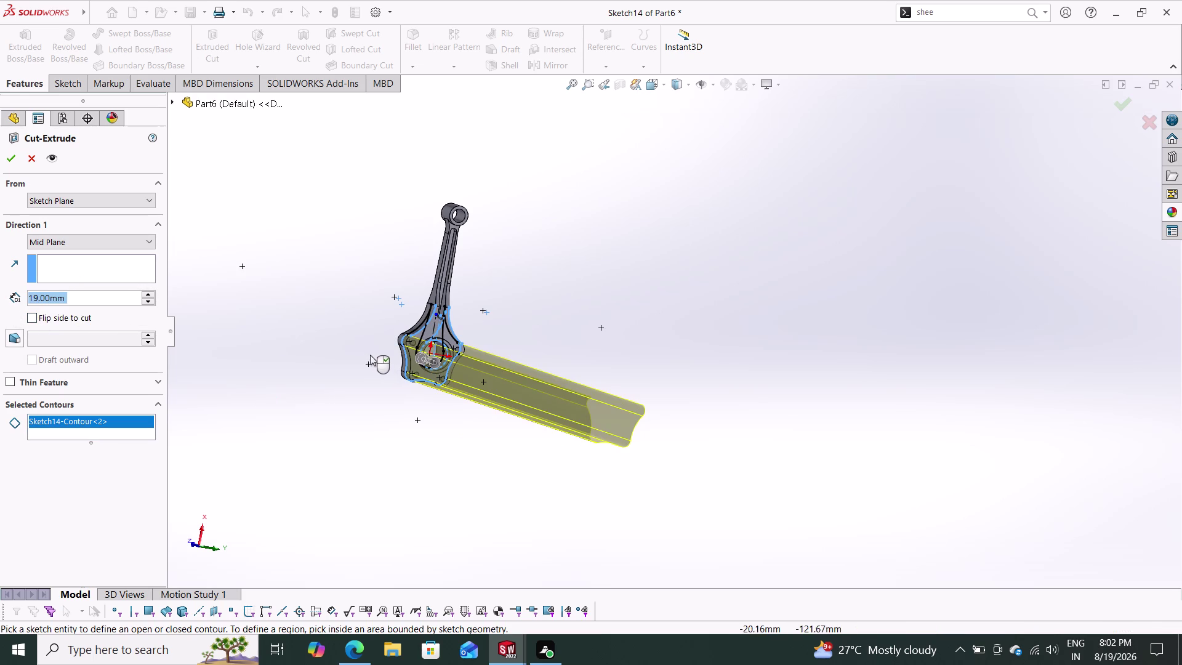
click(434, 365)
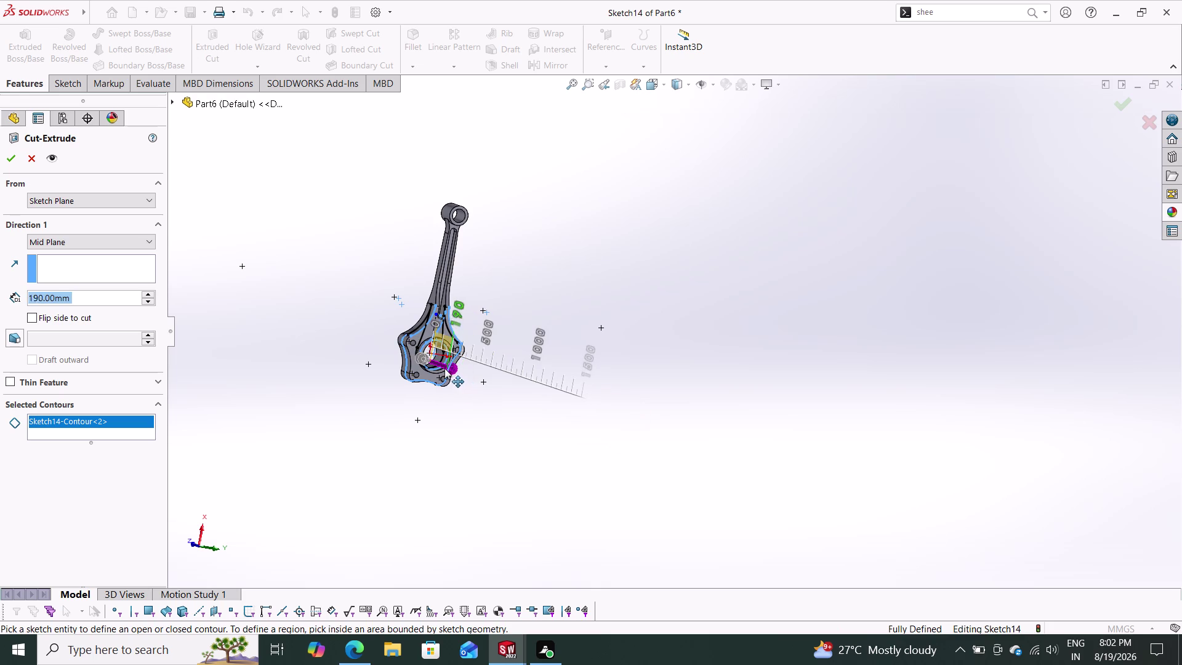
middle_drag(413, 431, 346, 373)
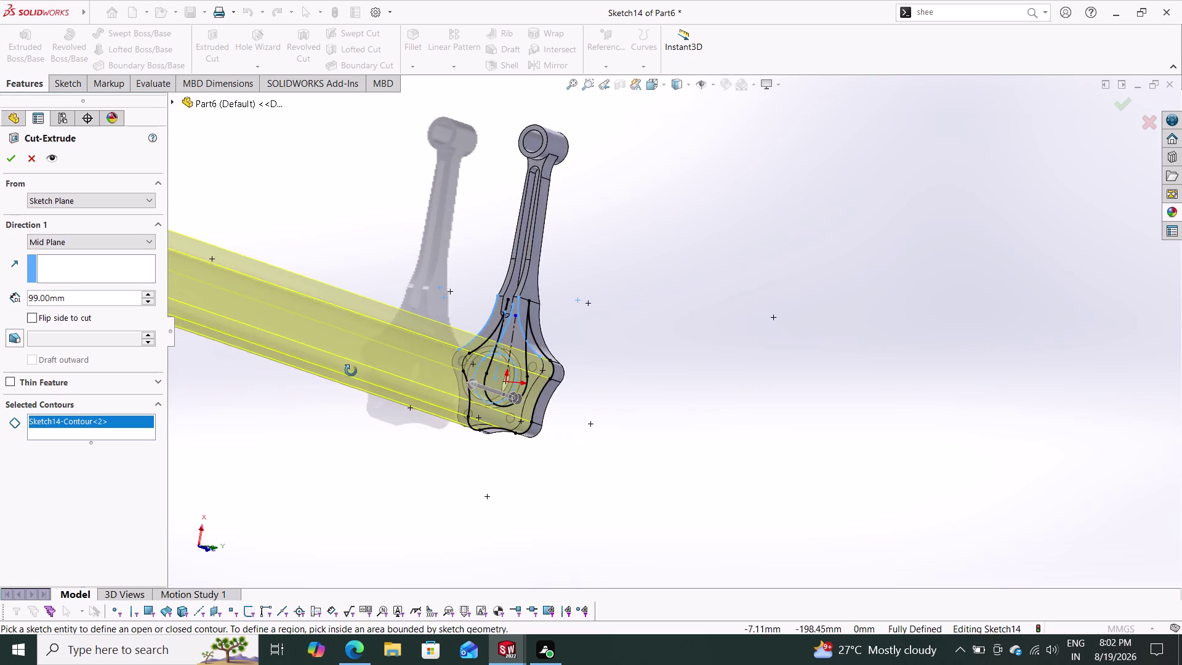
middle_drag(346, 373, 467, 272)
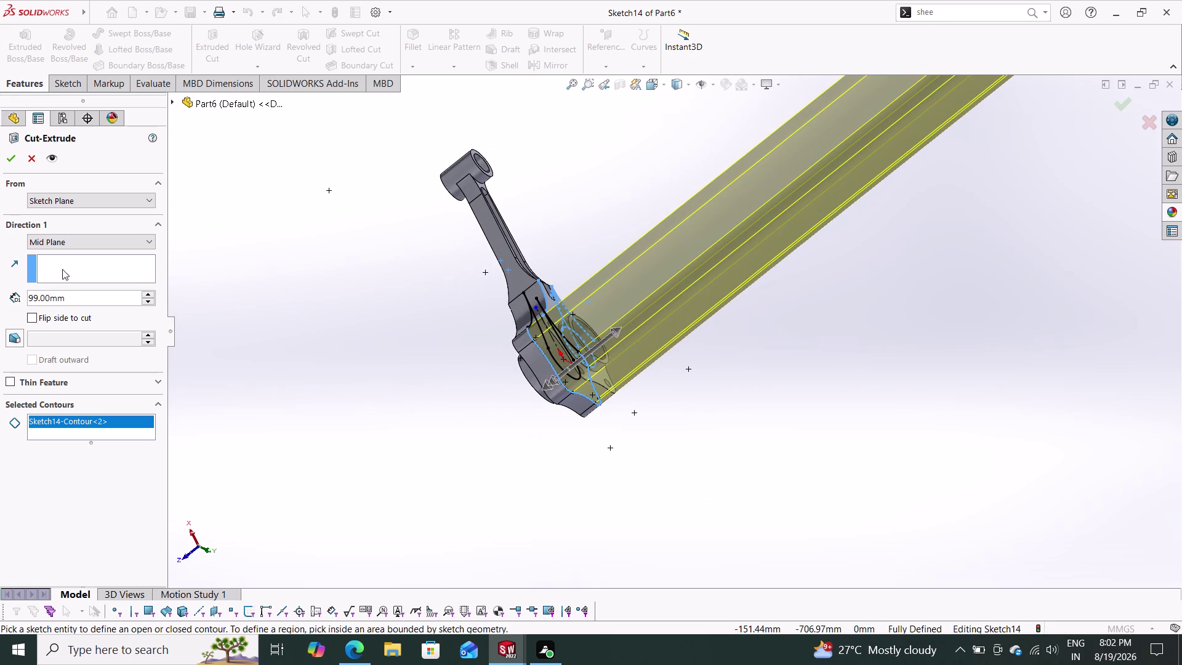
Reset the cut depth to 28 mm and update the preview.
click(74, 299)
drag(73, 298, 0, 298)
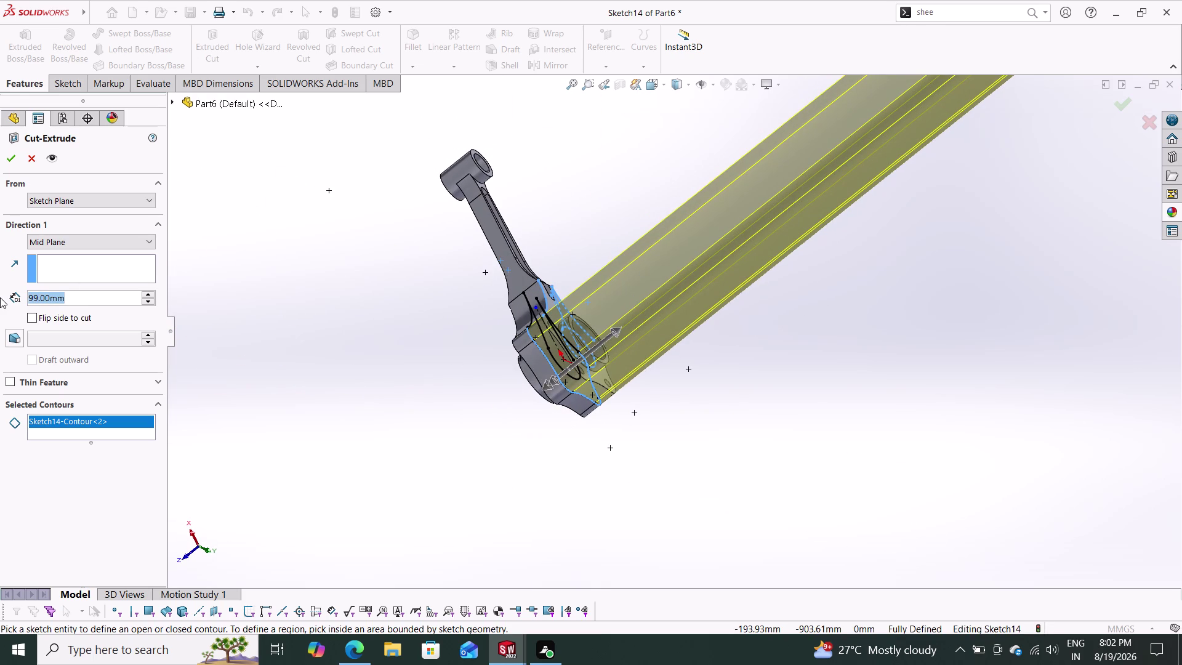
text(2)
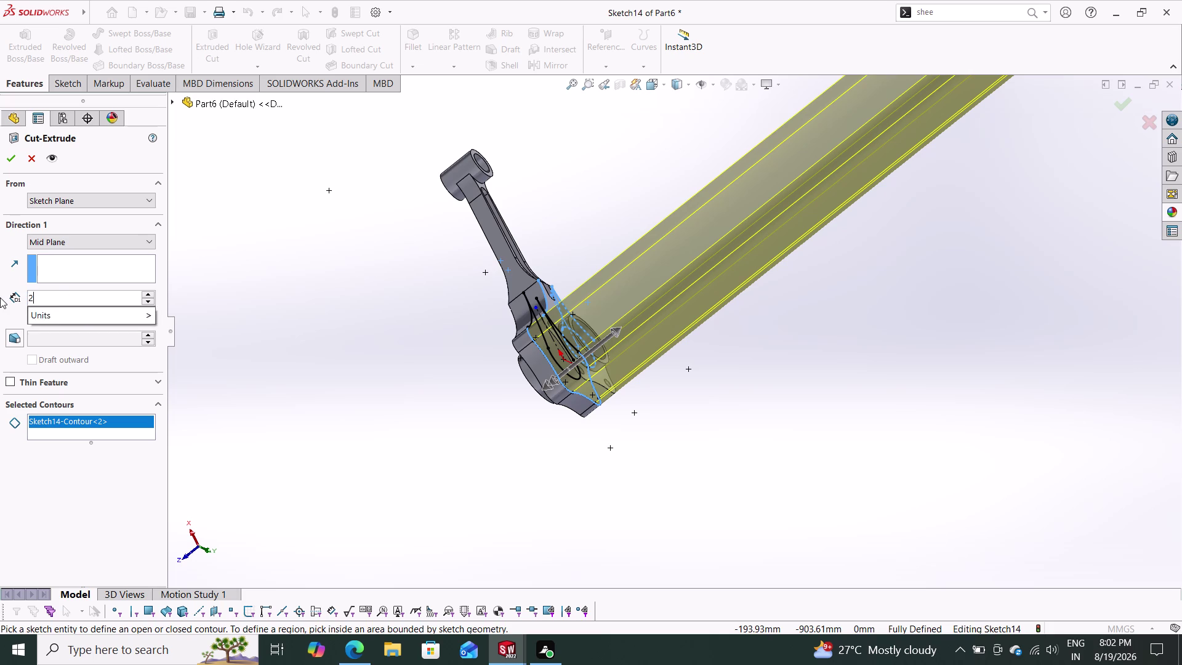
text(8)
key(Return)
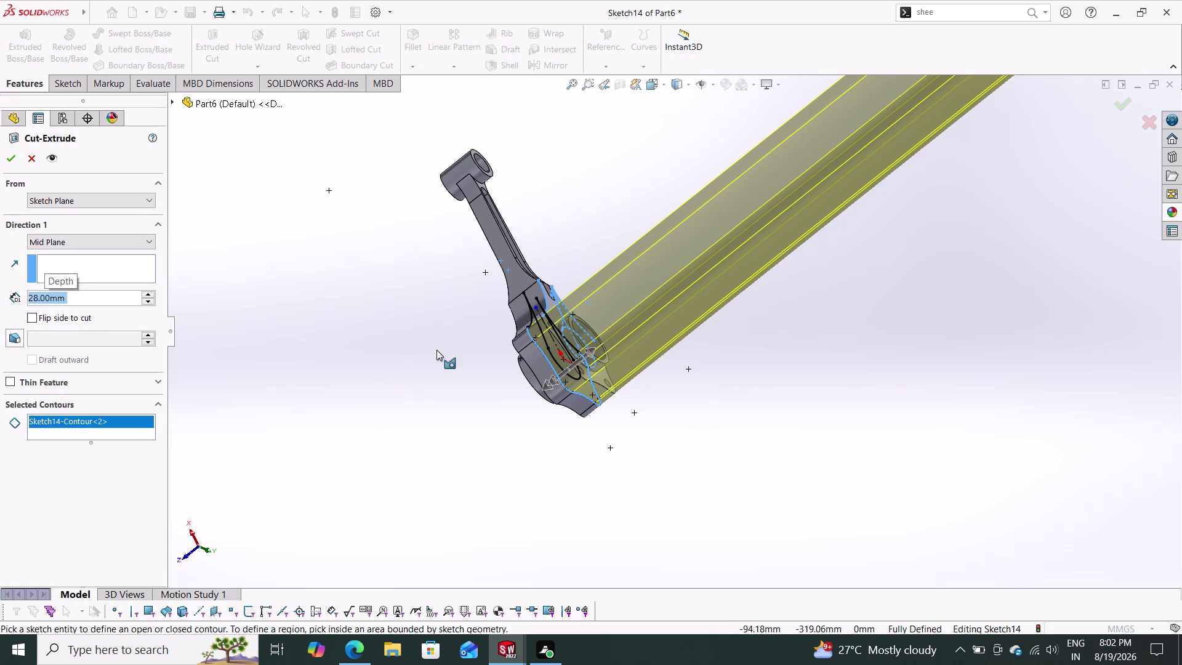
click(3, 158)
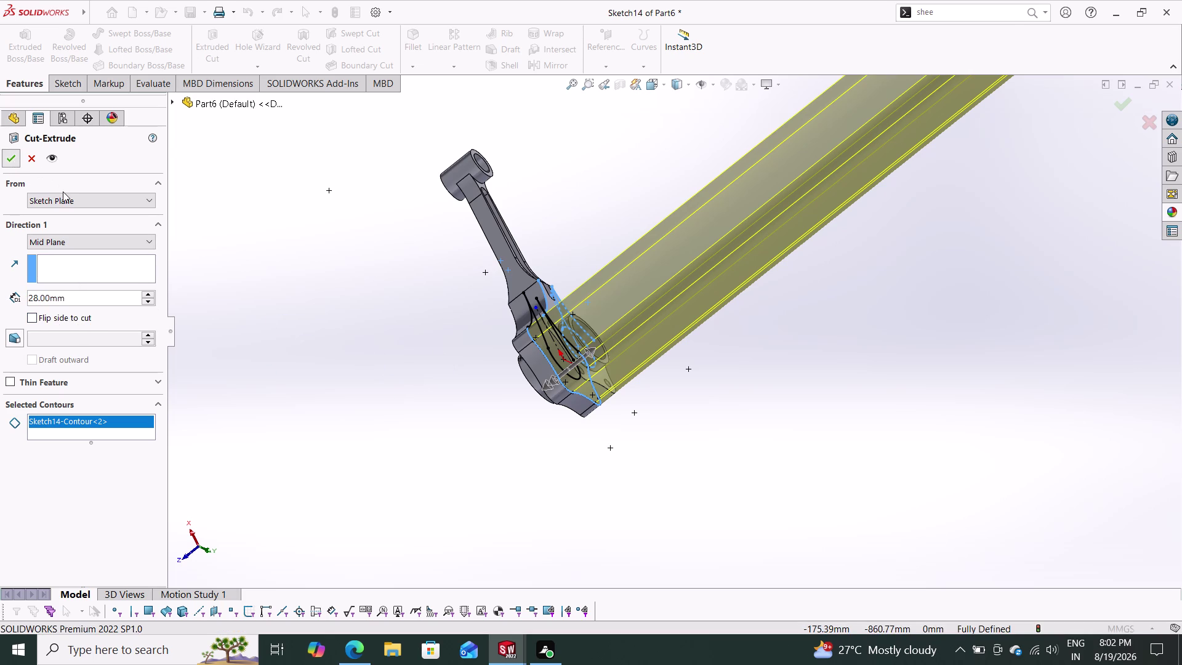
Inspect the cut preview from several angles, then cancel the Cut-Extrude unapplied.
middle_drag(323, 297, 225, 317)
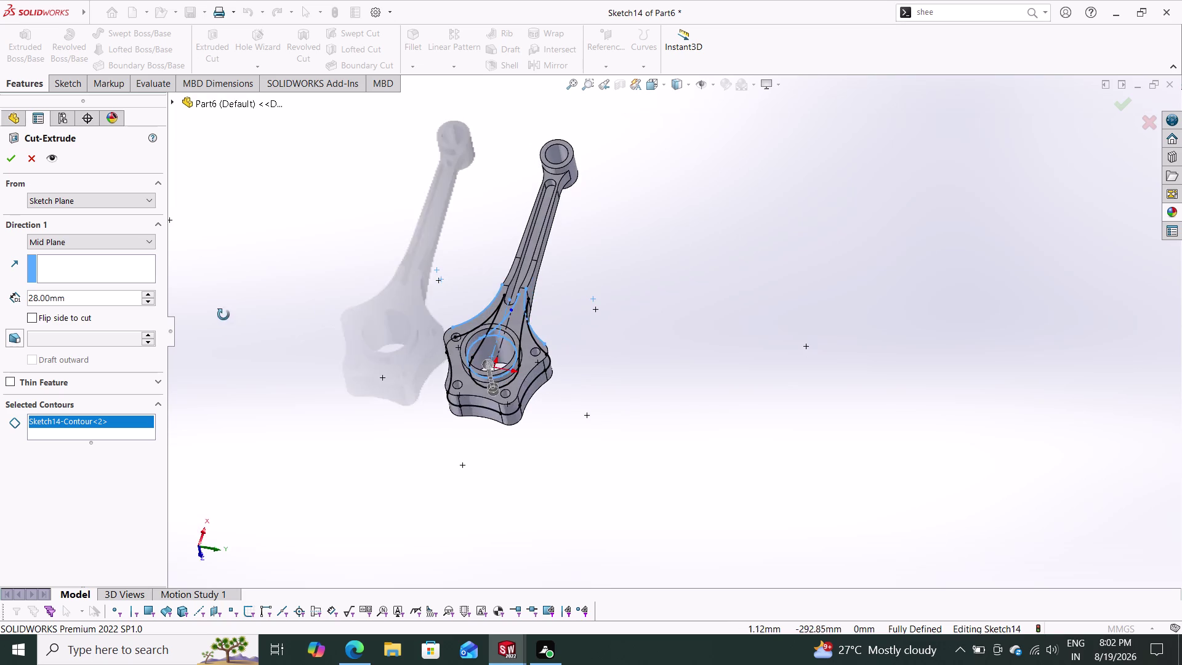
middle_drag(225, 317, 239, 226)
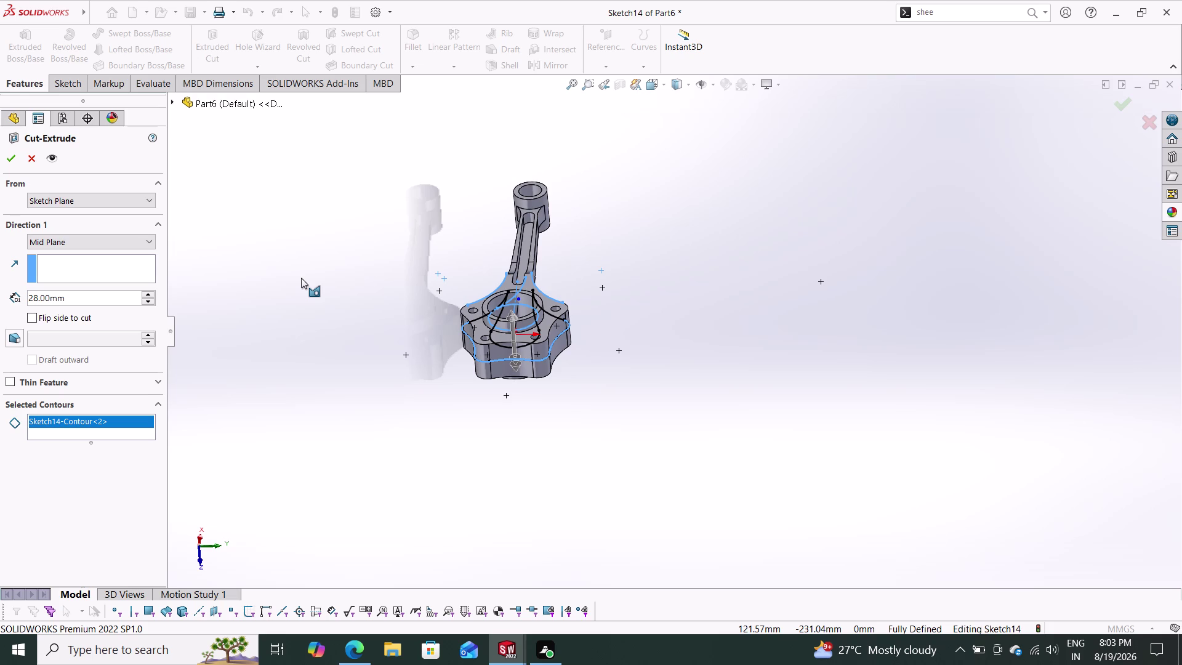
middle_click(301, 278)
scroll(down, 3)
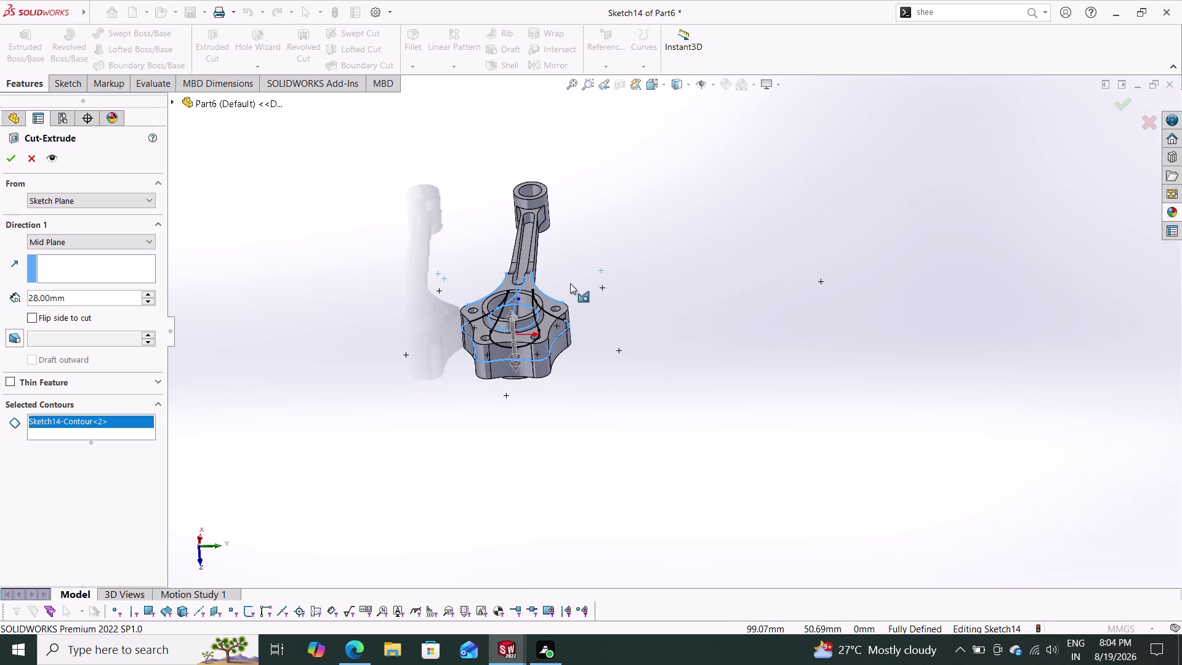
scroll(down, 3)
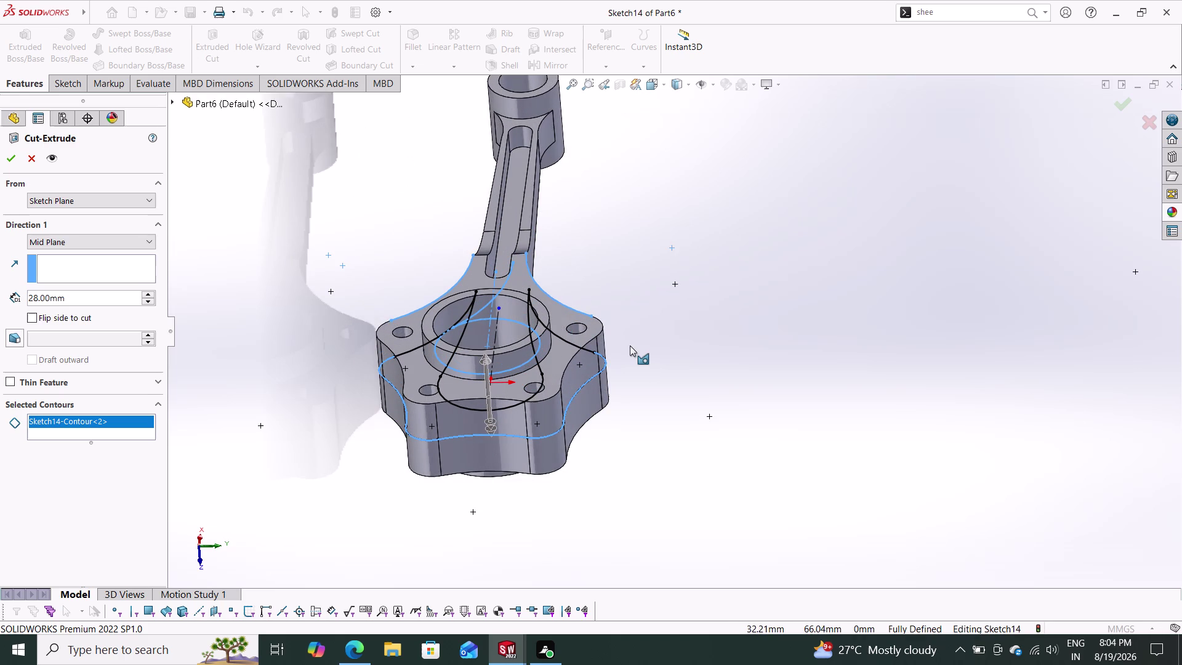
middle_drag(639, 346, 573, 343)
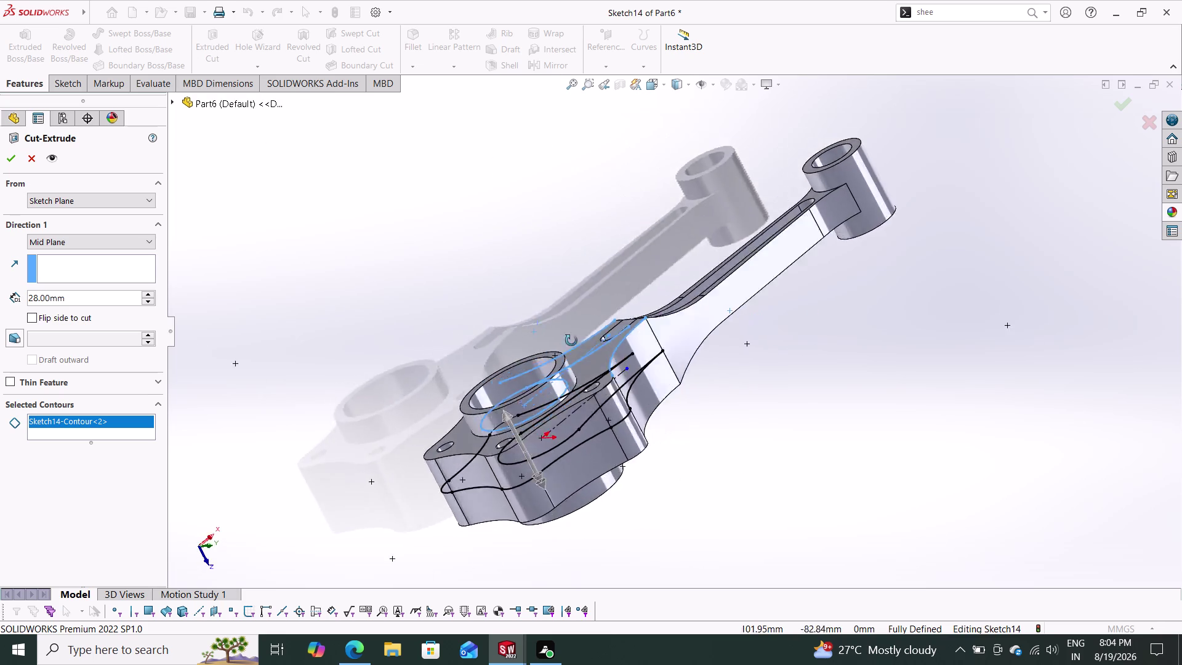
middle_drag(573, 342, 619, 387)
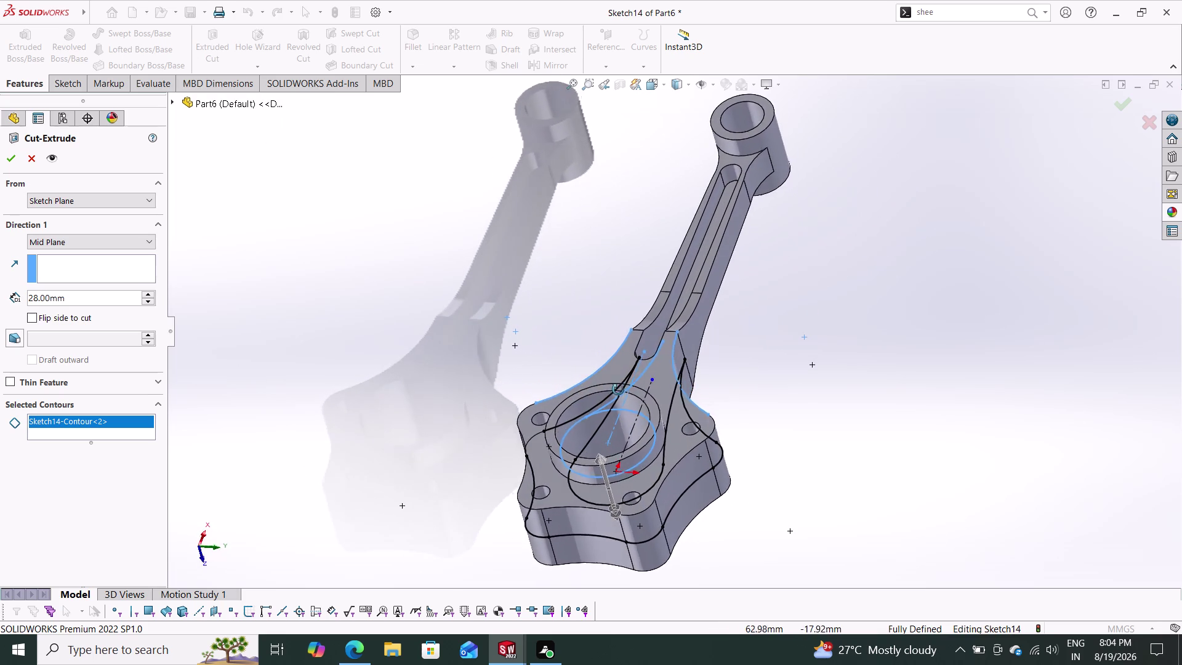
middle_drag(618, 387, 559, 348)
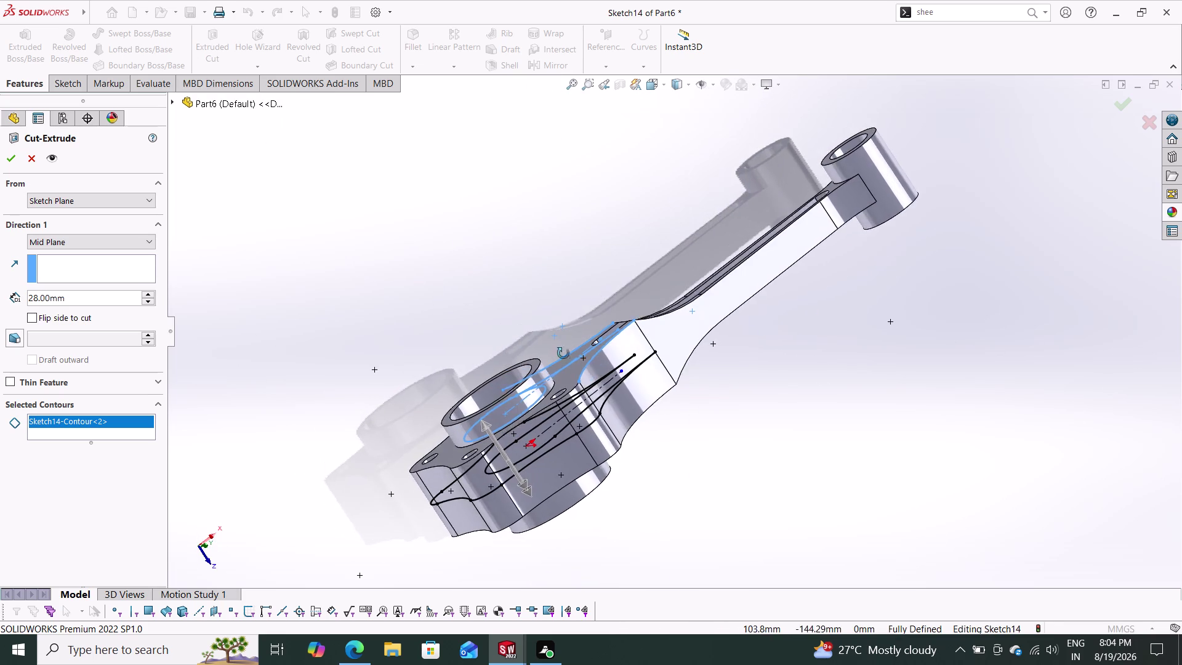
middle_drag(558, 347, 626, 405)
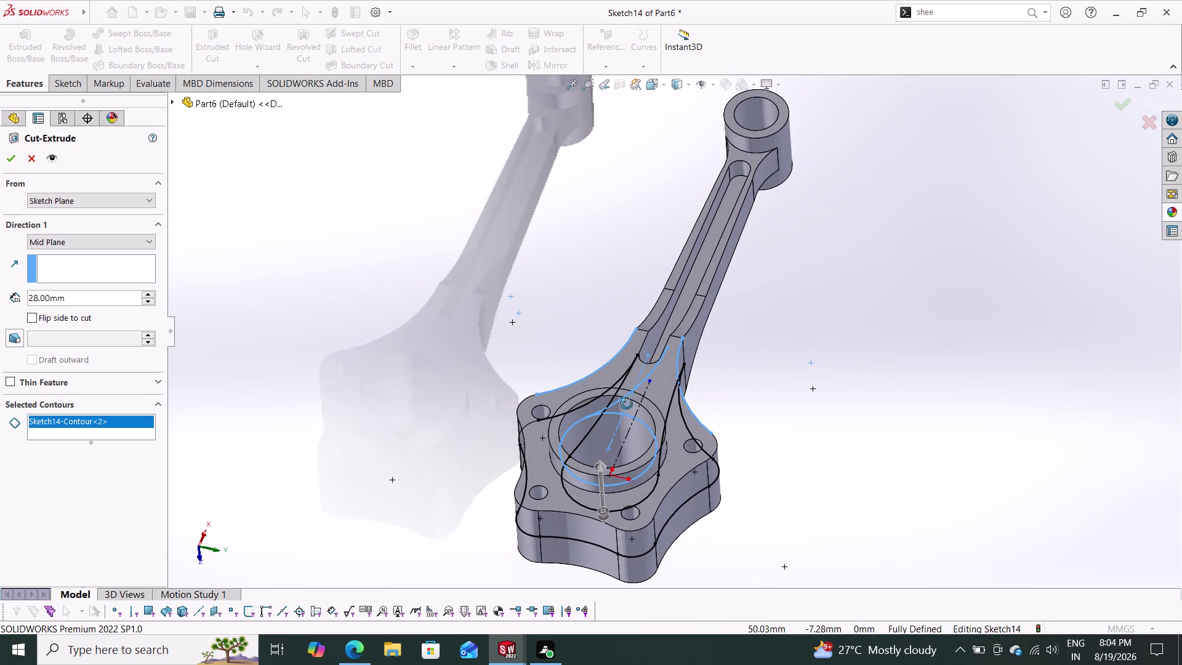
middle_drag(627, 405, 625, 401)
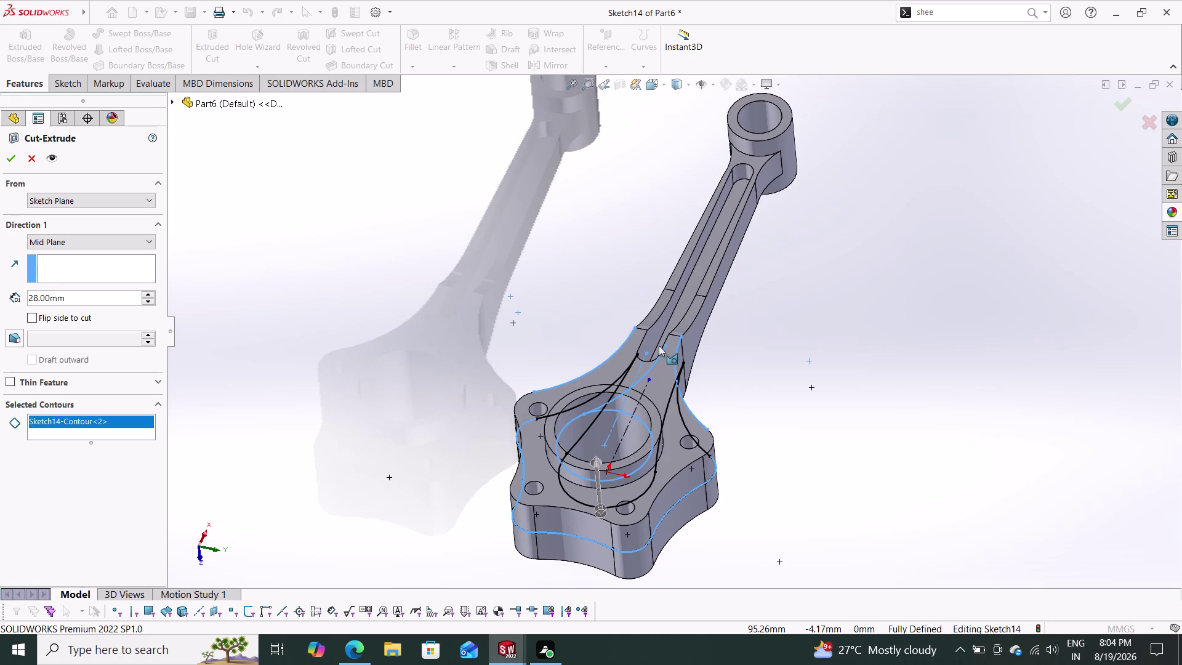
key(Escape)
Adjust the zoom and launch a new Extruded Cut from Sketch14.
key(Escape)
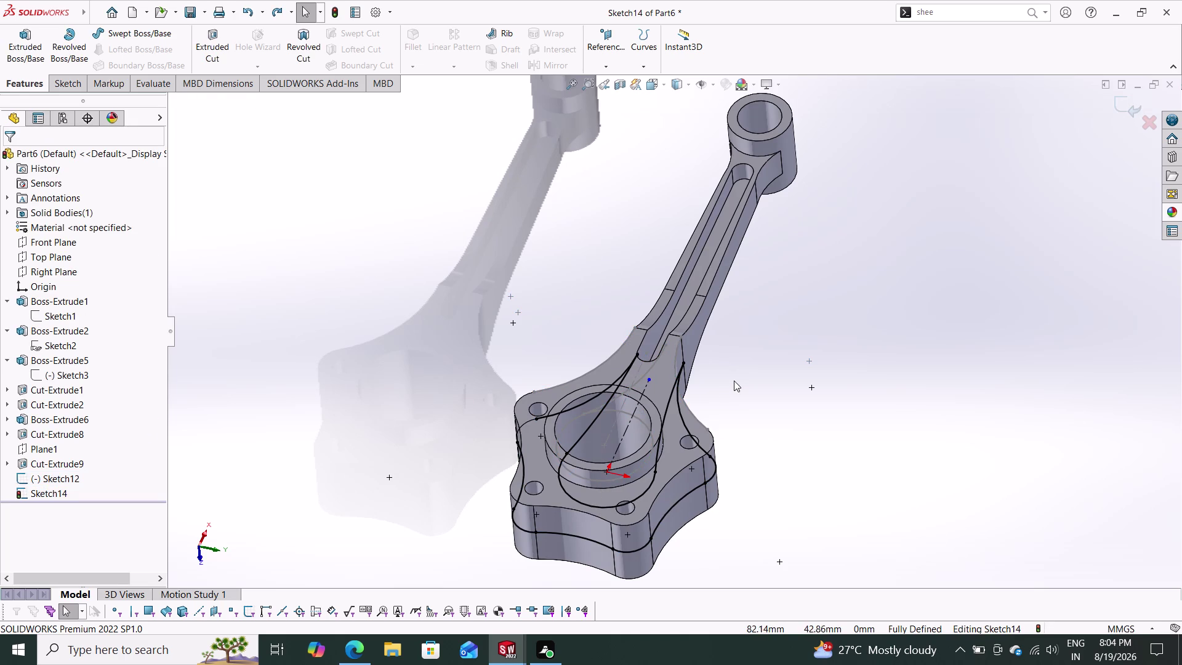
scroll(down, 3)
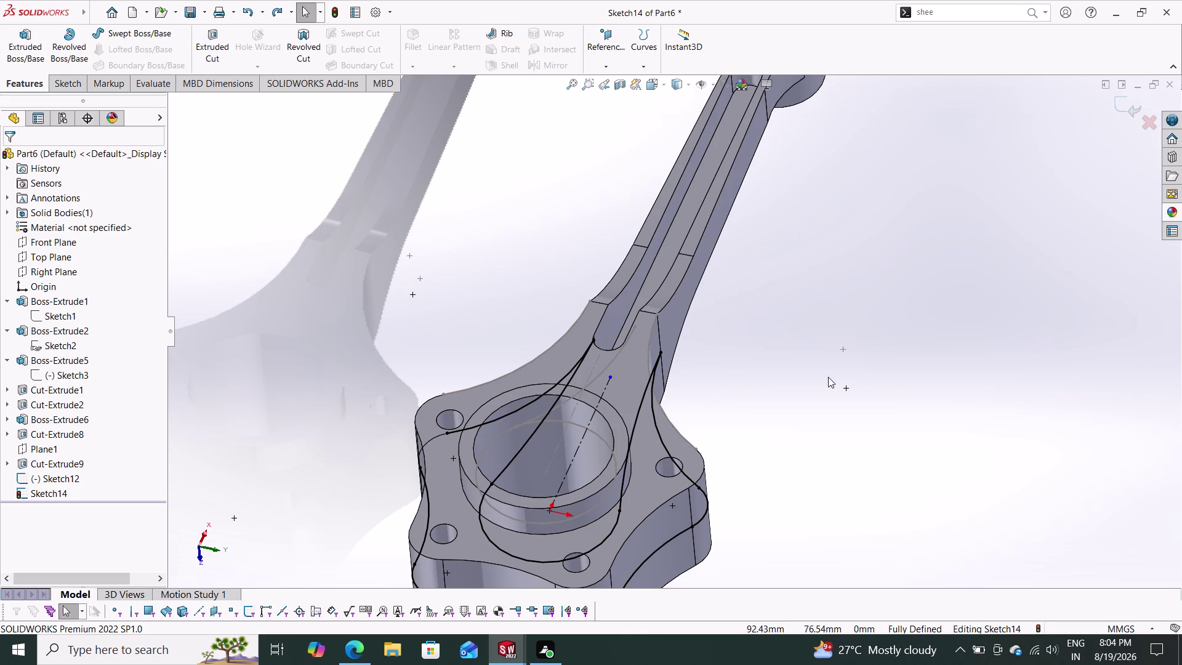
scroll(down, 3)
scroll(up, 3)
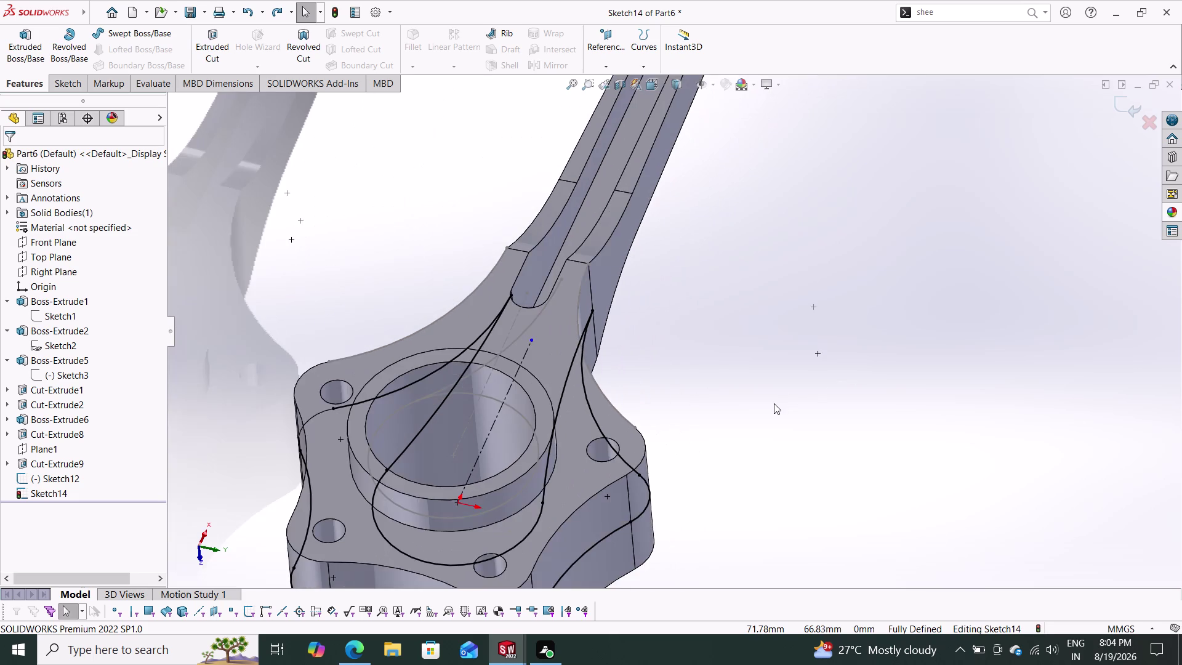
scroll(up, 3)
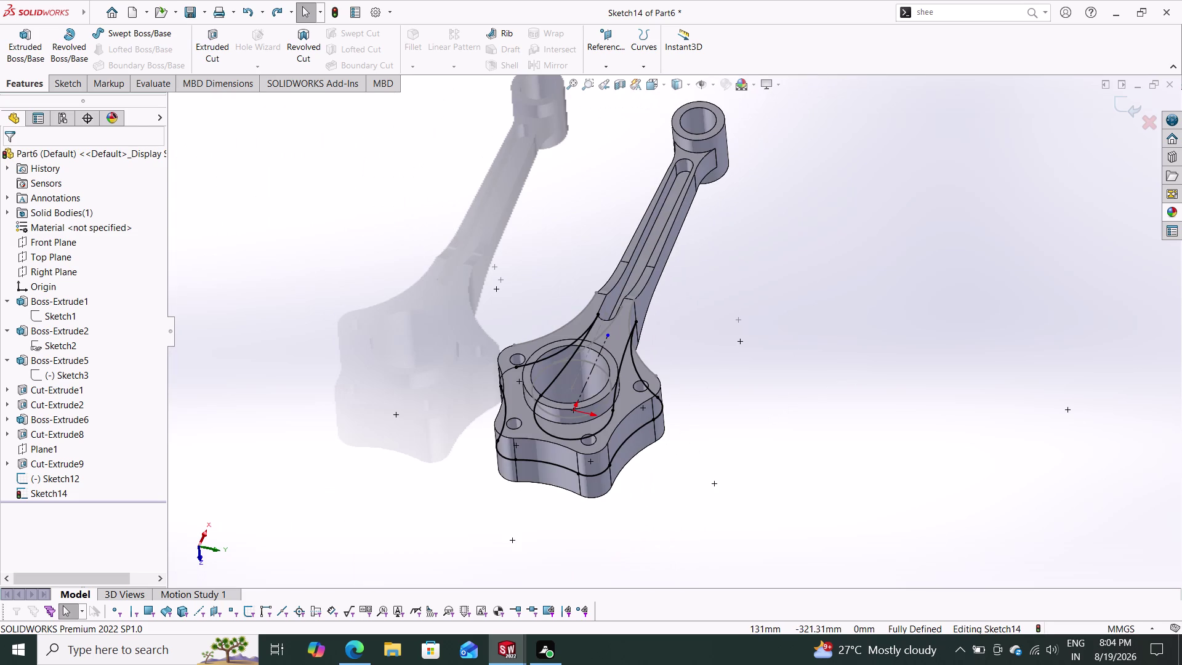
click(215, 49)
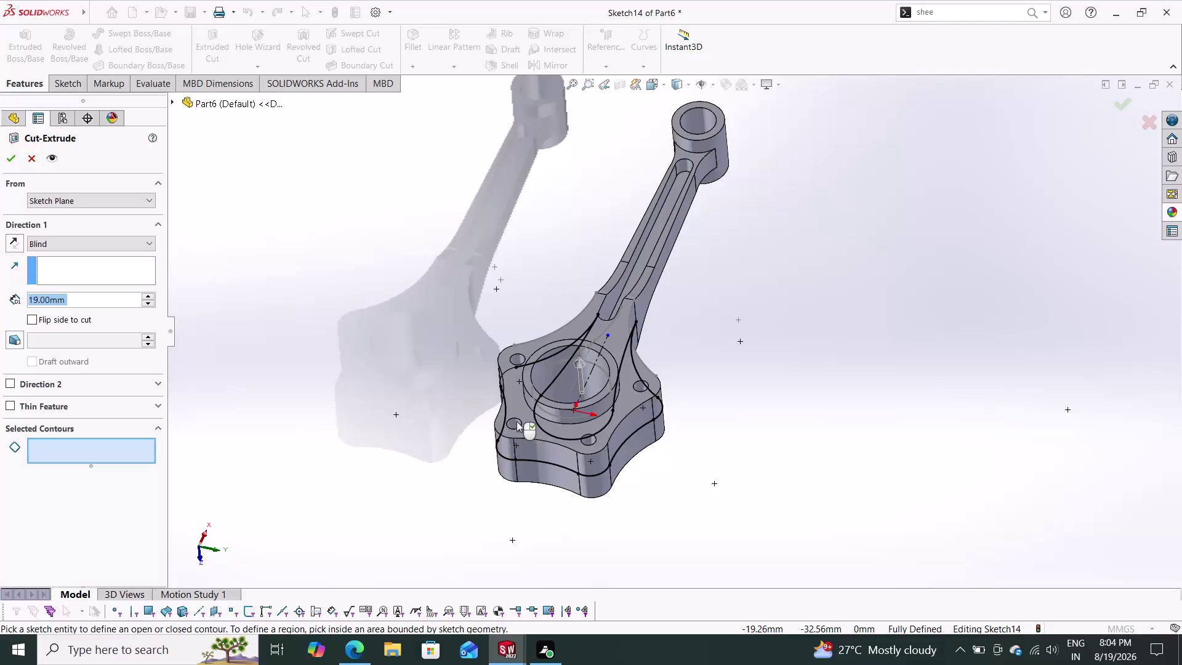
Select the outer sketch region and set the cut to Mid Plane, 28 mm deep.
click(517, 420)
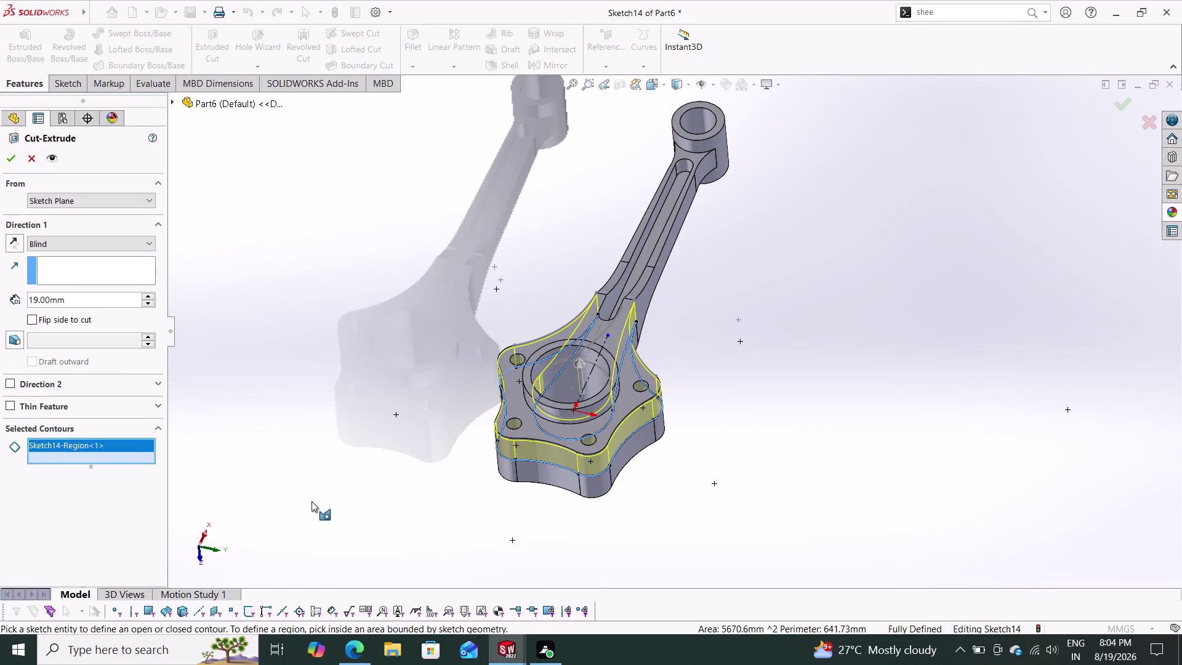
drag(79, 304, 0, 309)
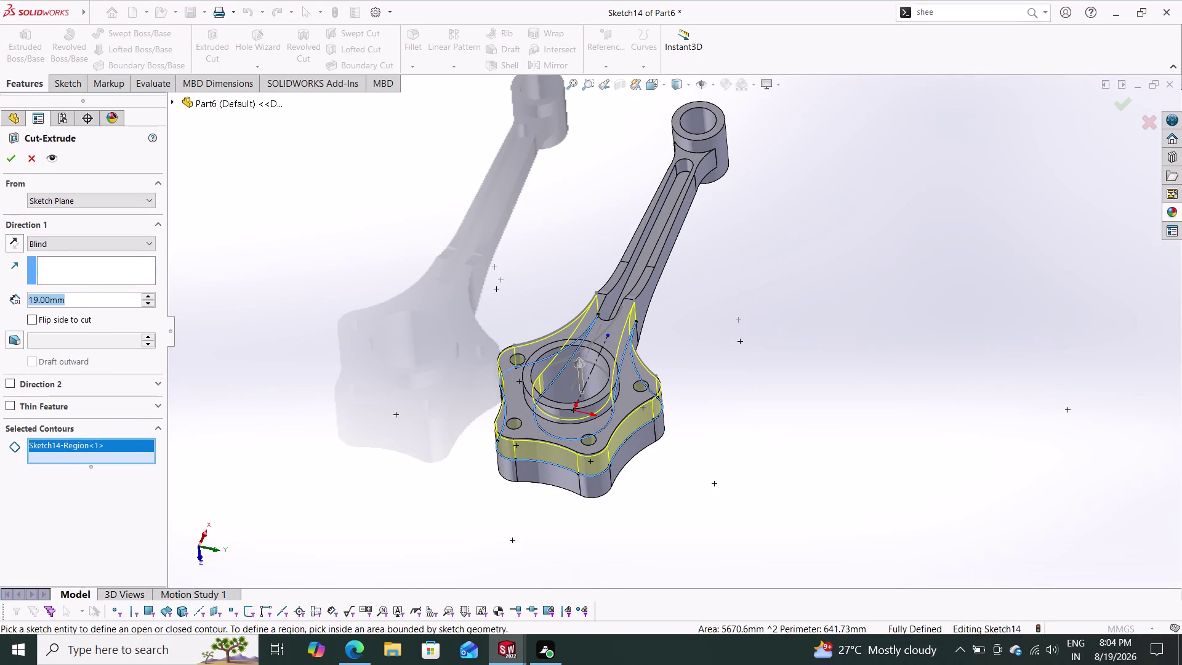
drag(0, 309, 0, 308)
click(56, 240)
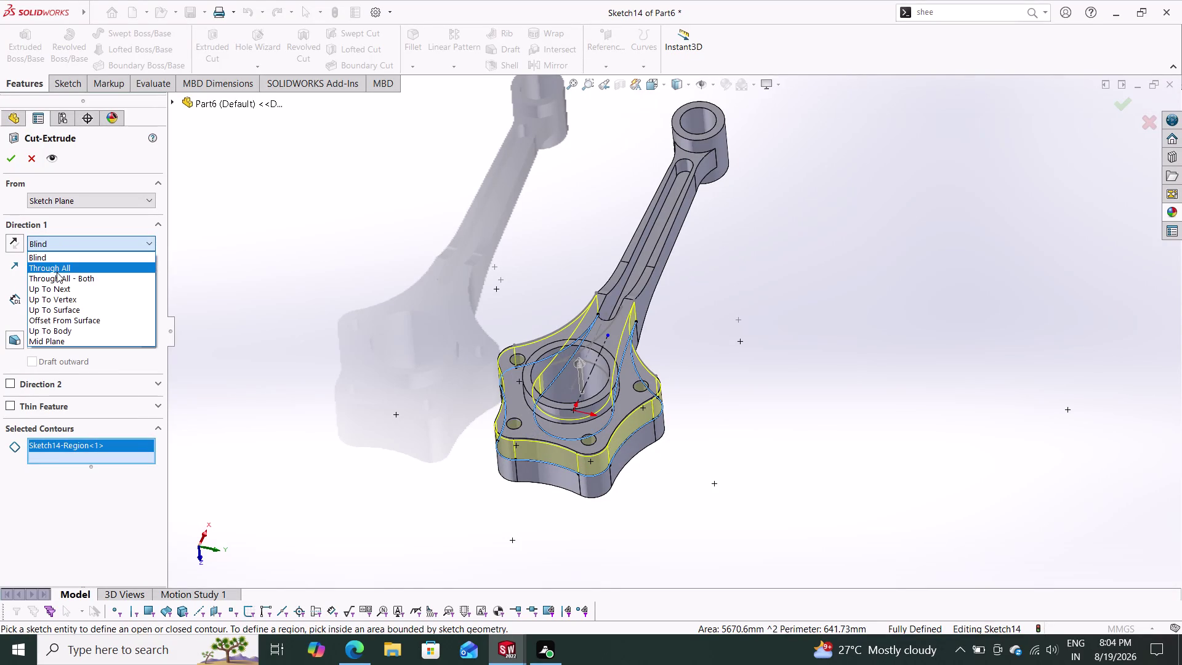
click(53, 347)
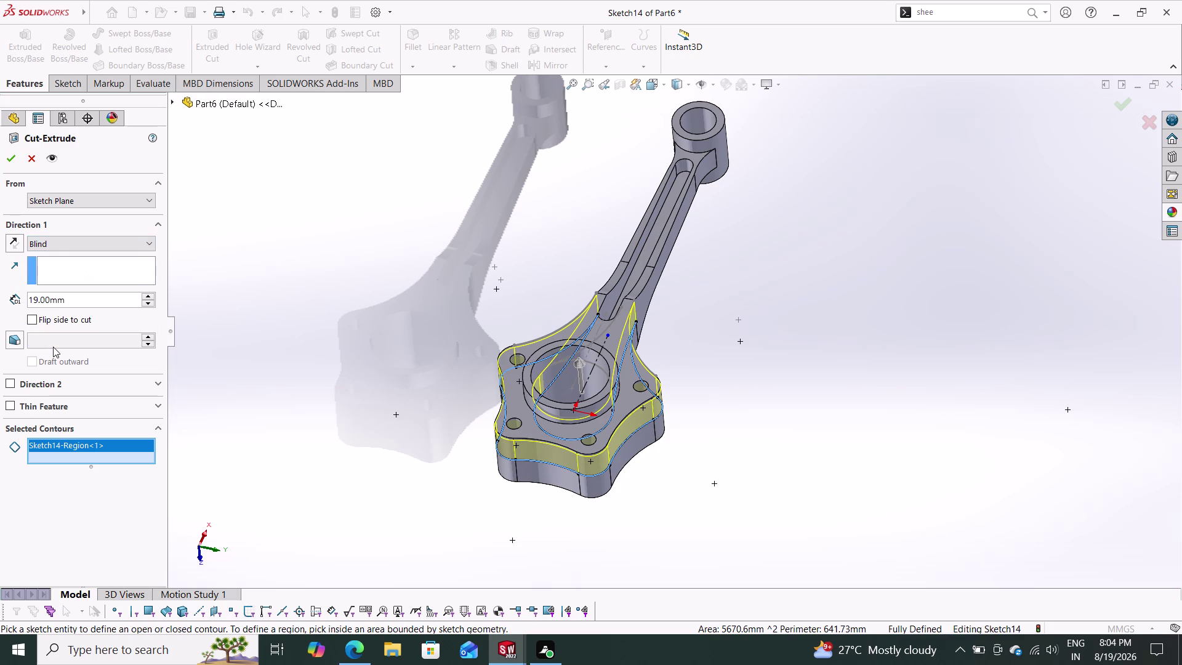
click(71, 242)
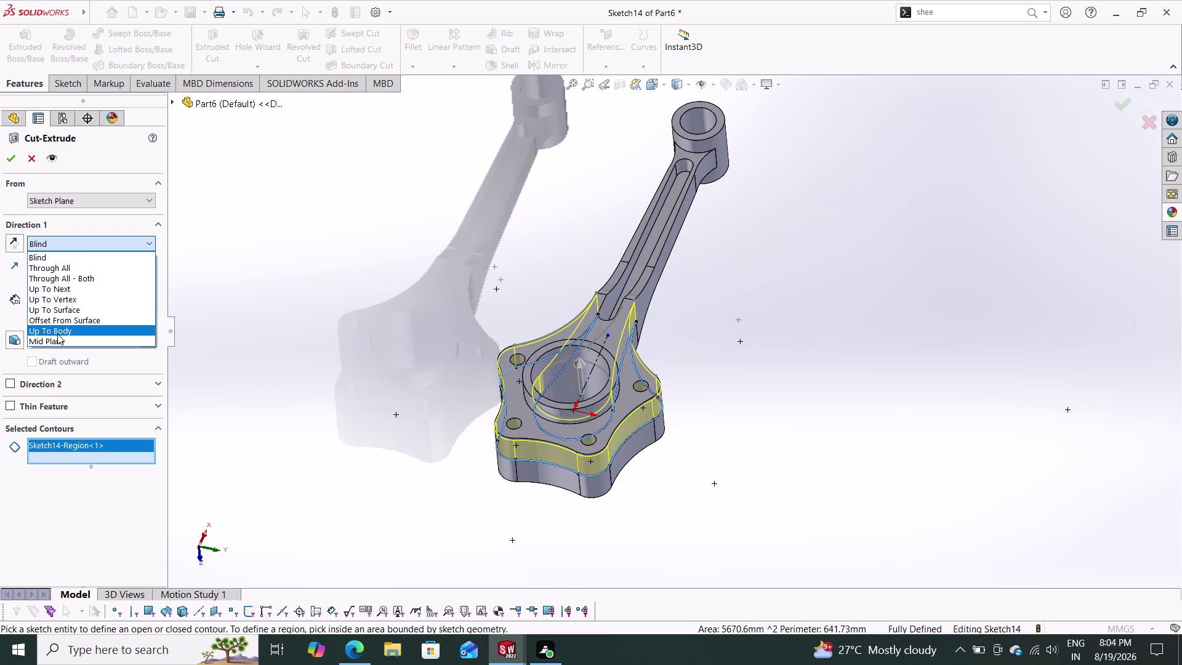
click(57, 336)
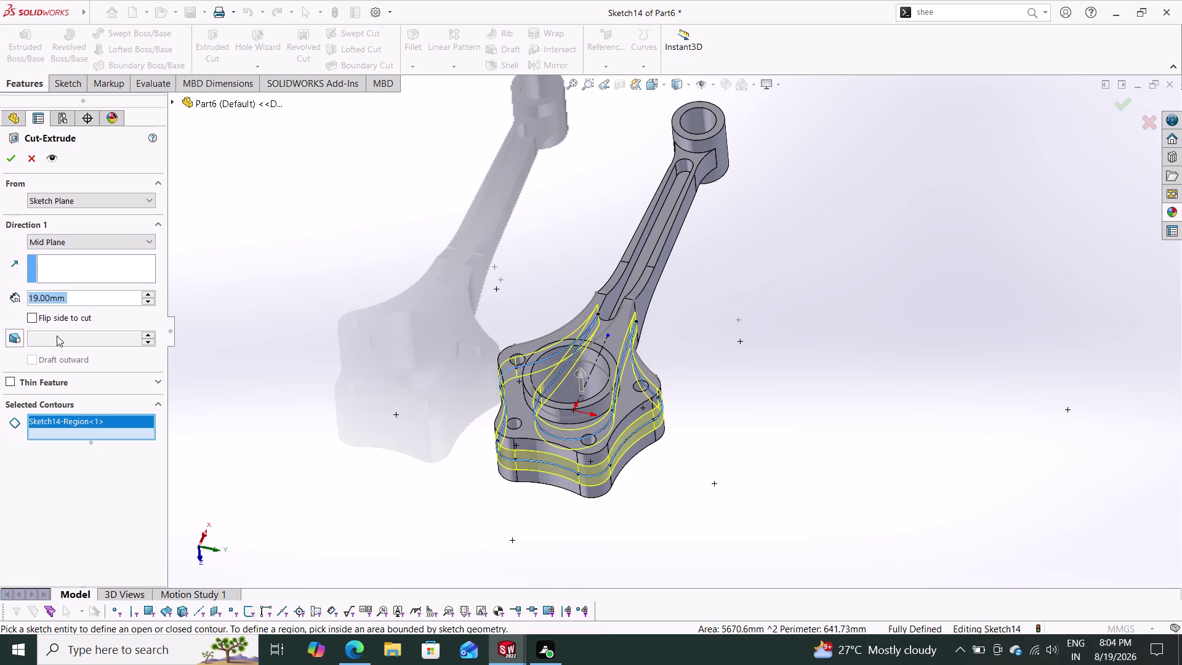
text(28)
key(Return)
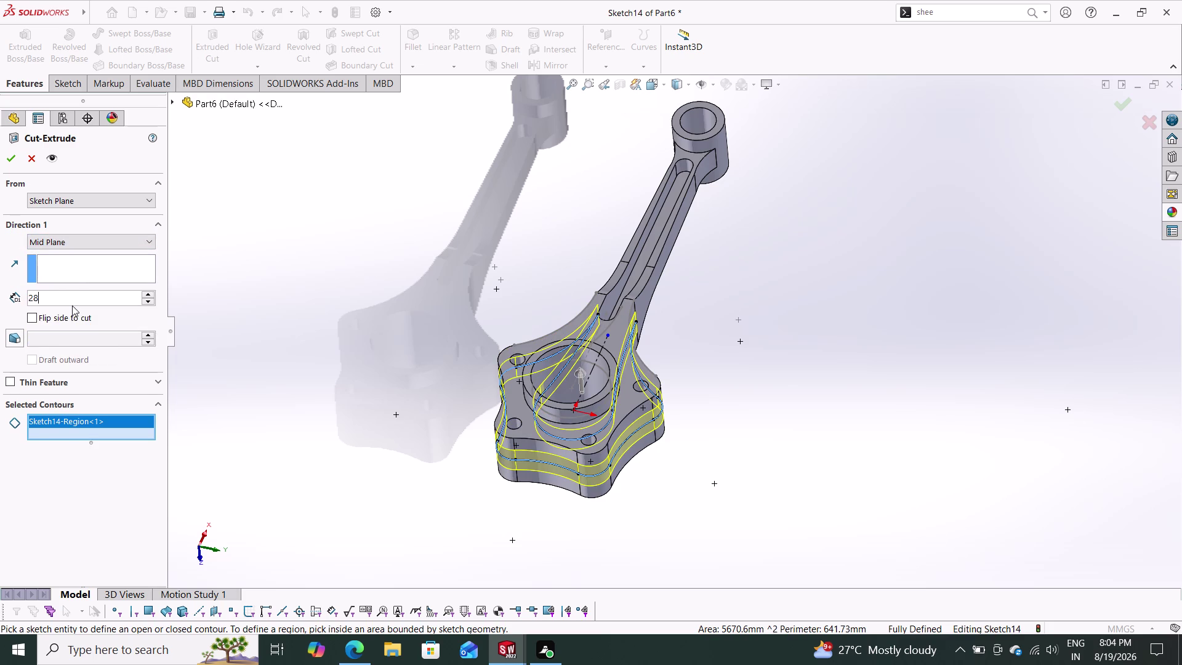
click(9, 156)
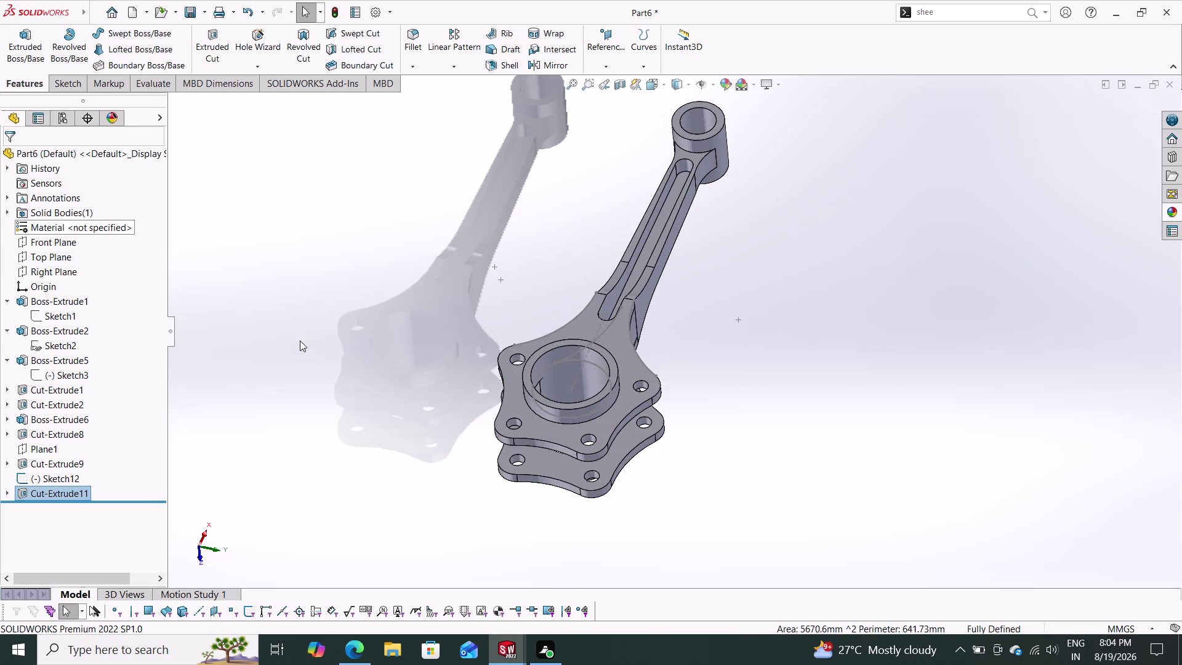
middle_drag(302, 341, 244, 176)
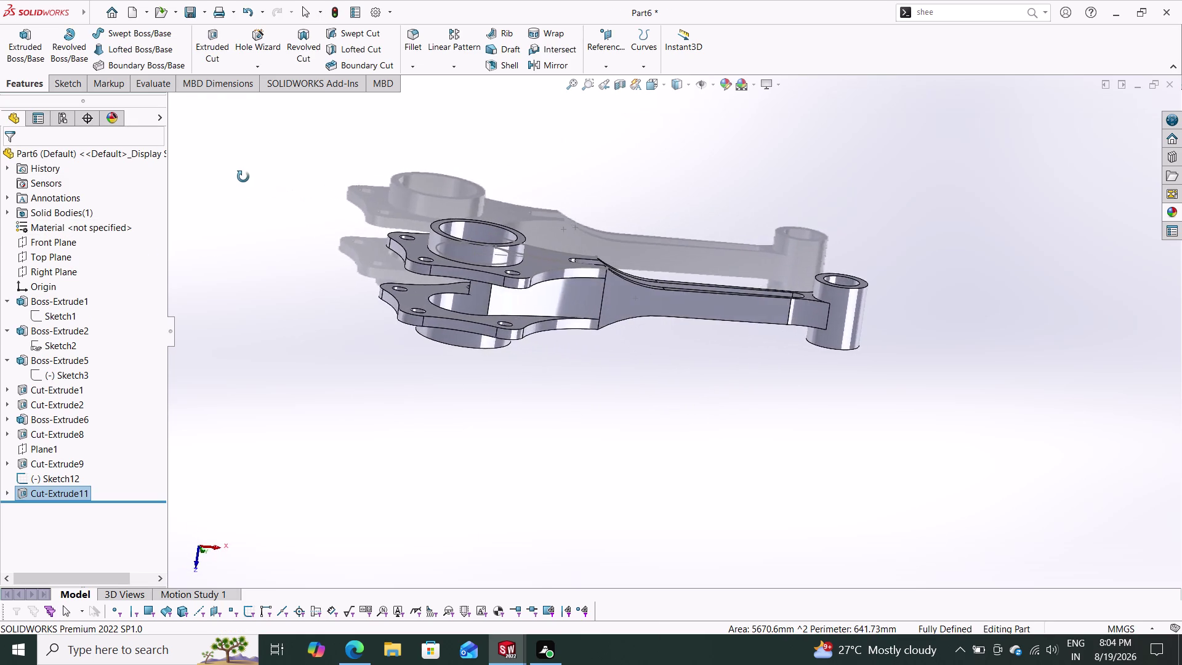
middle_drag(244, 177, 295, 172)
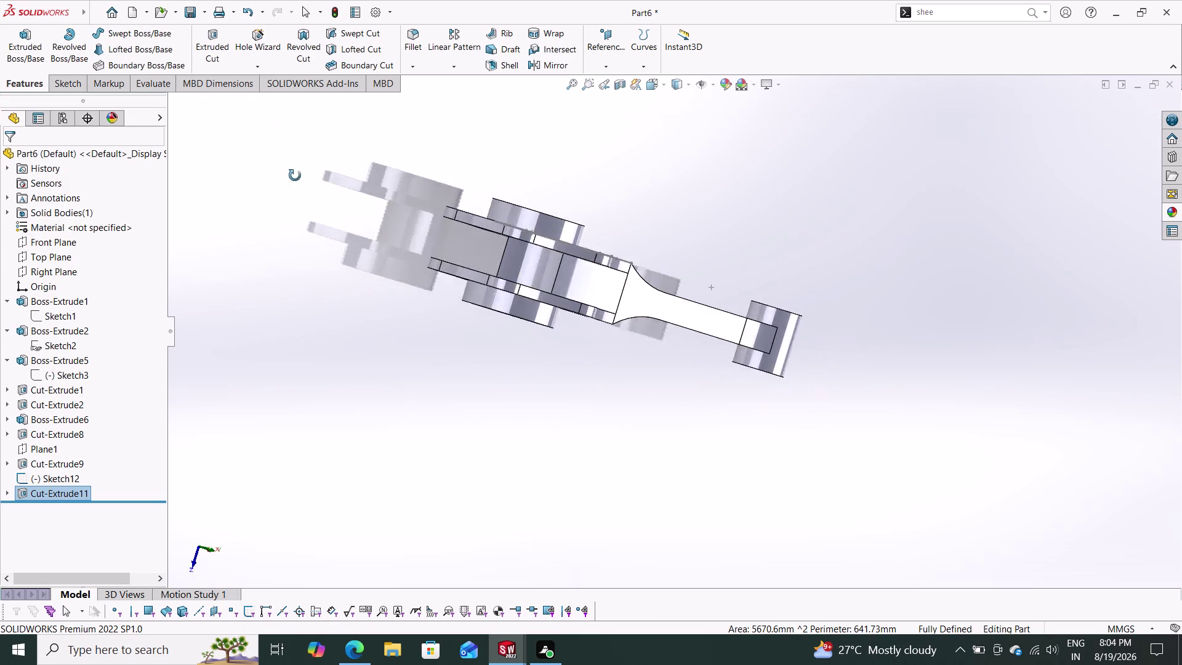
middle_drag(295, 173, 294, 109)
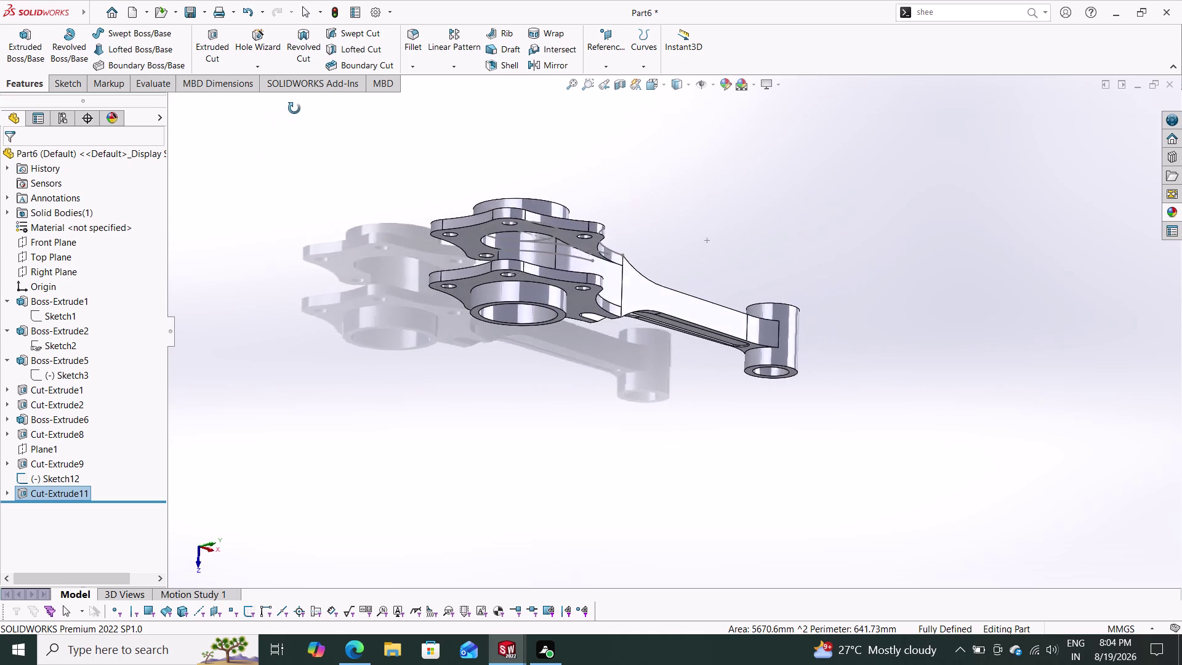
middle_drag(294, 109, 258, 249)
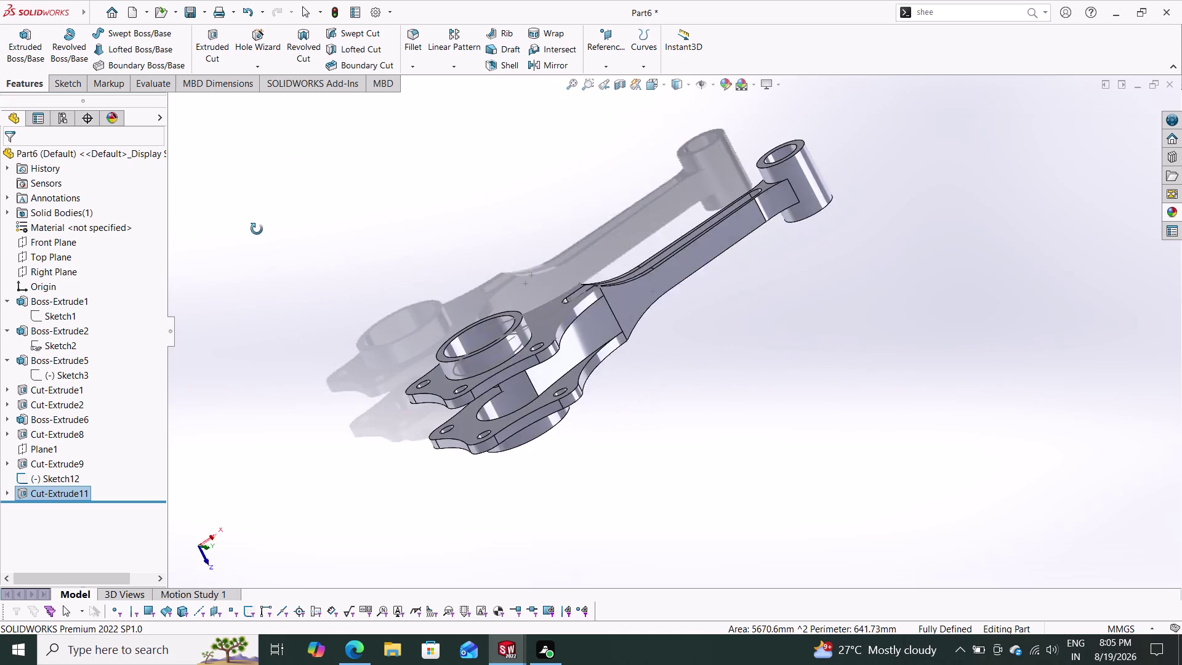
middle_drag(259, 250, 330, 234)
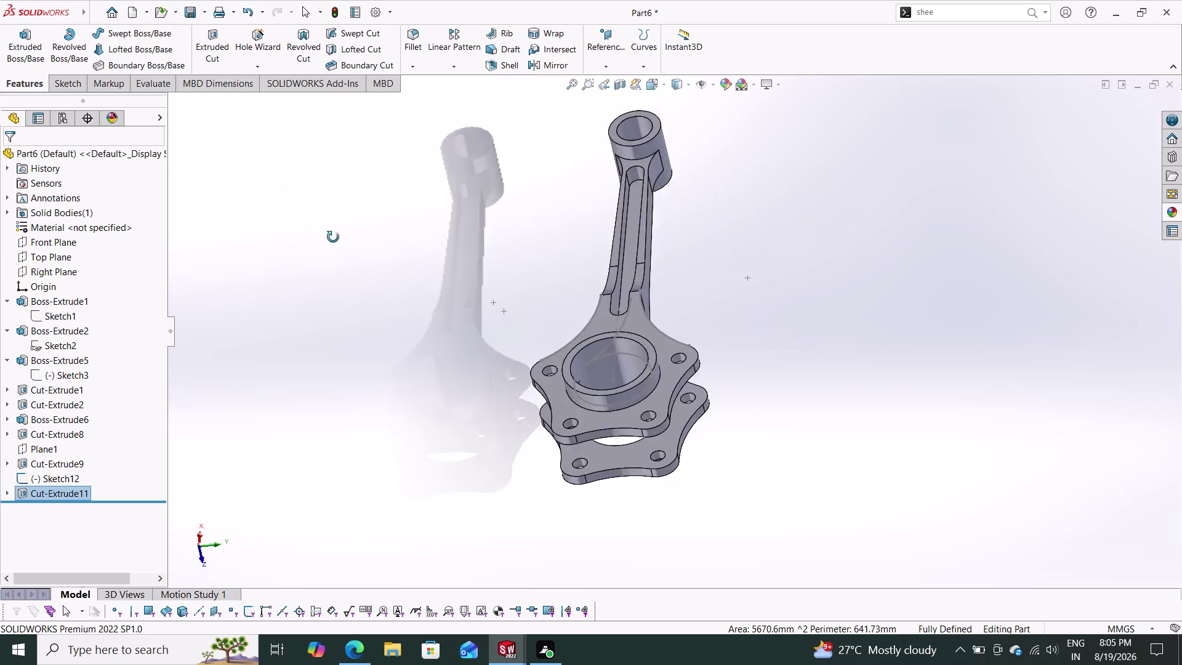
middle_drag(330, 235, 358, 216)
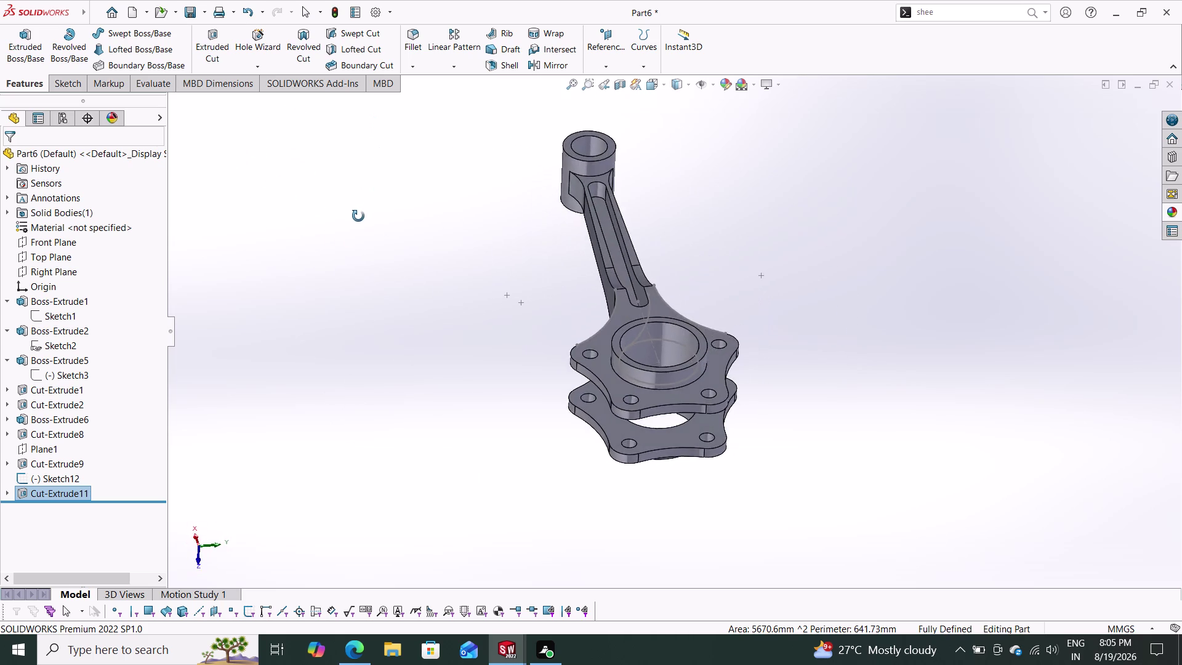
middle_drag(358, 216, 294, 164)
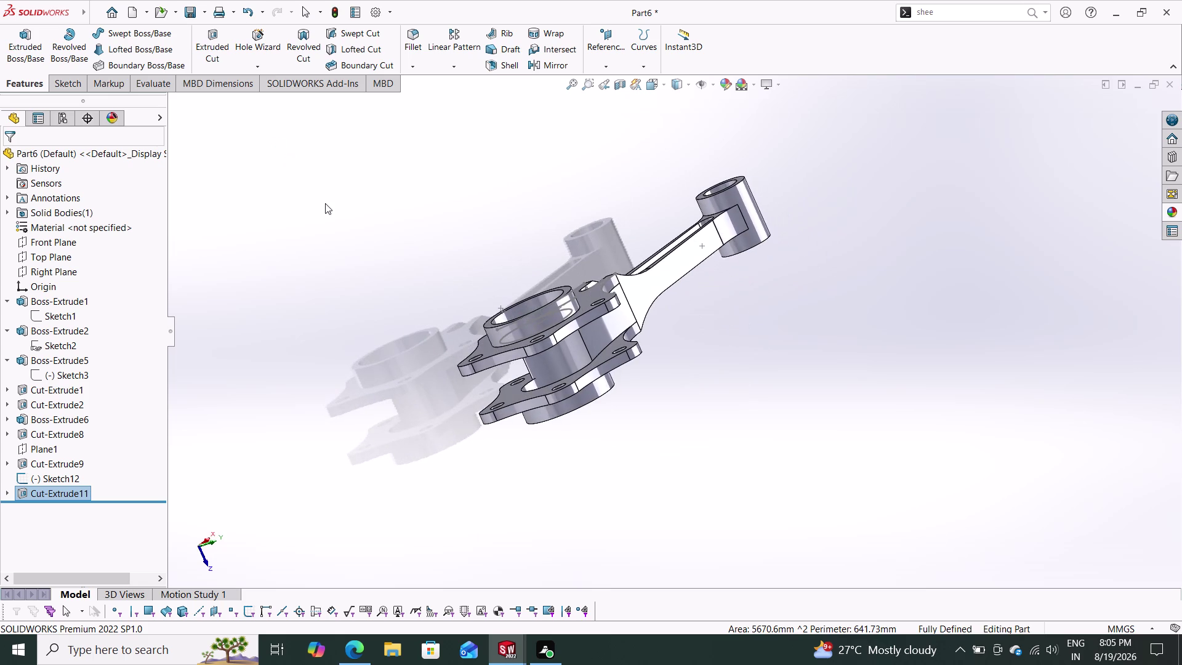
key(ctrl+z)
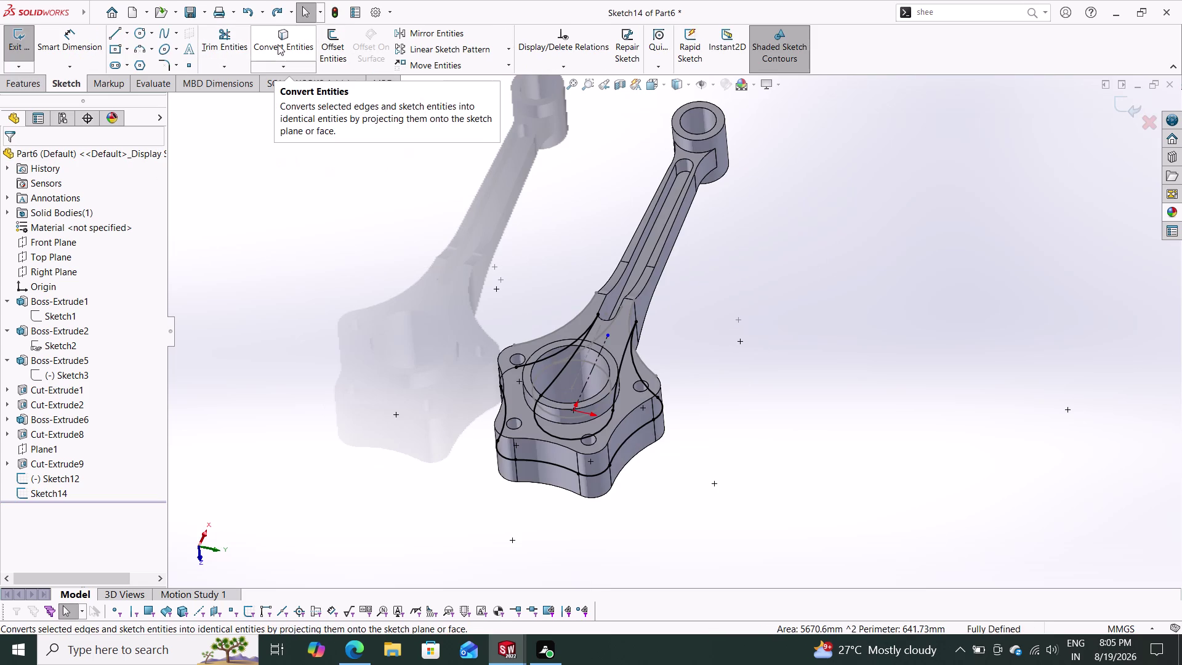
Extruded Cut the enclosed Sketch14 region, check the preview, and confirm Cut-Extrude12.
click(29, 80)
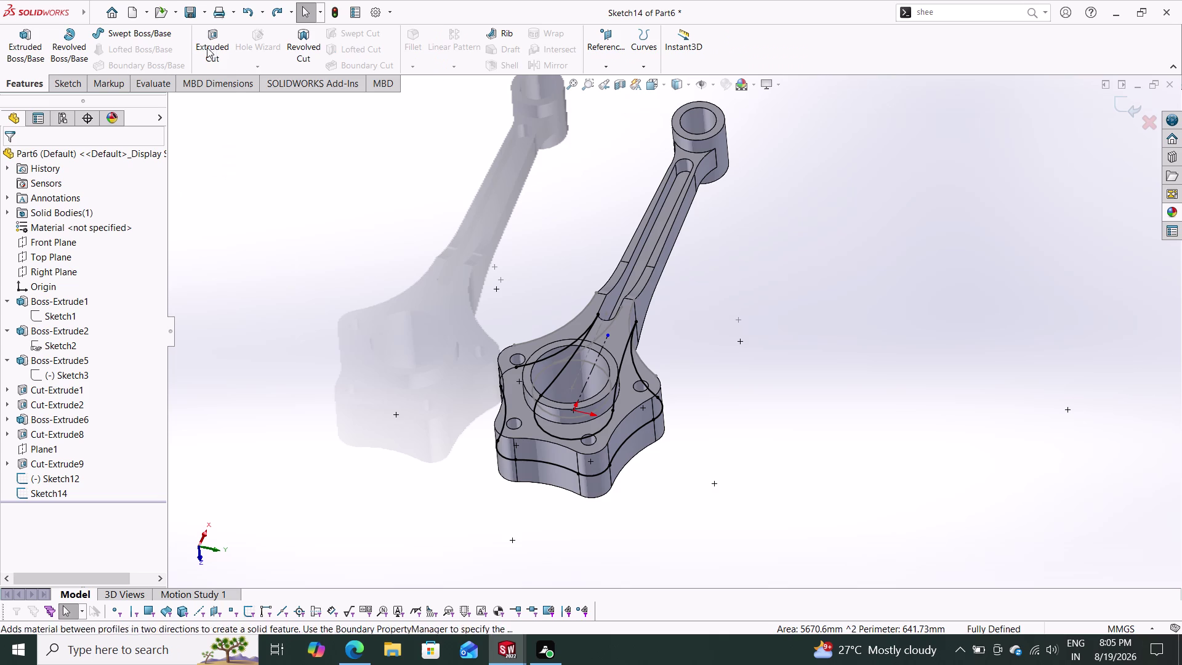
click(210, 44)
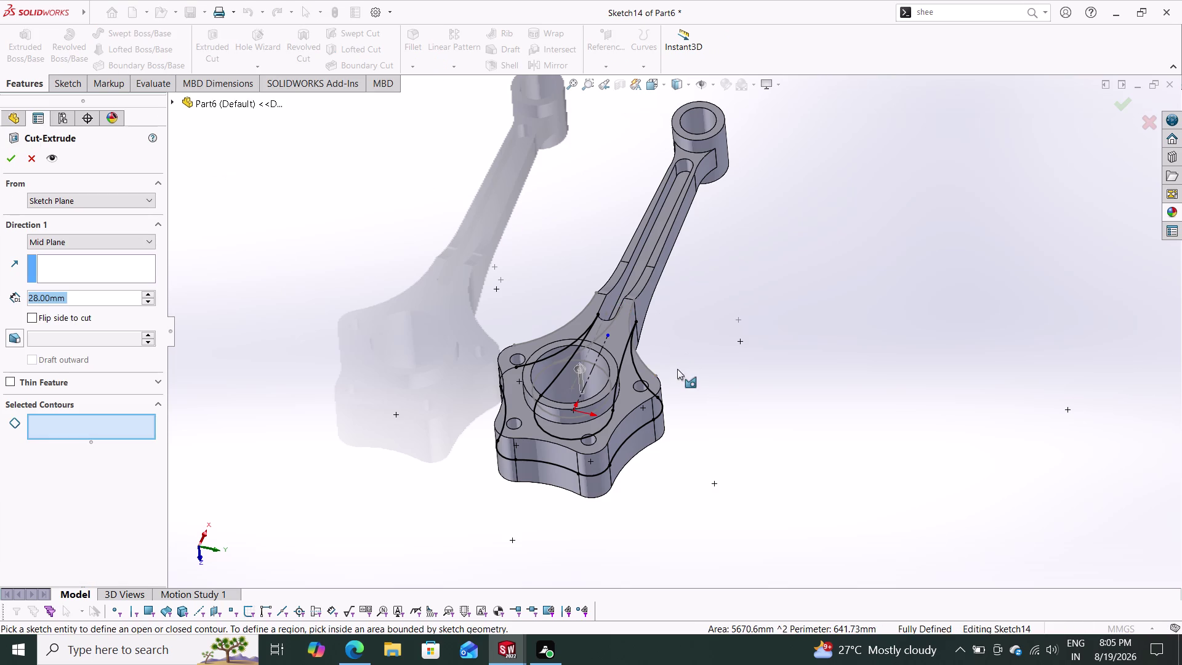
middle_drag(677, 369, 660, 311)
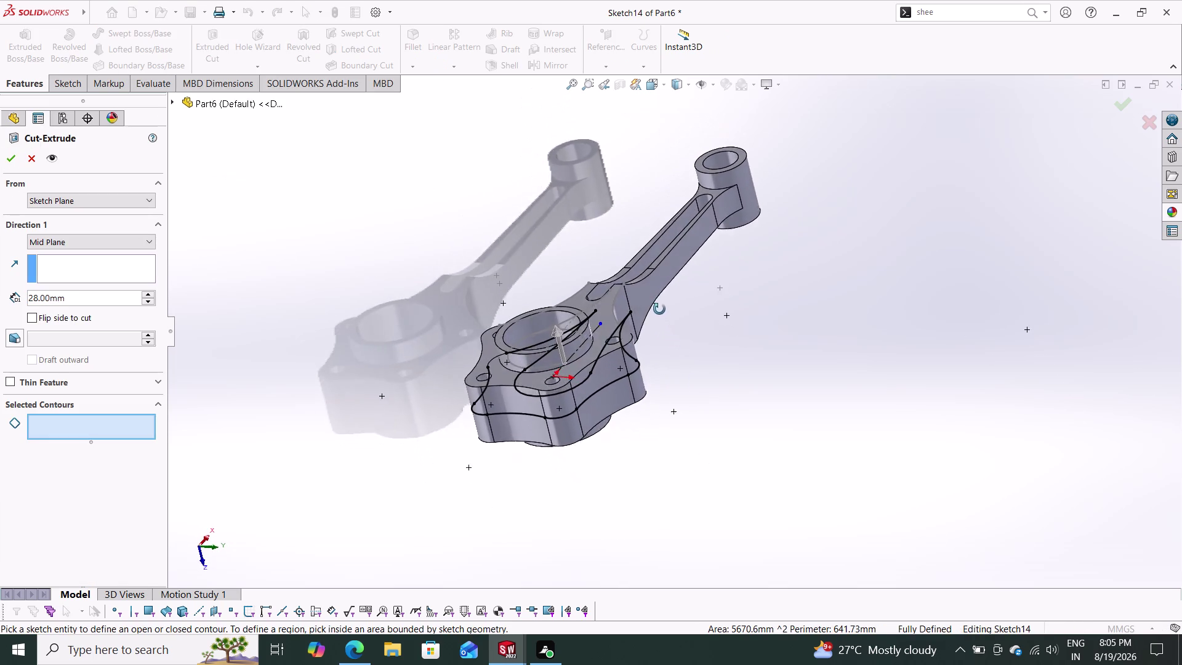
middle_drag(660, 310, 686, 328)
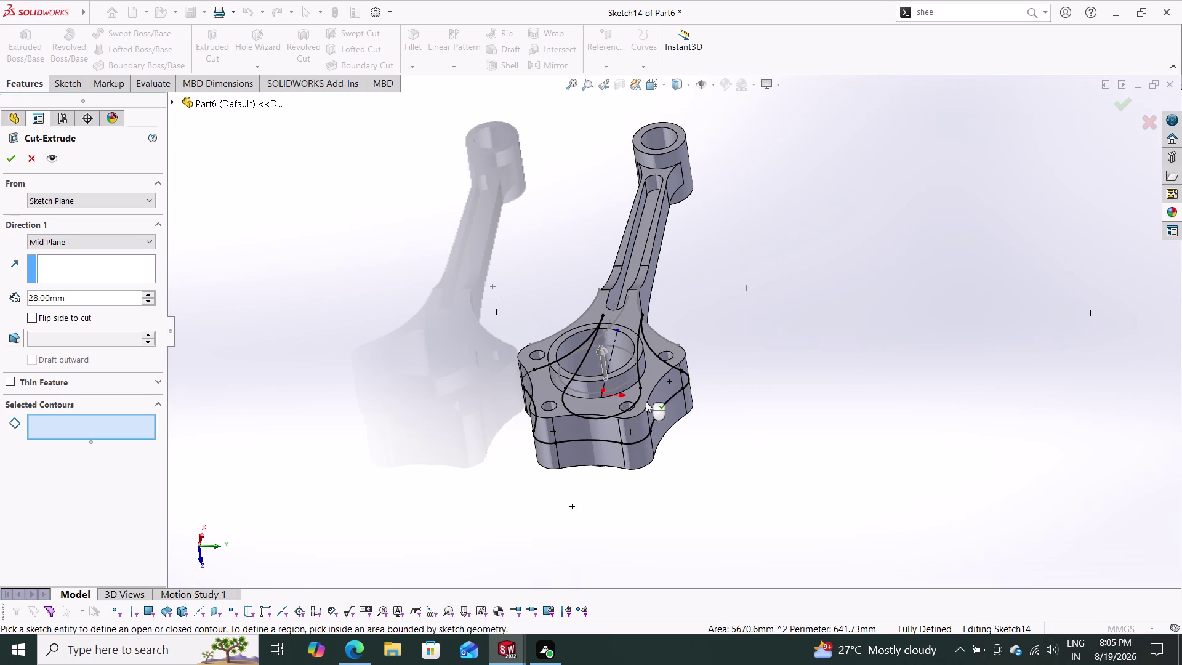
click(659, 363)
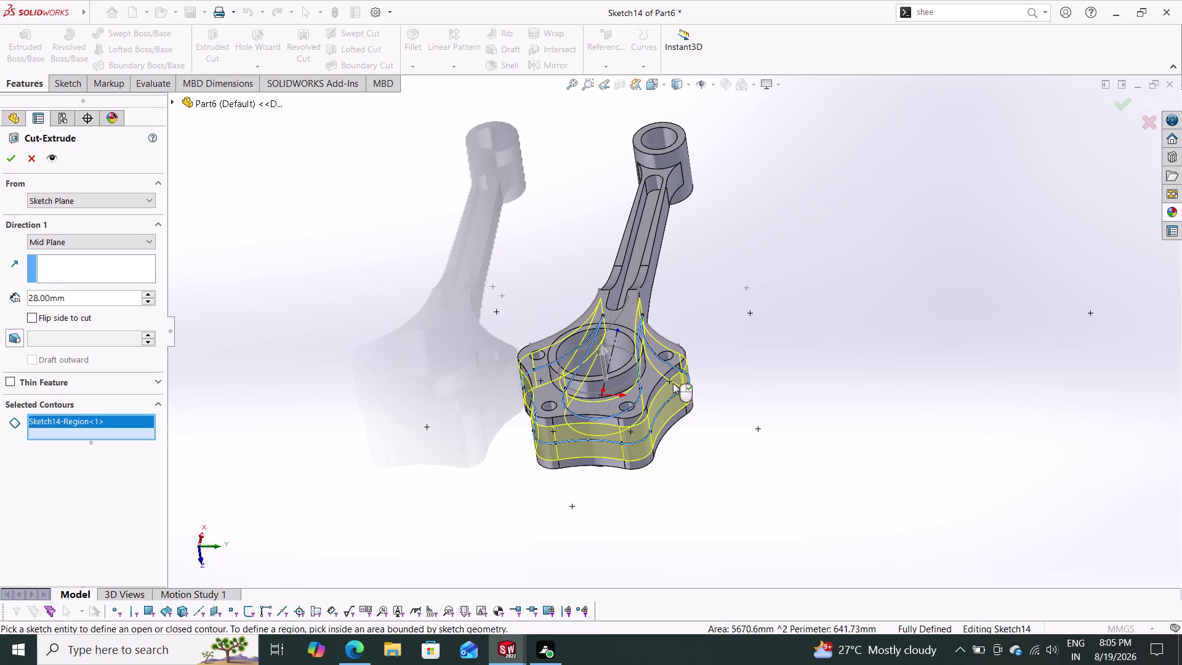
middle_drag(737, 399, 673, 361)
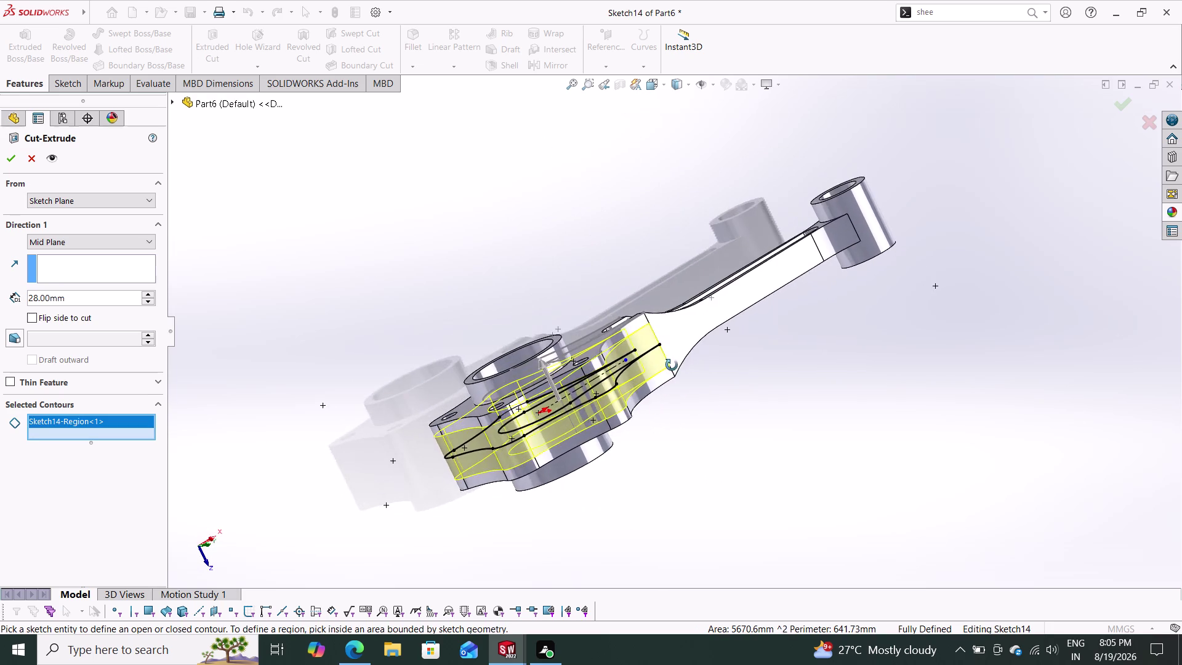
middle_drag(672, 361, 783, 372)
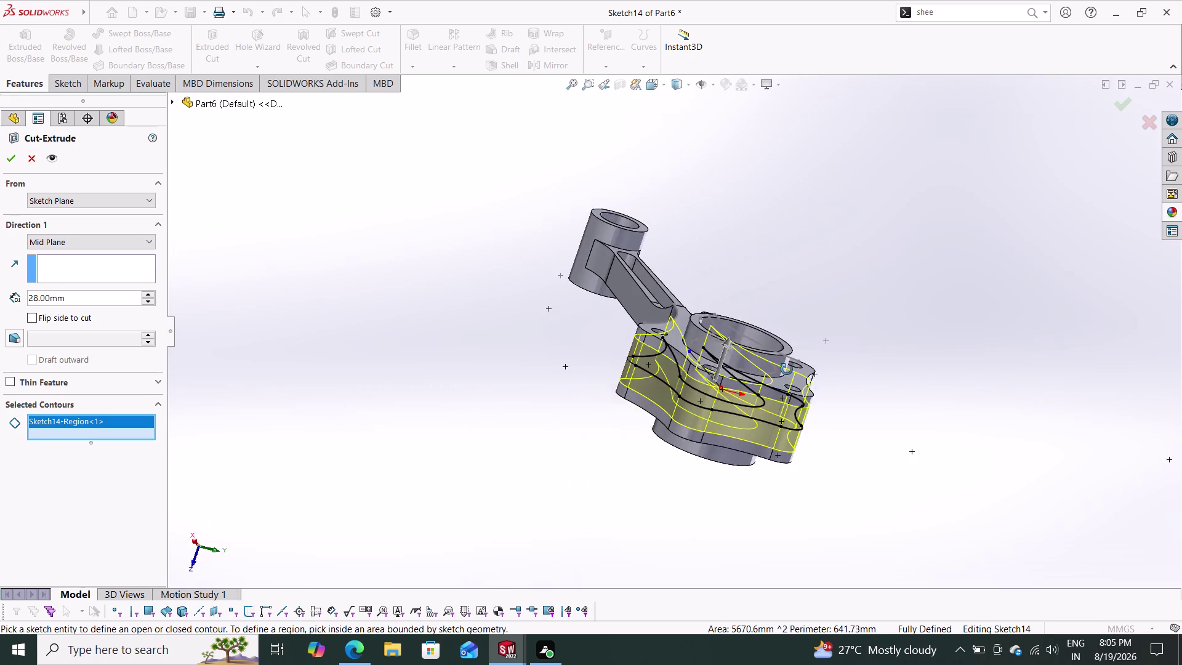
middle_drag(784, 372, 756, 374)
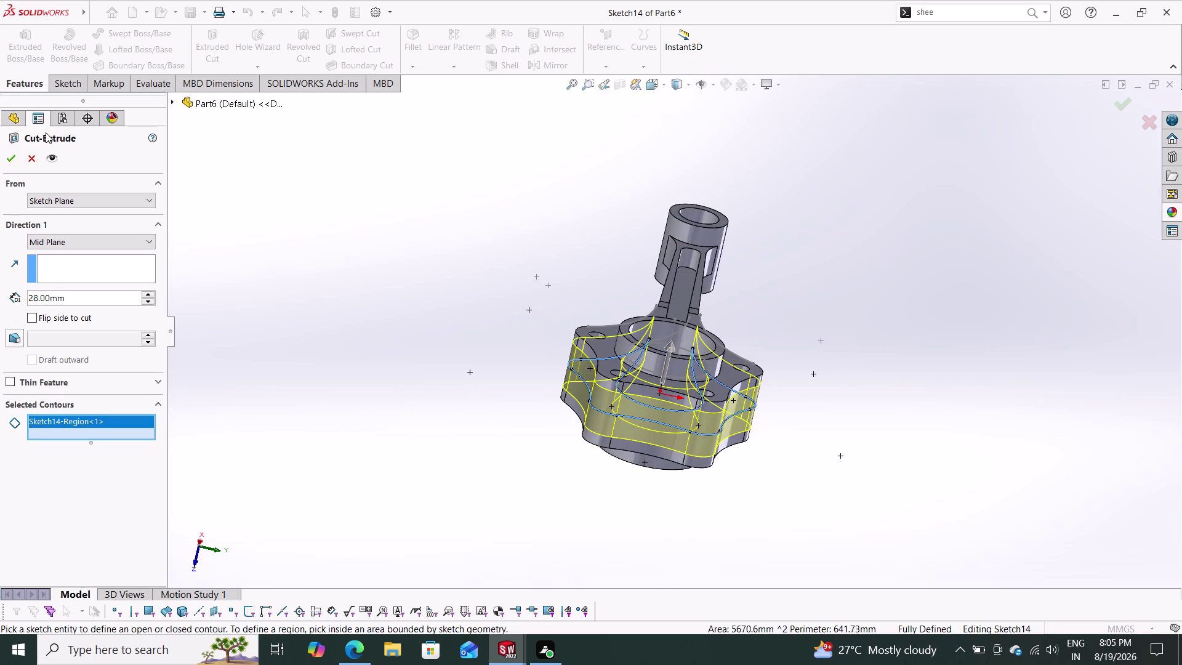
click(15, 157)
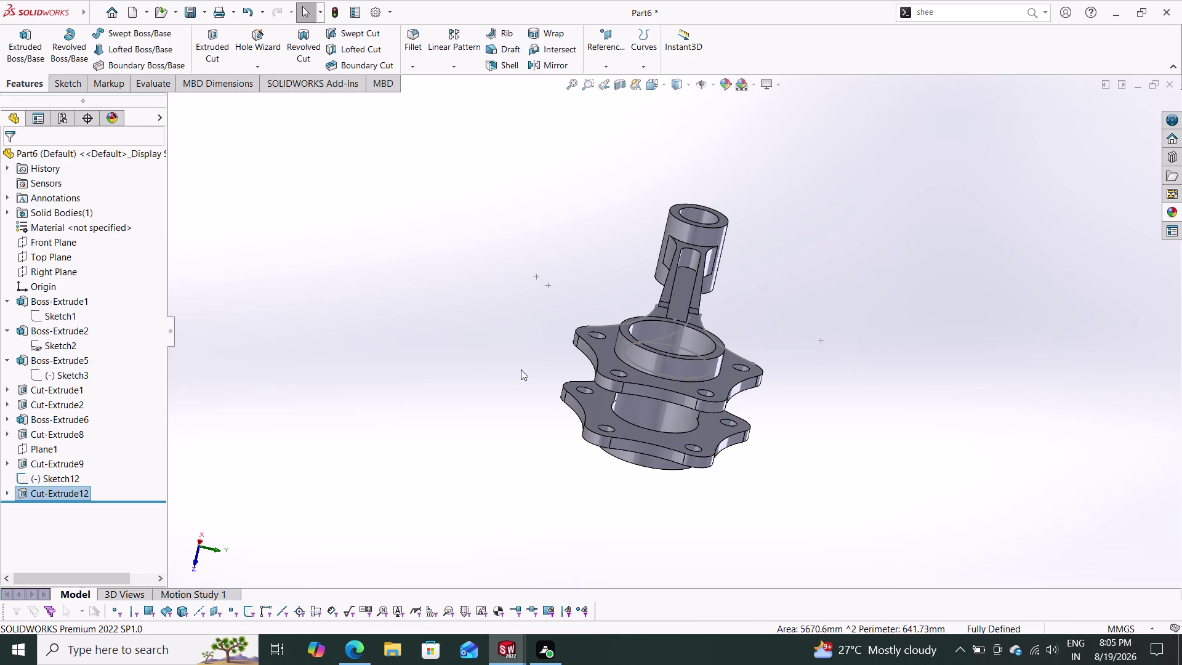
middle_drag(514, 366, 421, 185)
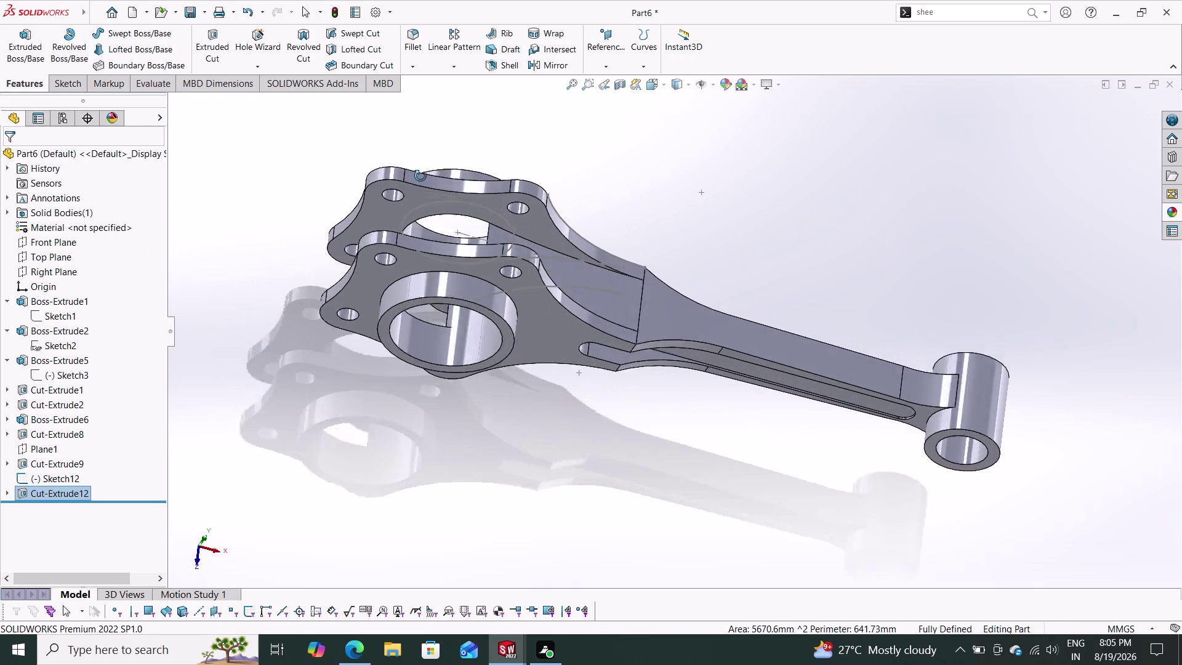
middle_drag(421, 186, 432, 256)
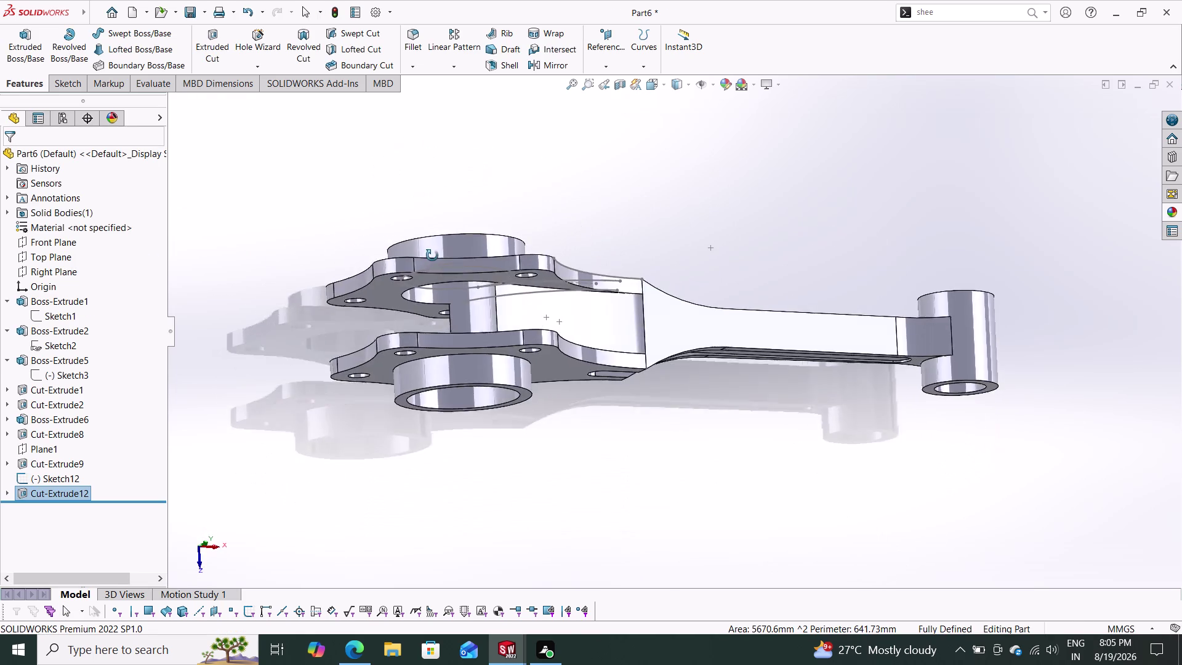
middle_drag(432, 256, 408, 339)
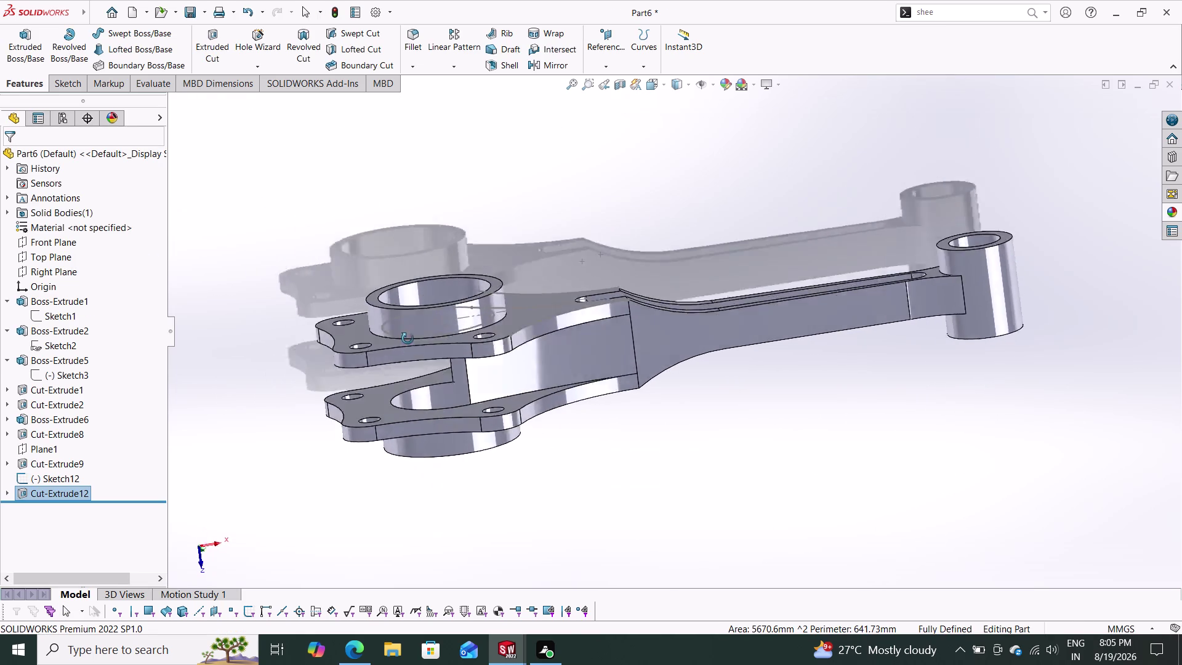
middle_drag(408, 338, 442, 404)
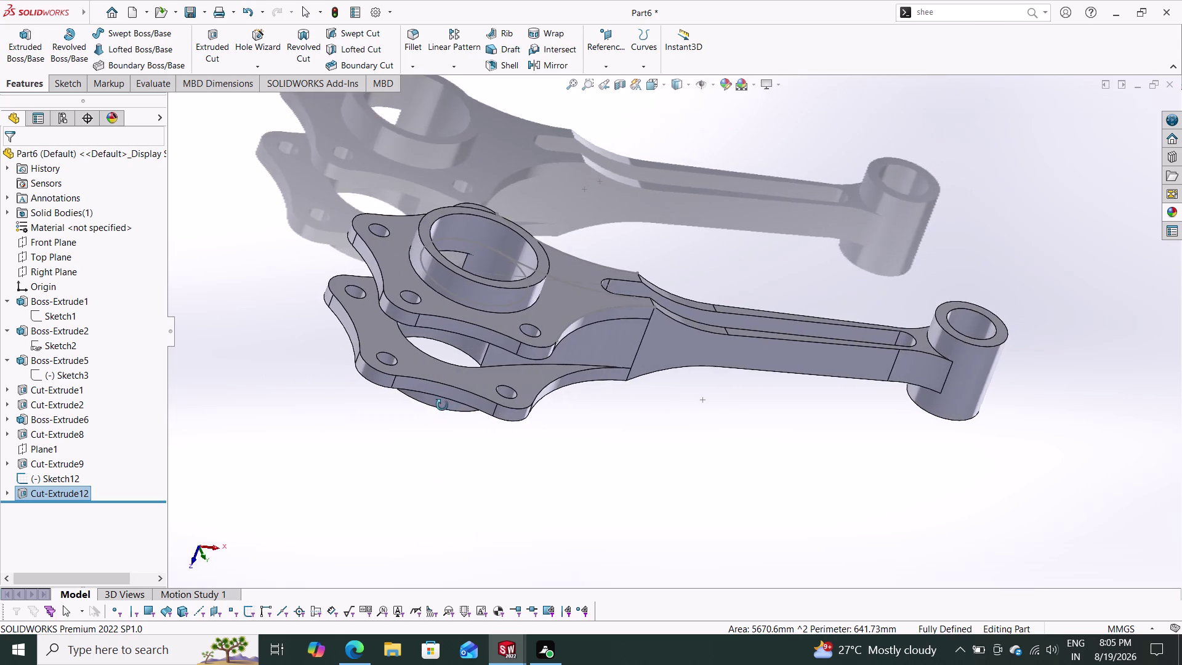
middle_drag(442, 404, 398, 277)
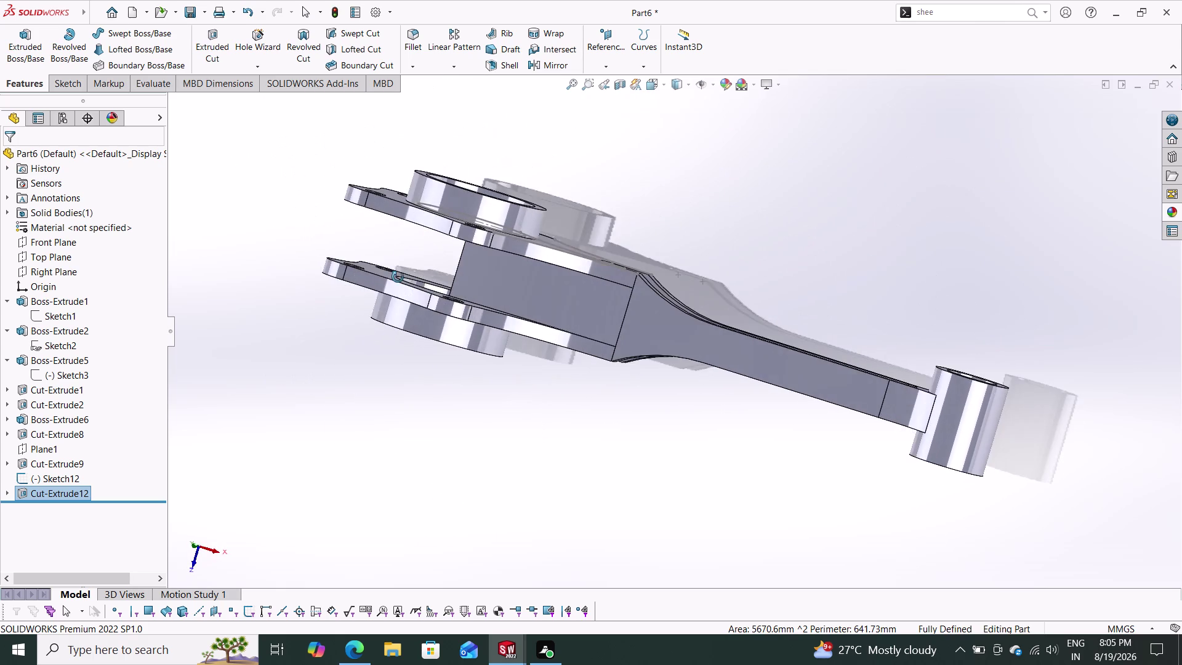
middle_drag(398, 277, 422, 351)
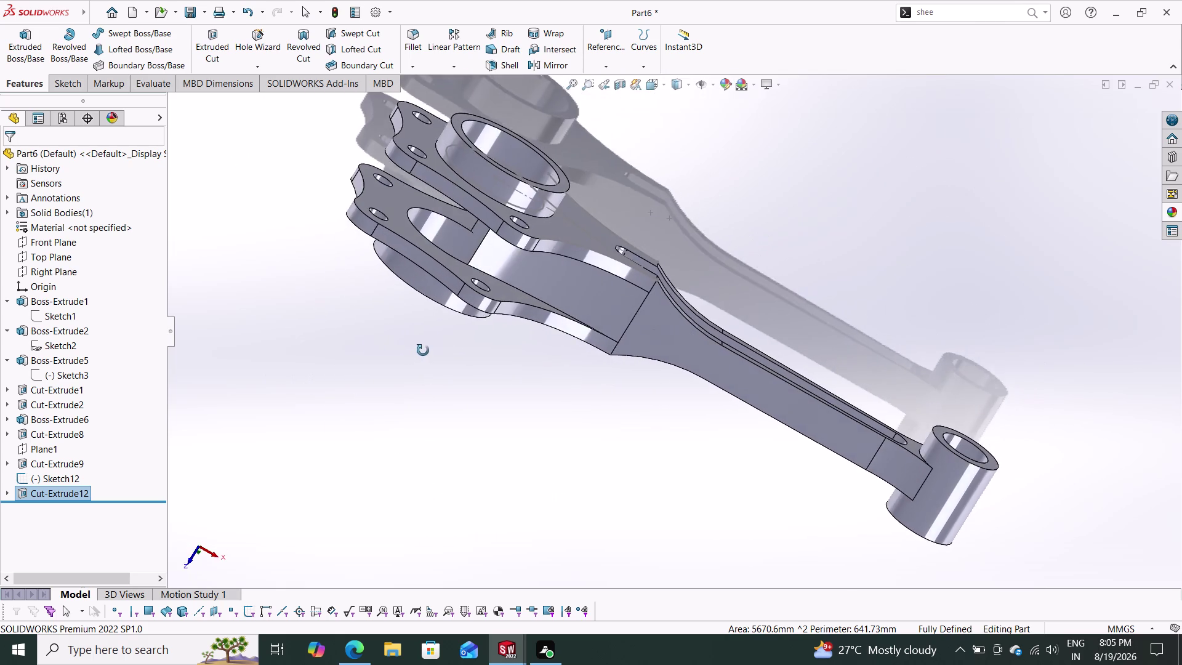
middle_drag(422, 351, 376, 490)
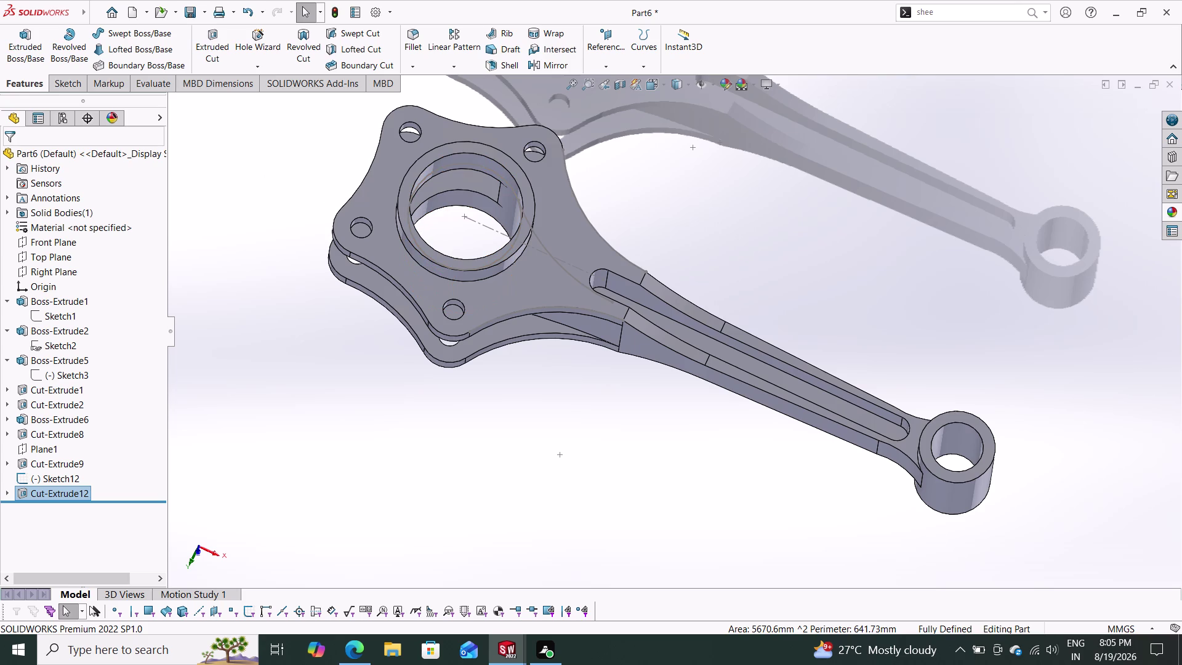
click(62, 79)
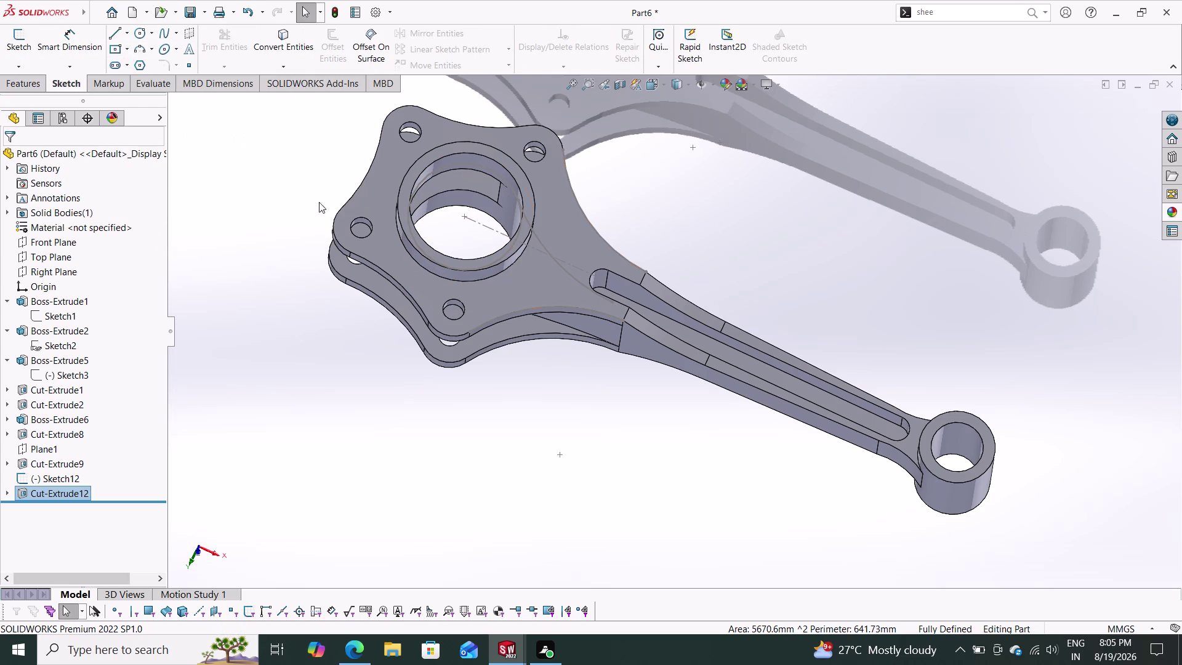
Clear the bore-edge selection, reorient the rod, and start a sketch on Front Plane.
click(412, 226)
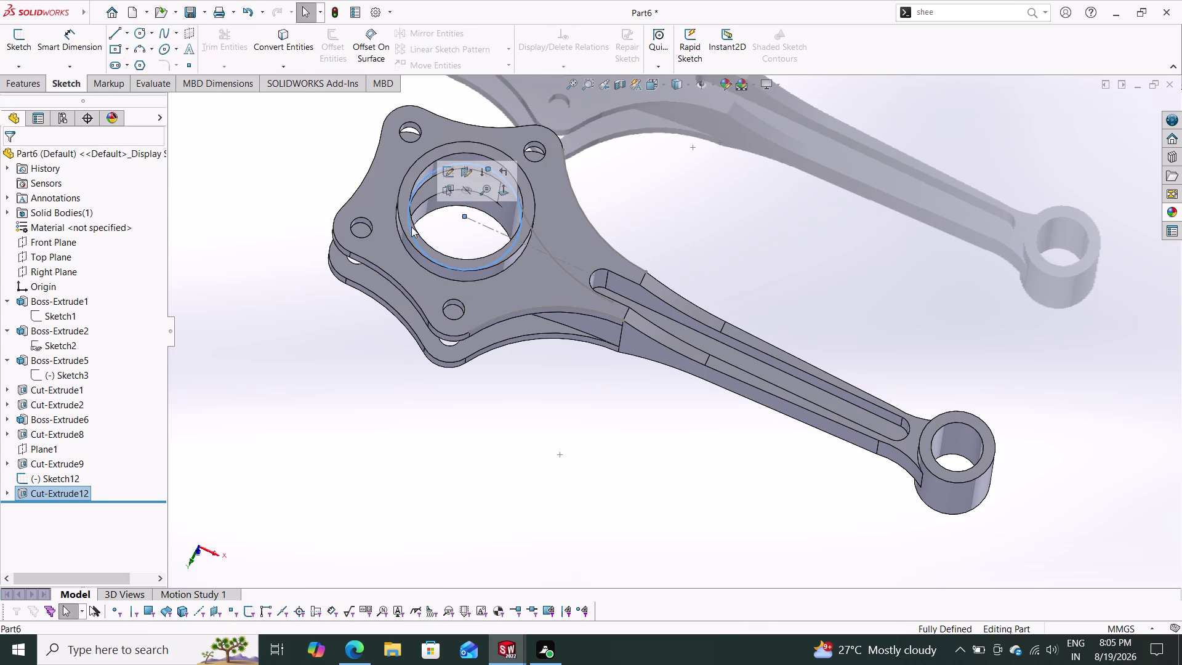
key(Escape)
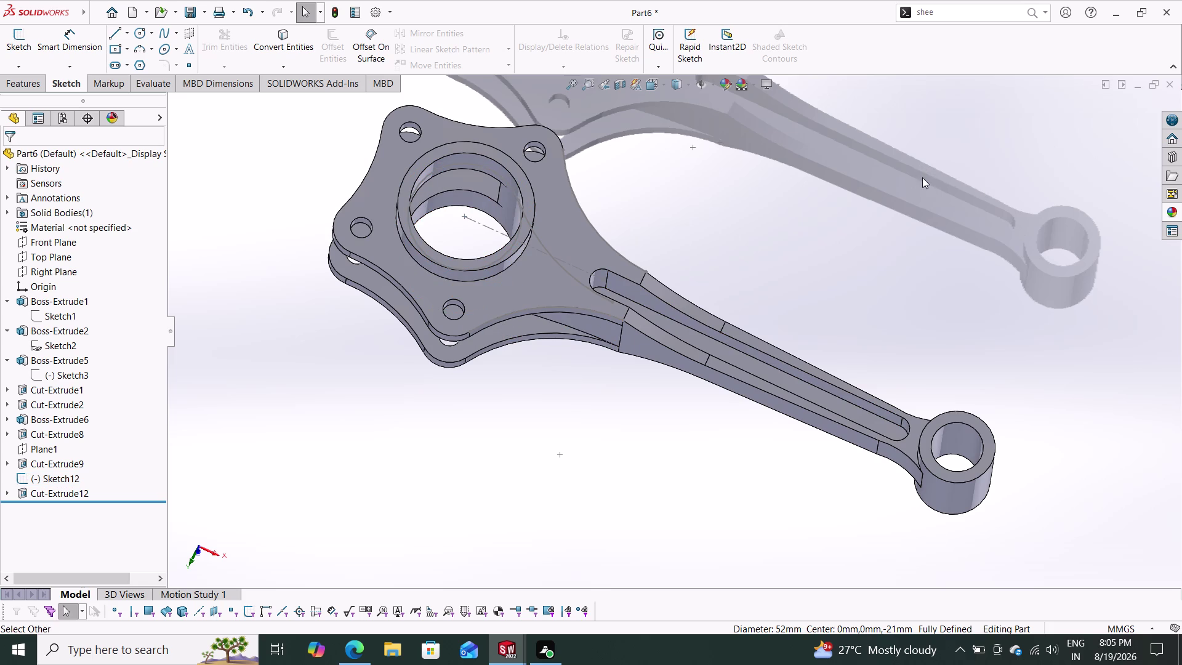
key(Escape)
key(Escape)
key(Escape)
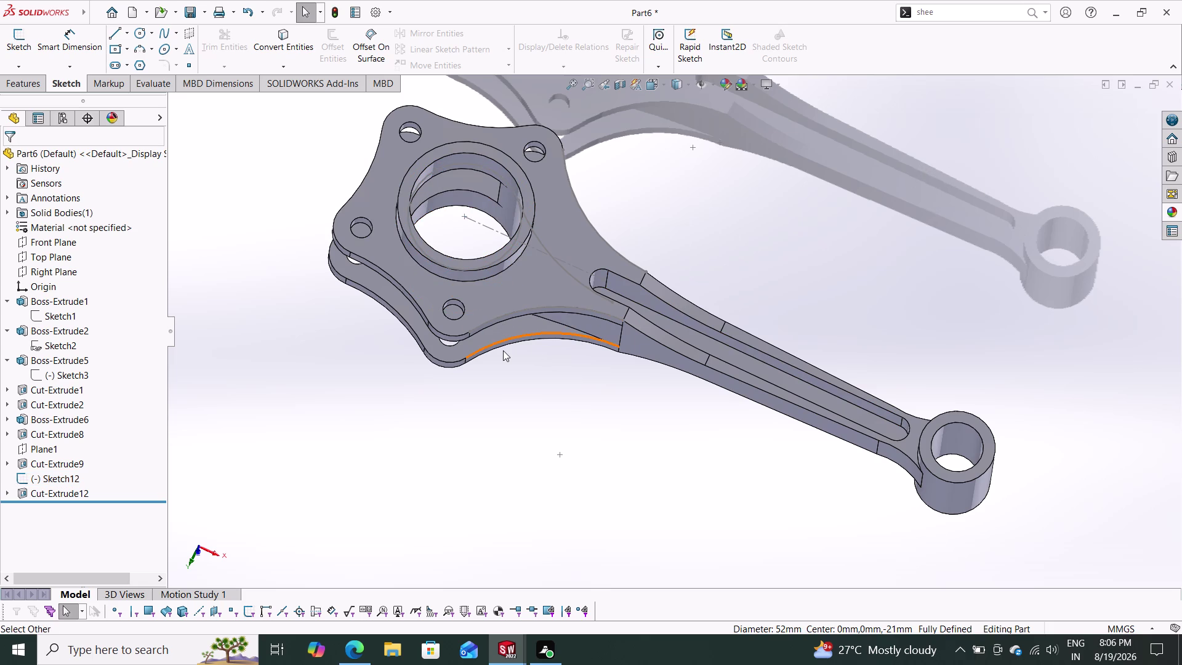
scroll(down, 3)
scroll(up, 3)
middle_drag(560, 353, 611, 321)
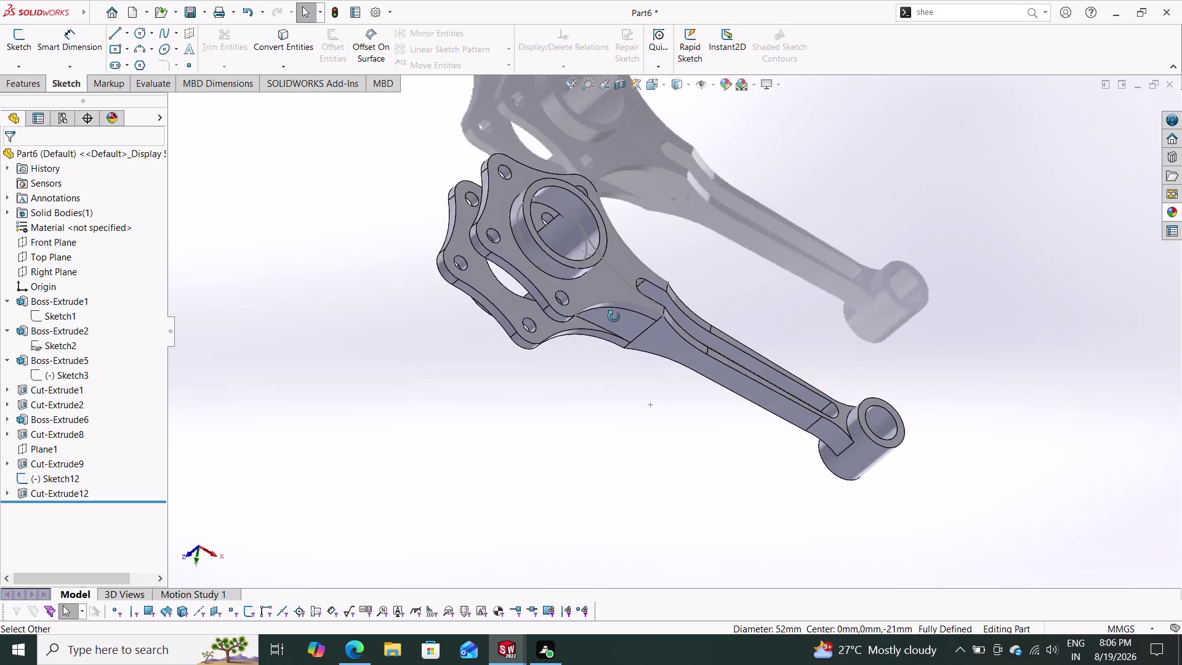
middle_drag(612, 321, 698, 248)
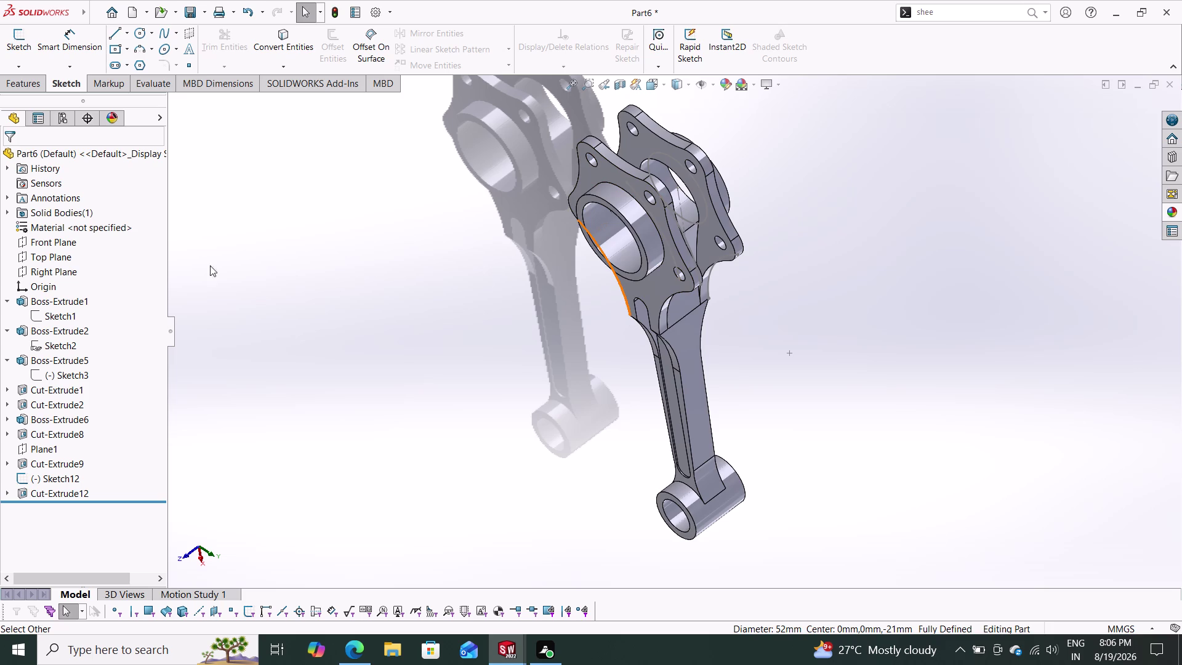
click(45, 244)
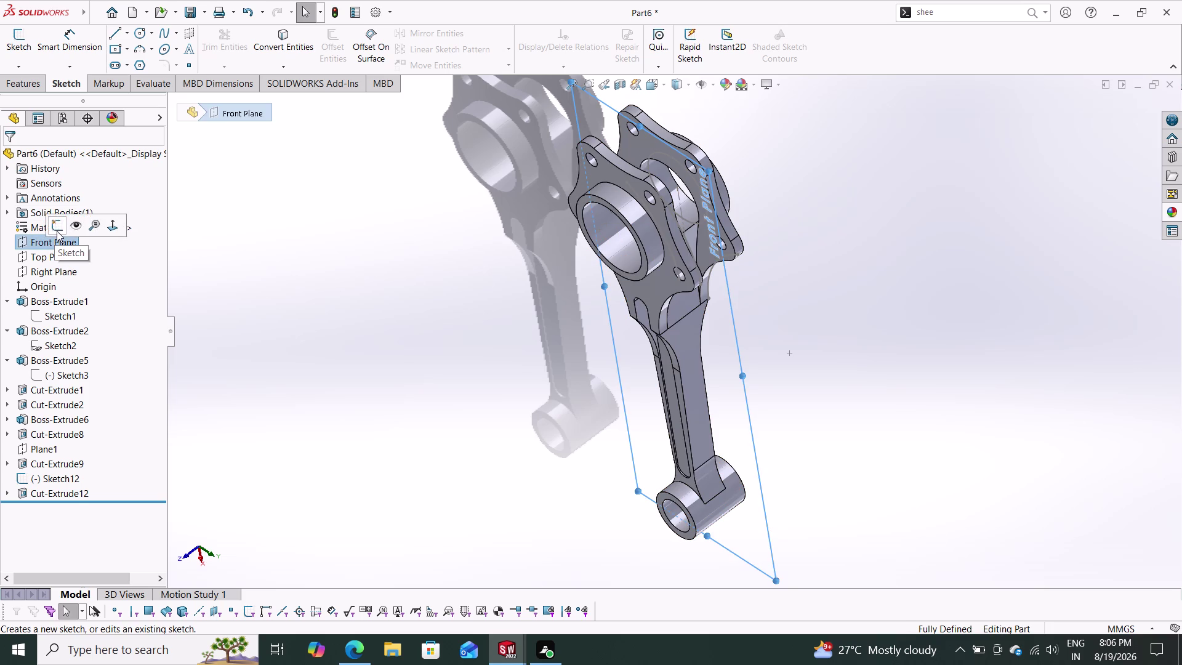
click(56, 231)
Draw two concentric circles at the origin with radii 26 mm and 31.5 mm.
key(Escape)
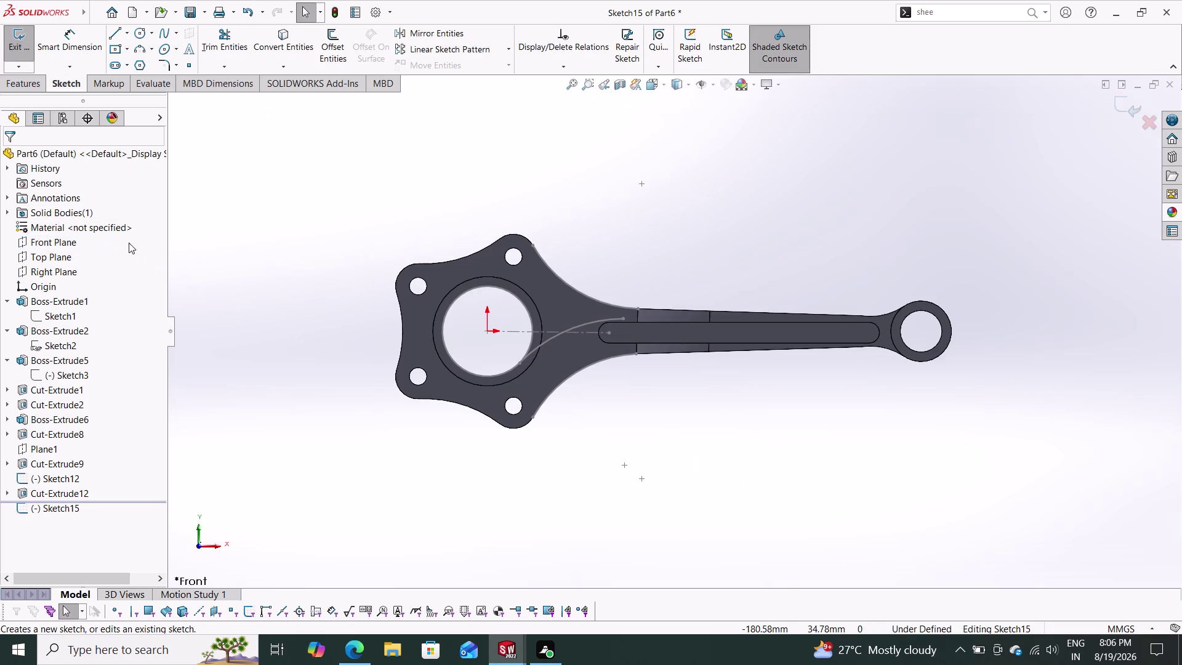
click(140, 33)
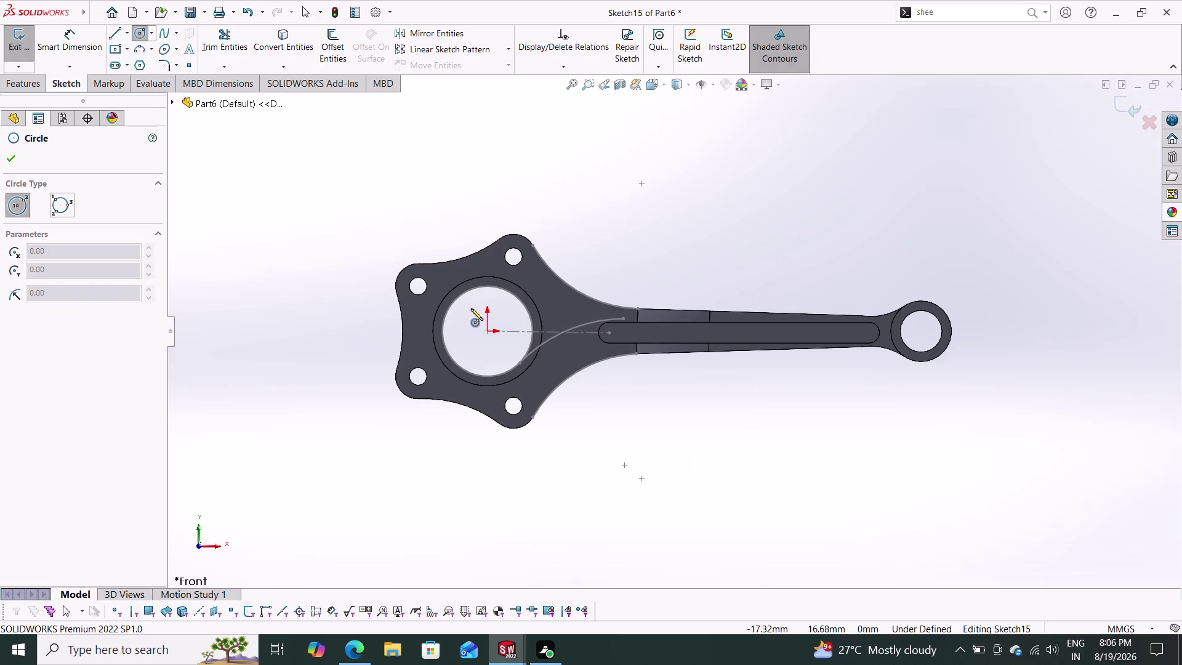
click(489, 332)
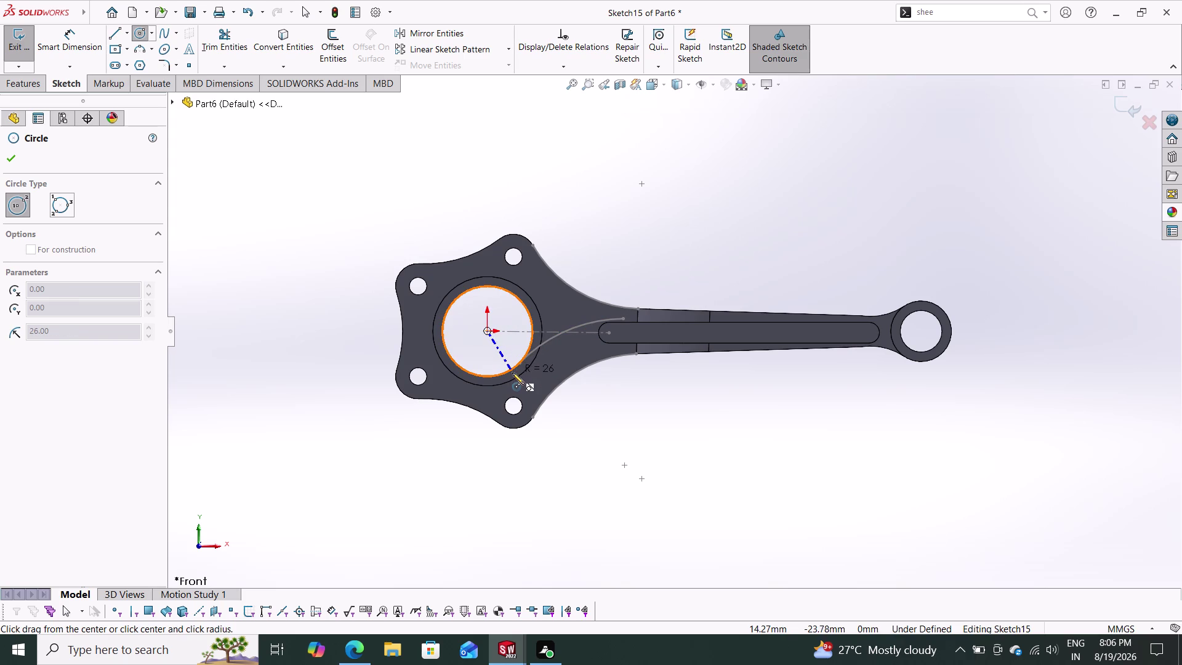
click(479, 377)
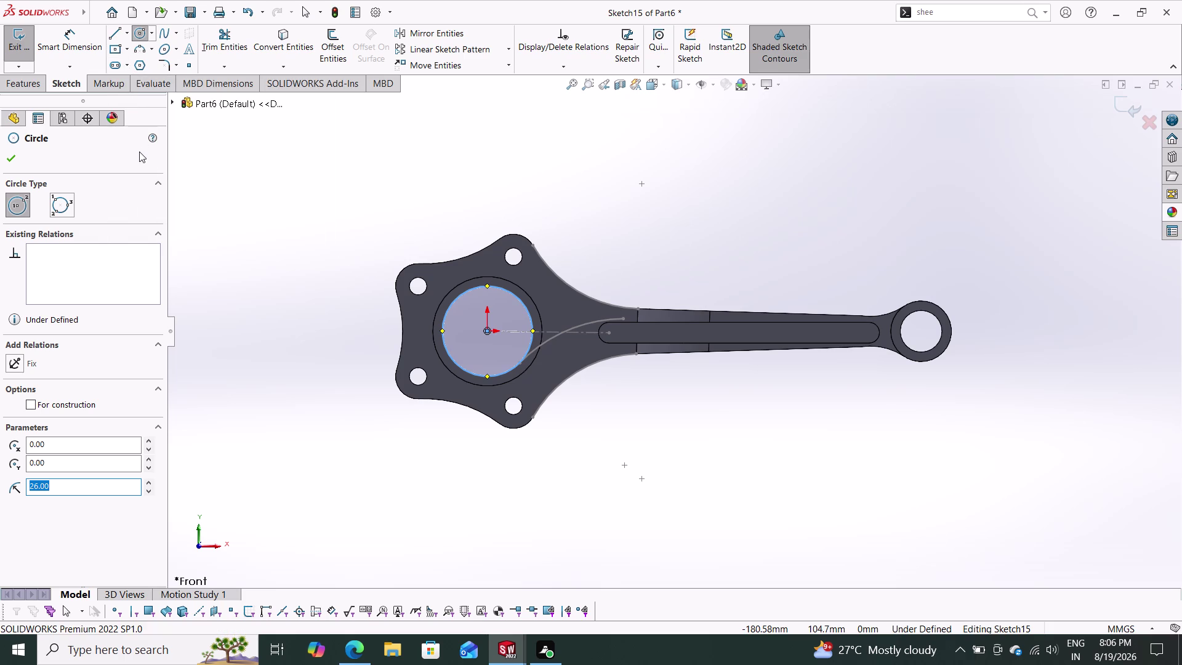
click(487, 331)
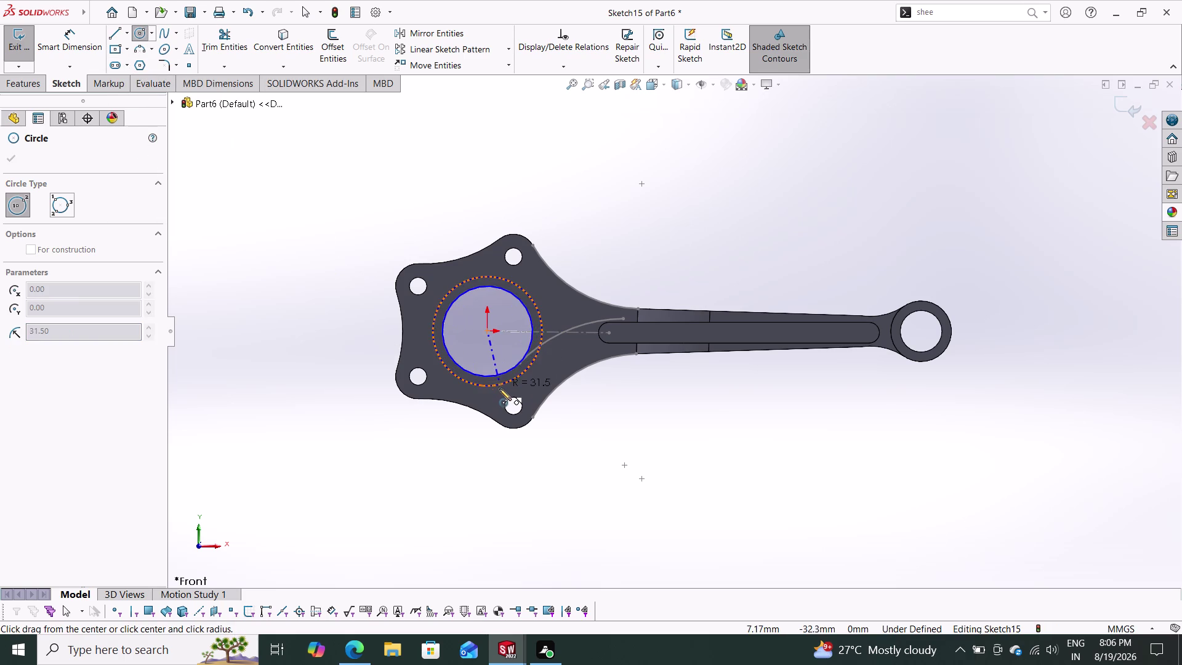
click(499, 386)
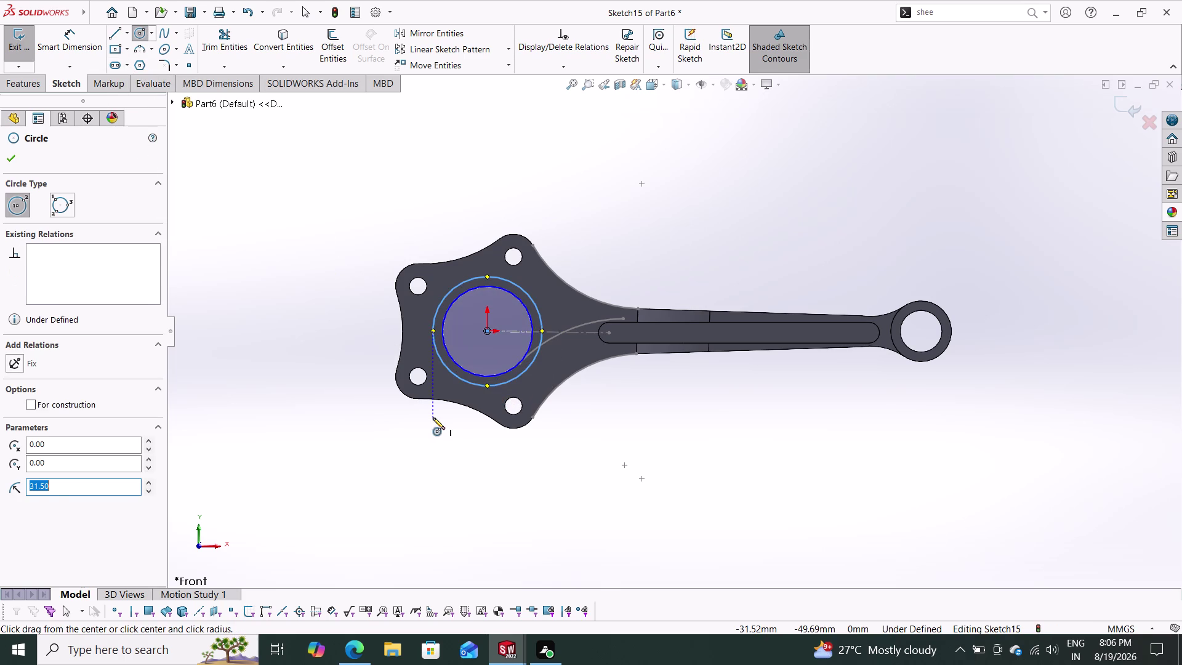
key(Escape)
click(21, 82)
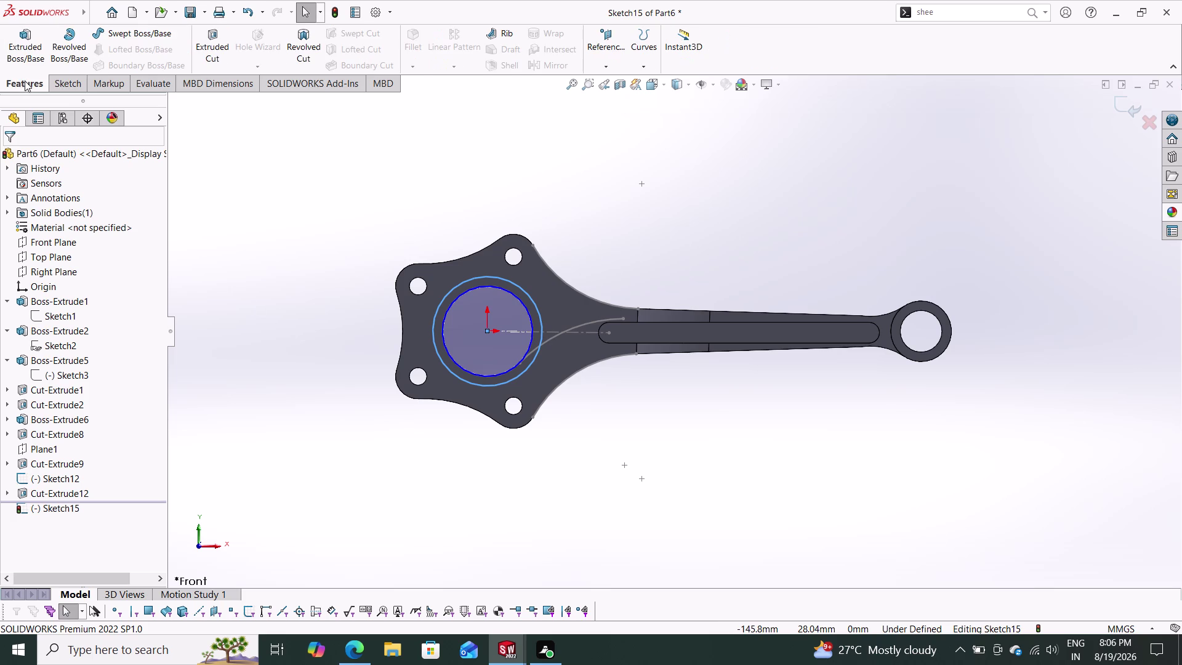
click(32, 38)
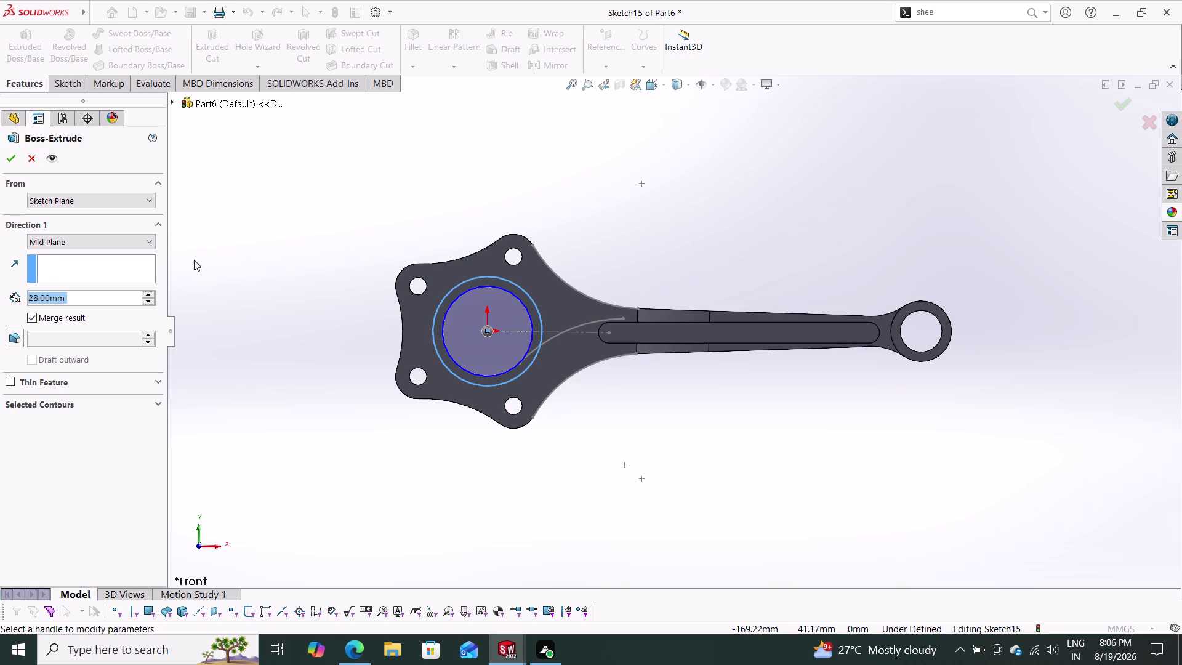
Extrude the ring 70 mm Mid Plane as Boss-Extrude7 and inspect the bush.
middle_drag(234, 269, 261, 199)
middle_drag(240, 258, 257, 228)
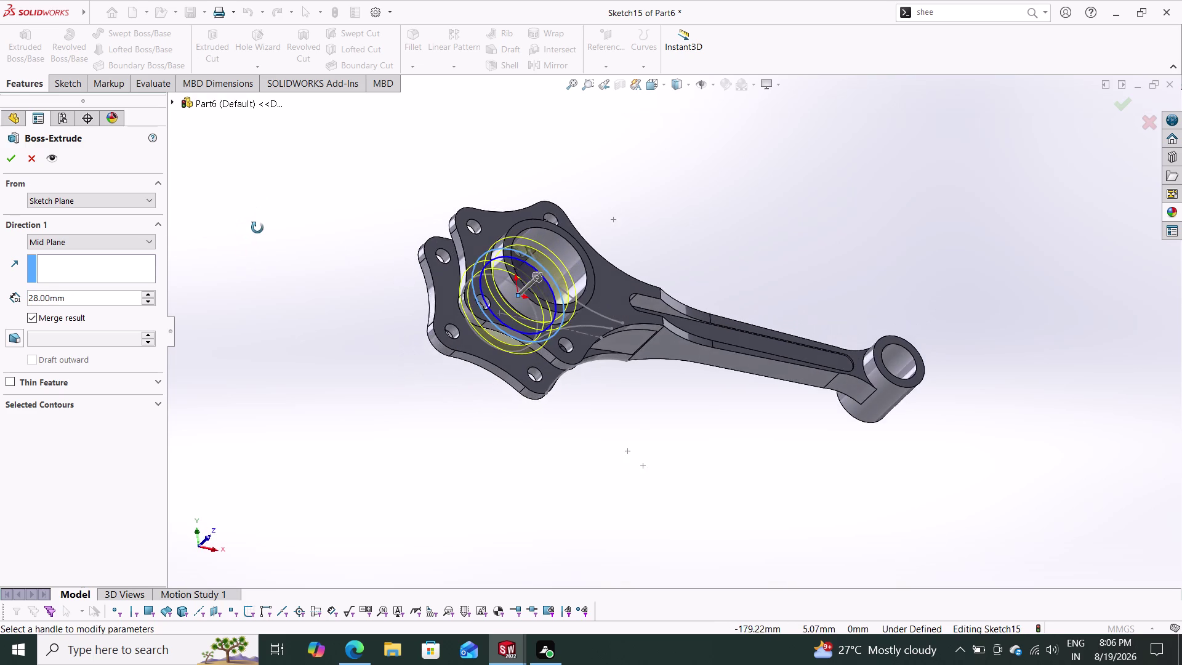
middle_drag(257, 228, 300, 194)
drag(98, 297, 27, 290)
text(70)
key(Return)
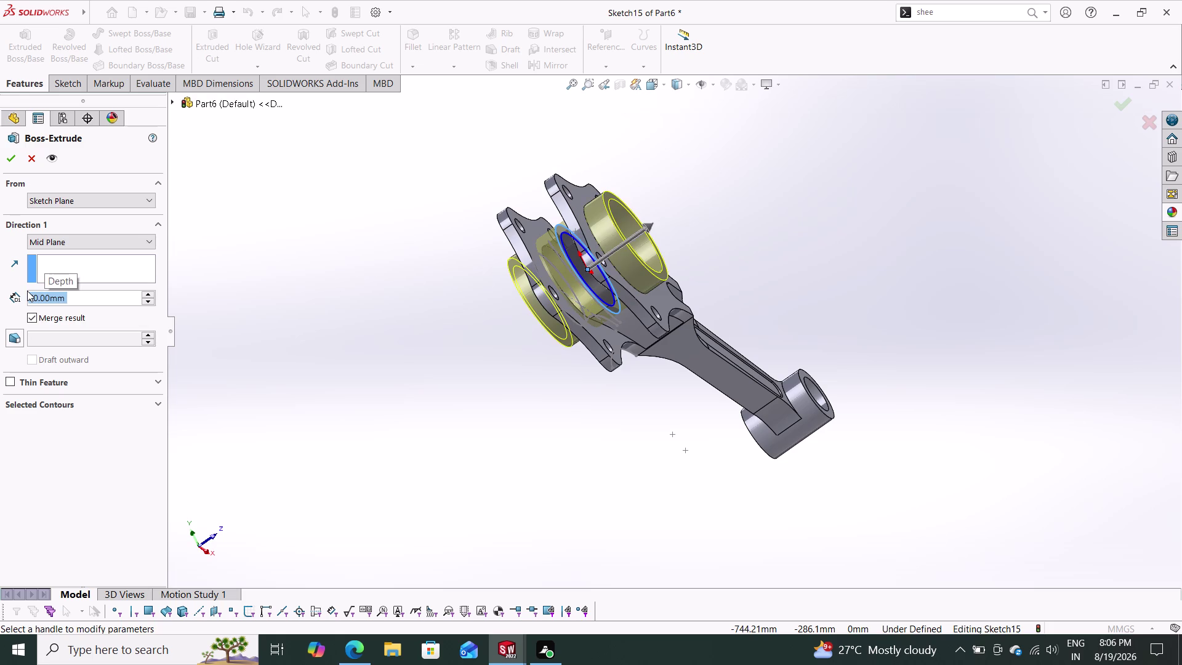
click(12, 155)
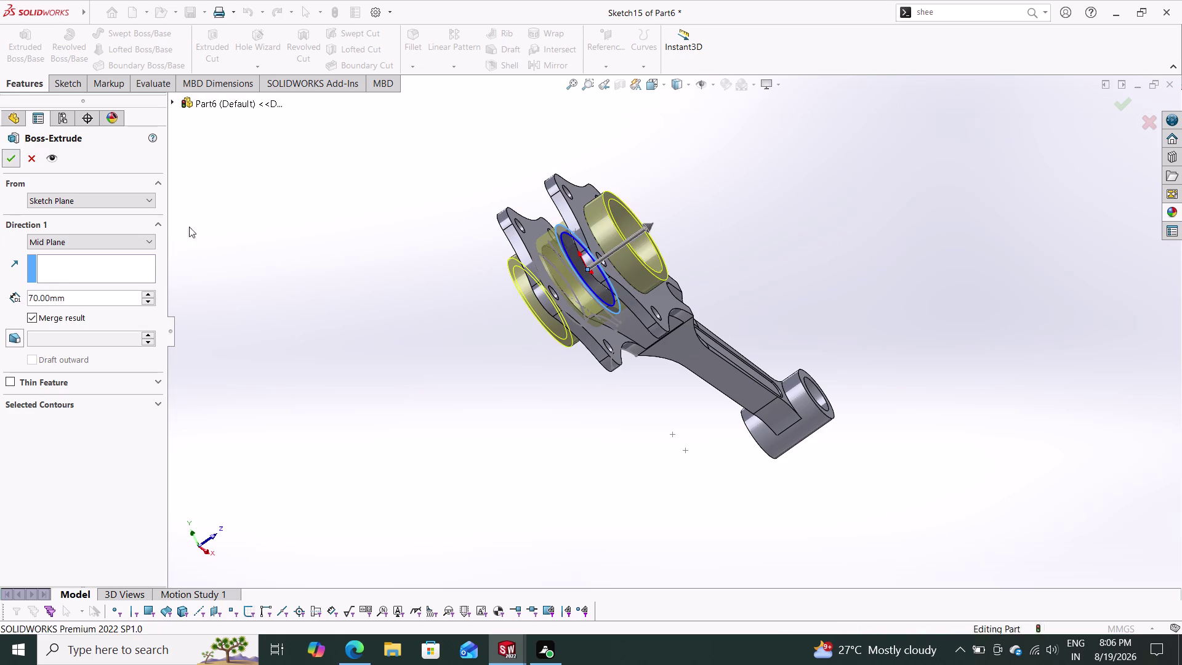
middle_drag(378, 320, 398, 269)
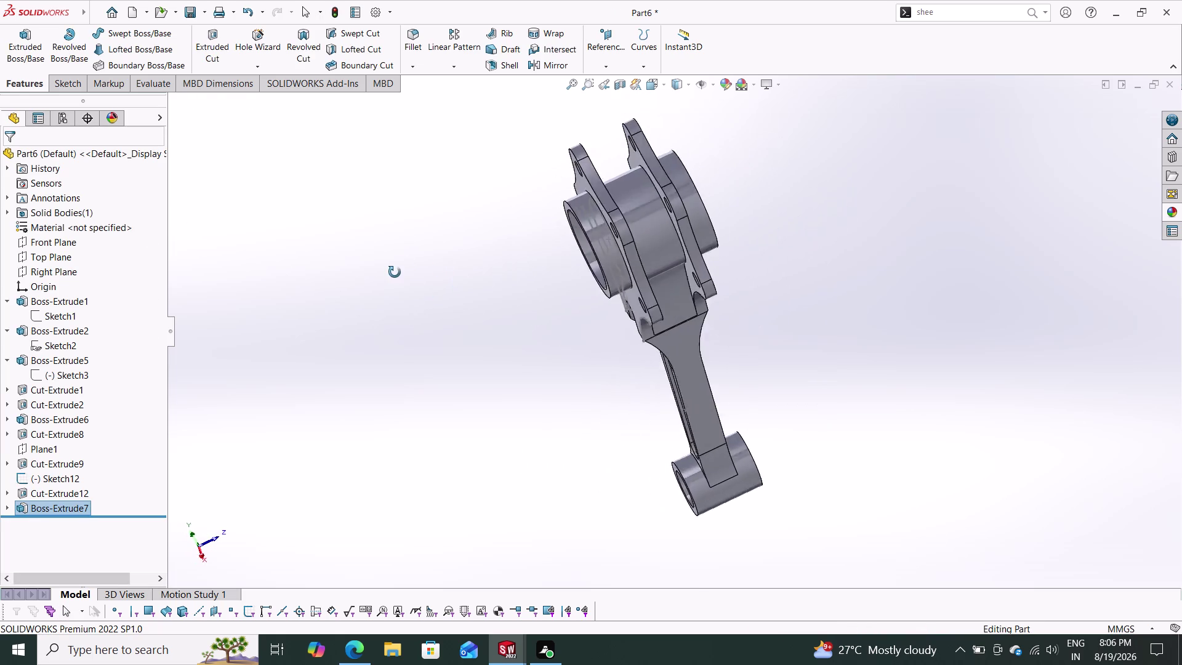
middle_drag(398, 268, 455, 403)
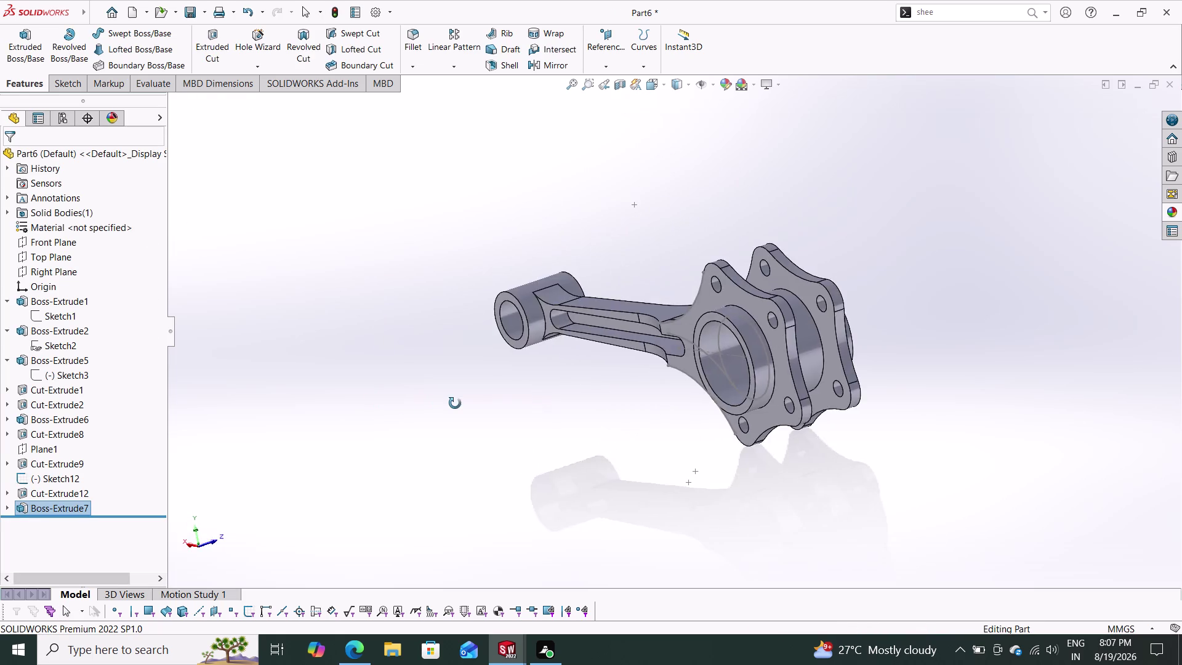
middle_drag(455, 403, 382, 438)
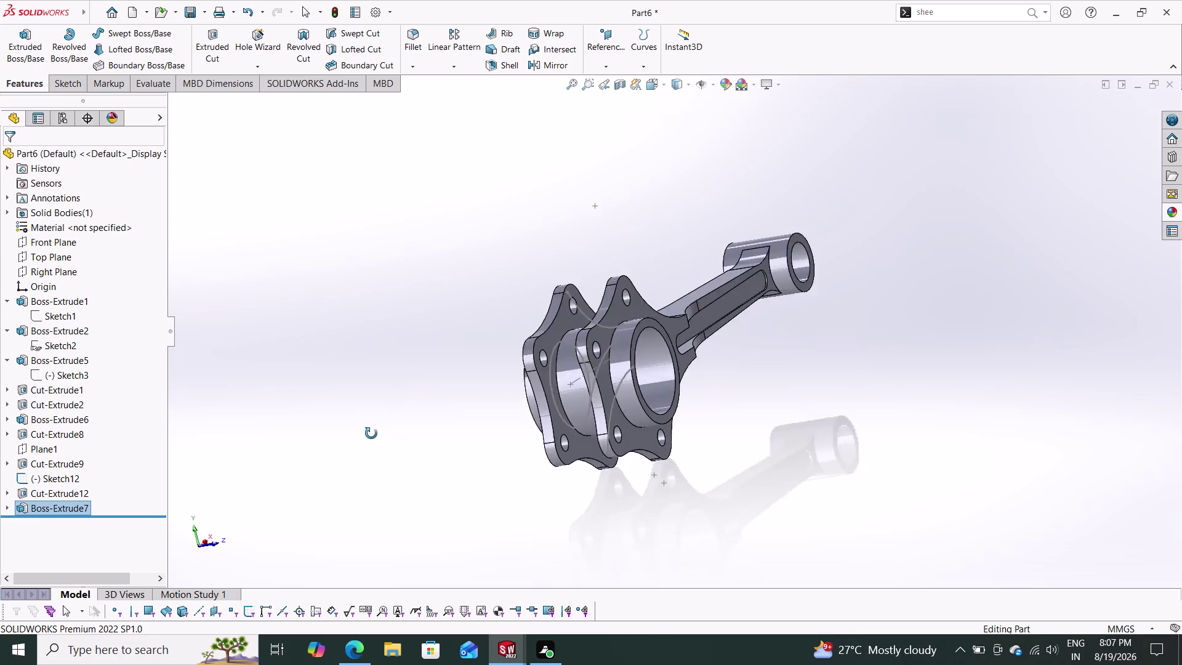
middle_drag(382, 438, 371, 197)
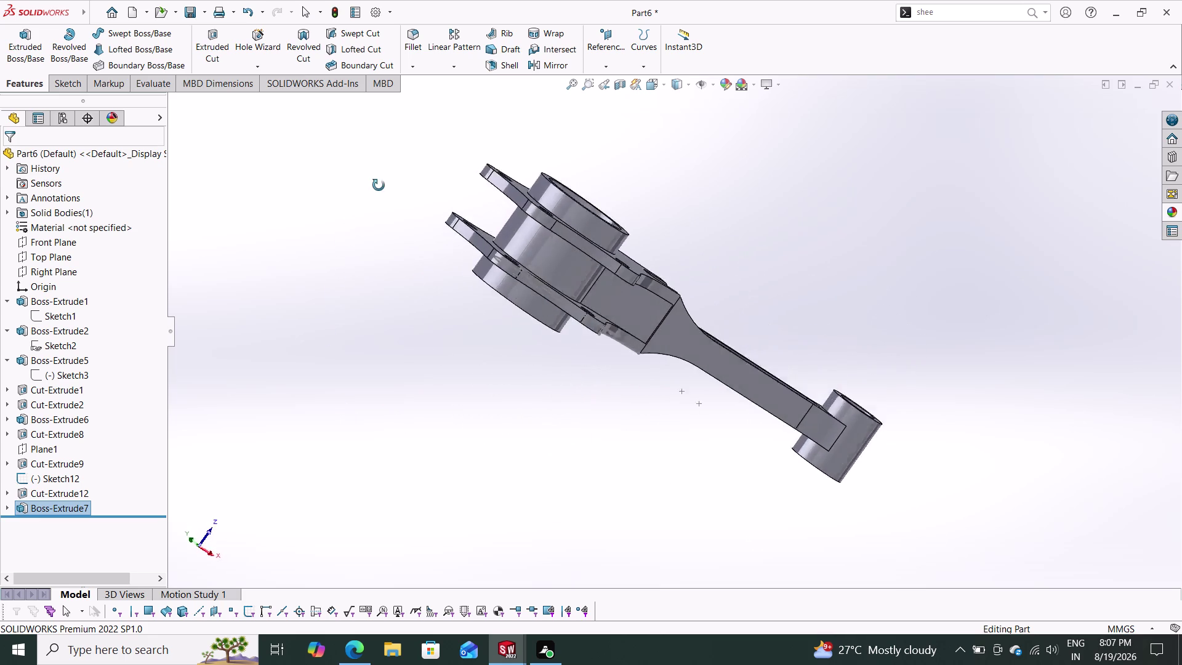
middle_drag(371, 197, 307, 367)
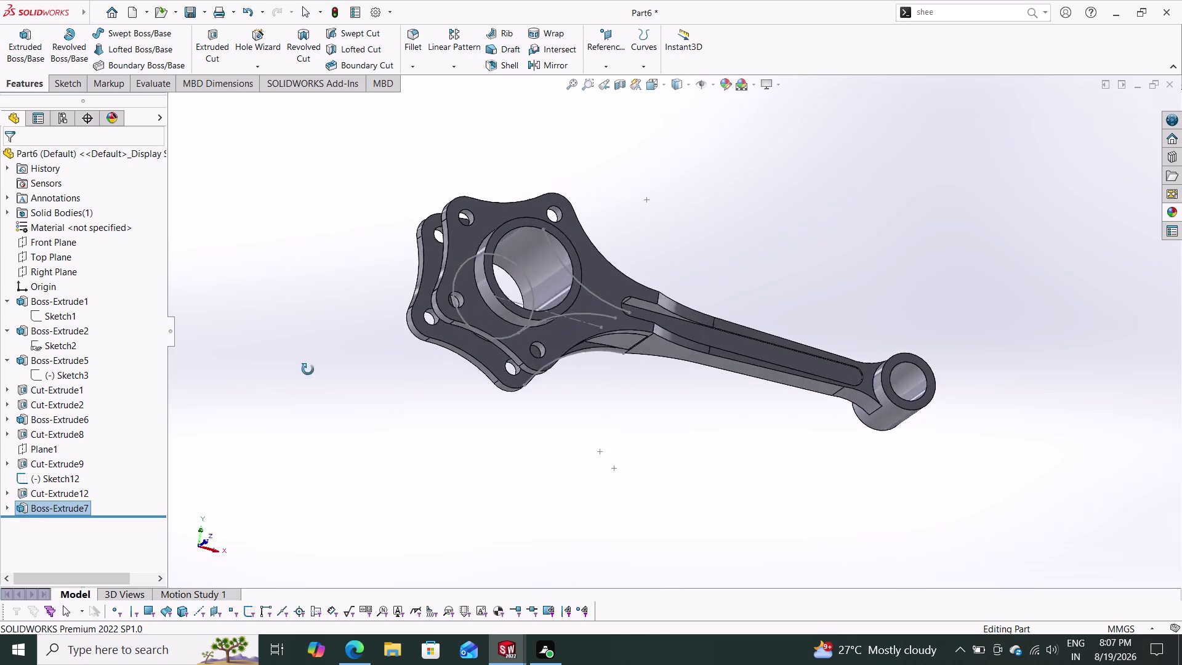
middle_drag(307, 367, 315, 409)
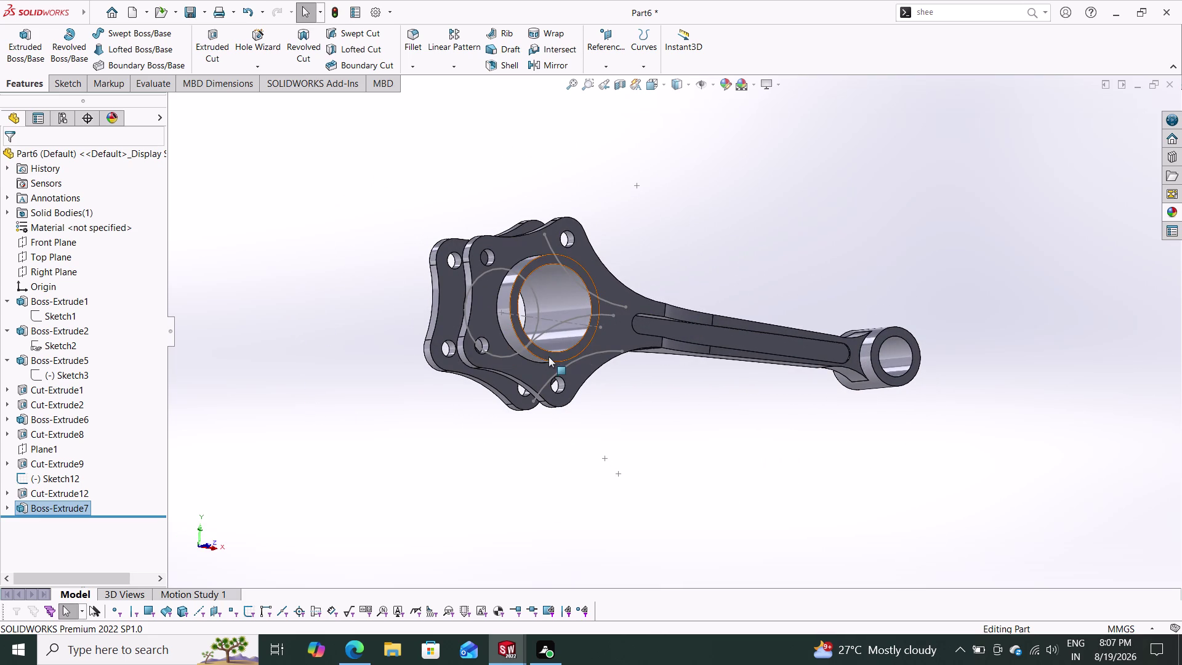
key(Escape)
click(554, 324)
key(Delete)
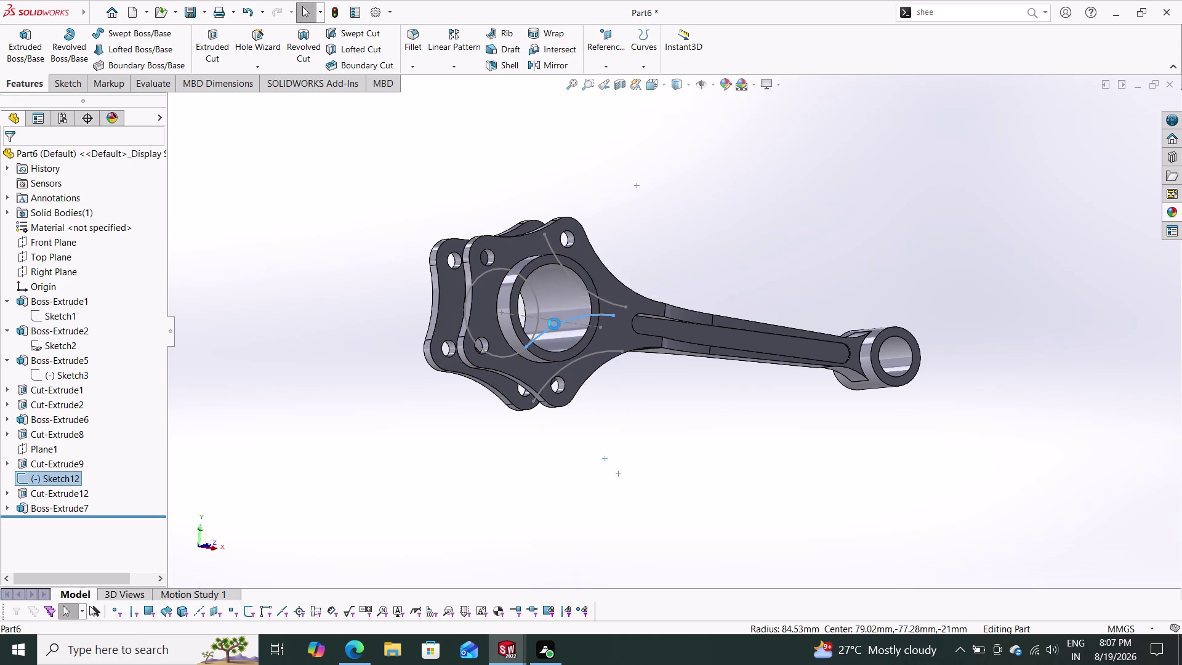
click(672, 248)
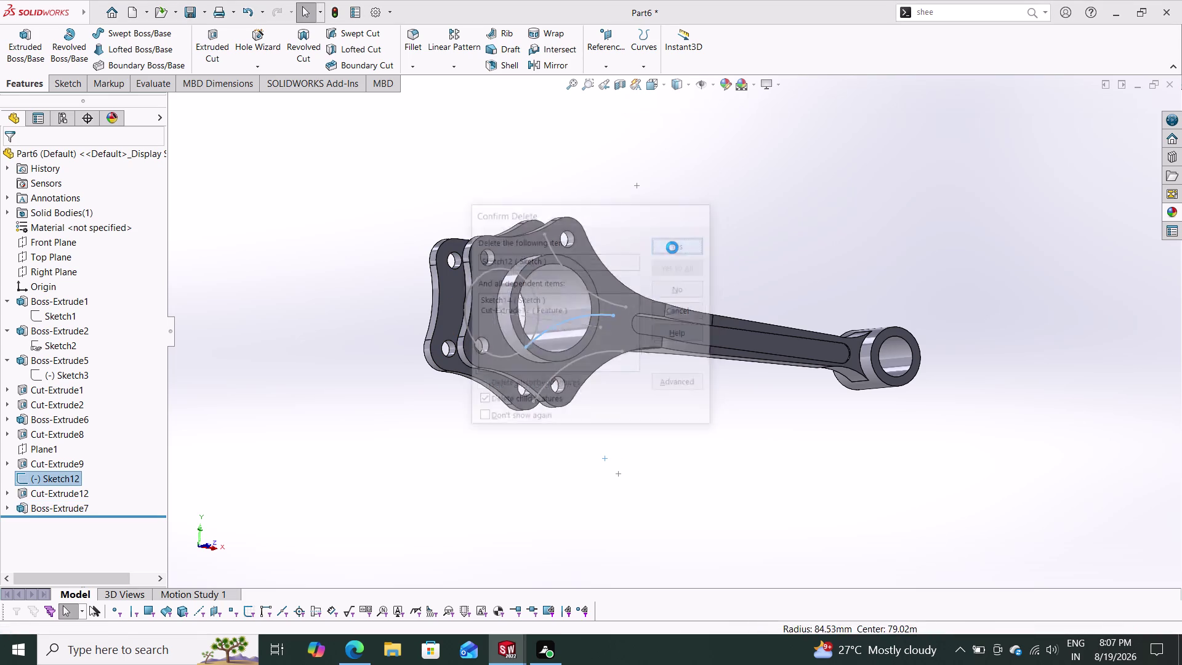
middle_drag(463, 419, 510, 397)
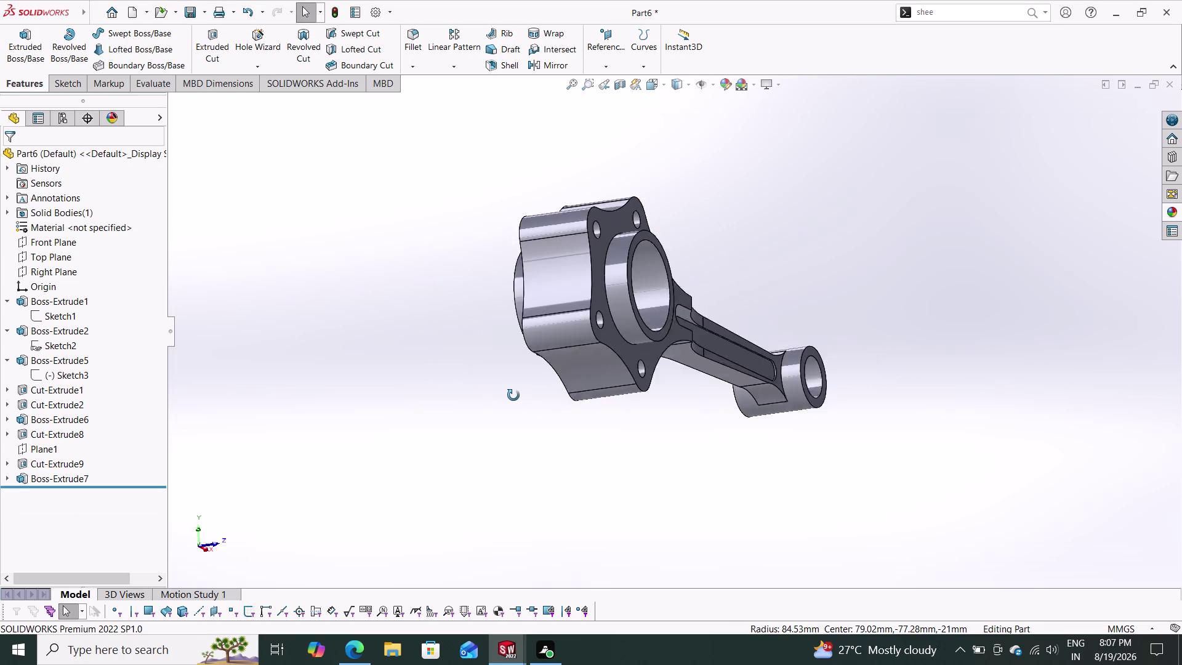
middle_drag(510, 397, 546, 354)
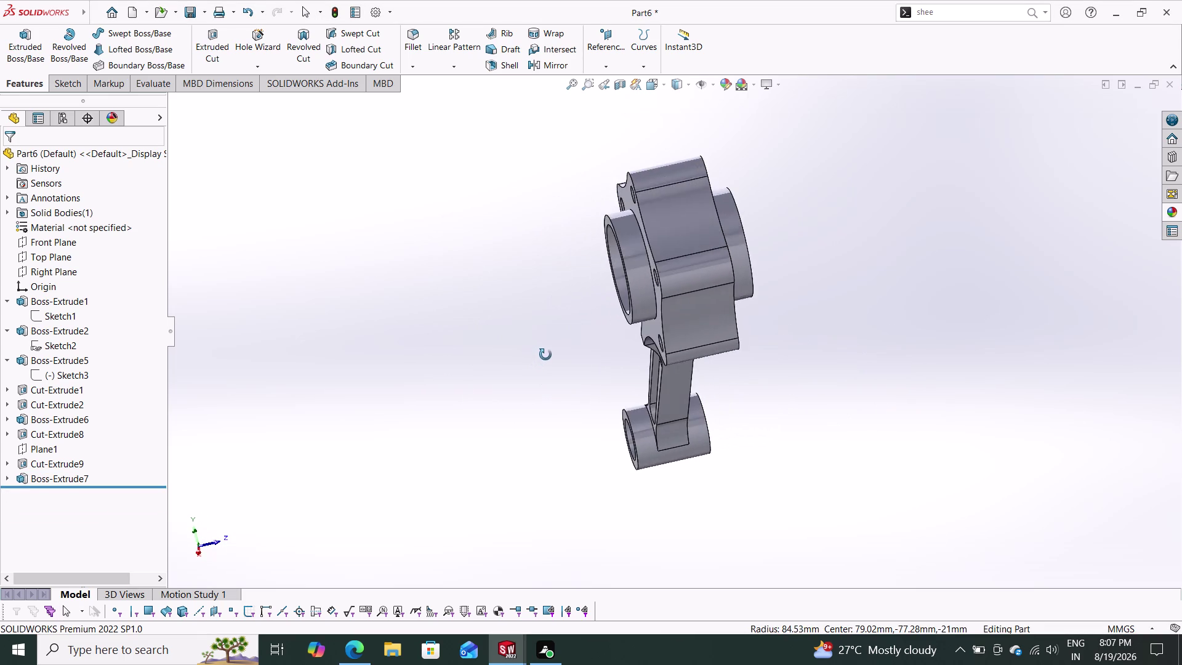
middle_drag(545, 354, 411, 375)
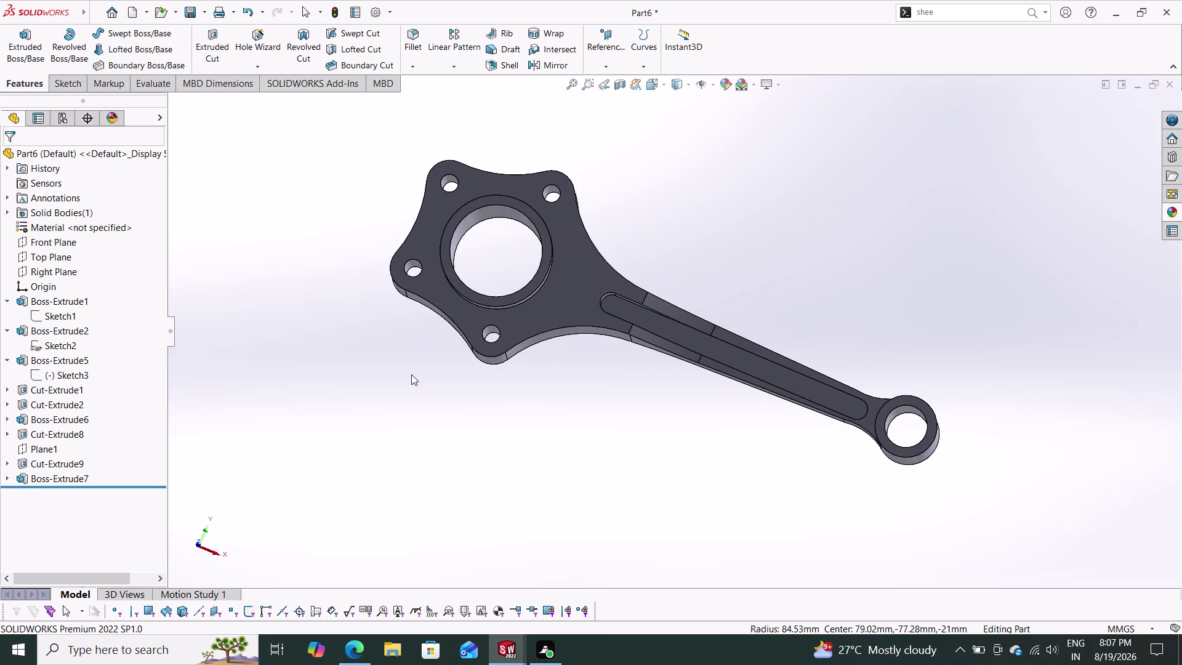
key(ctrl+z)
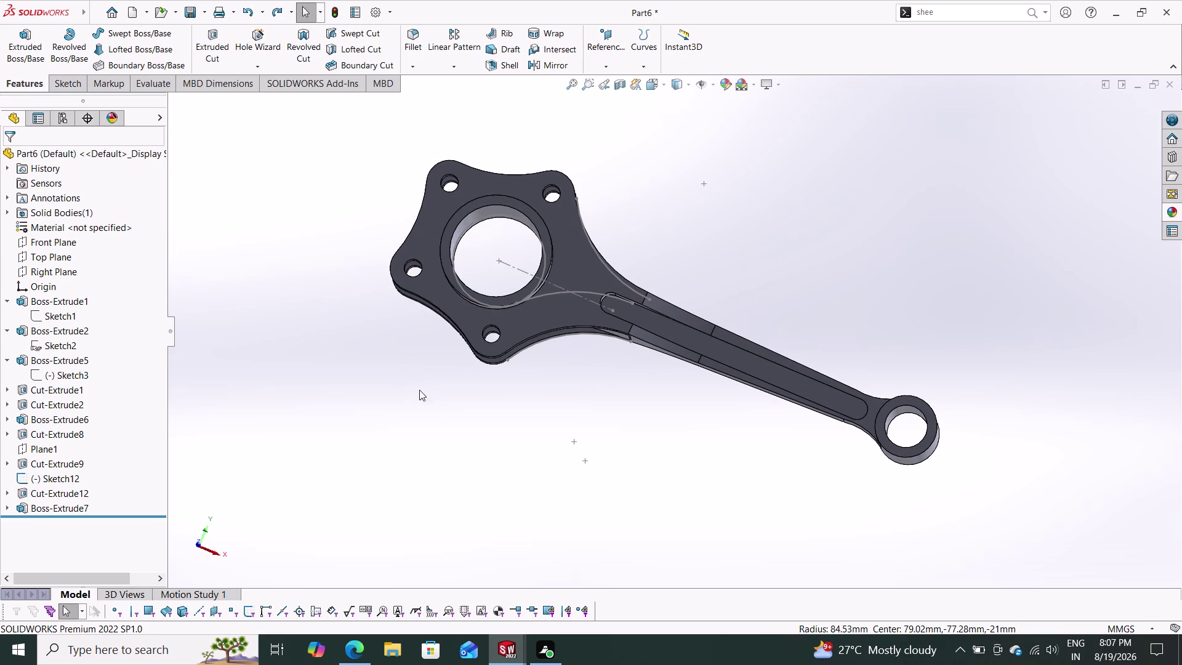
middle_drag(466, 423, 561, 323)
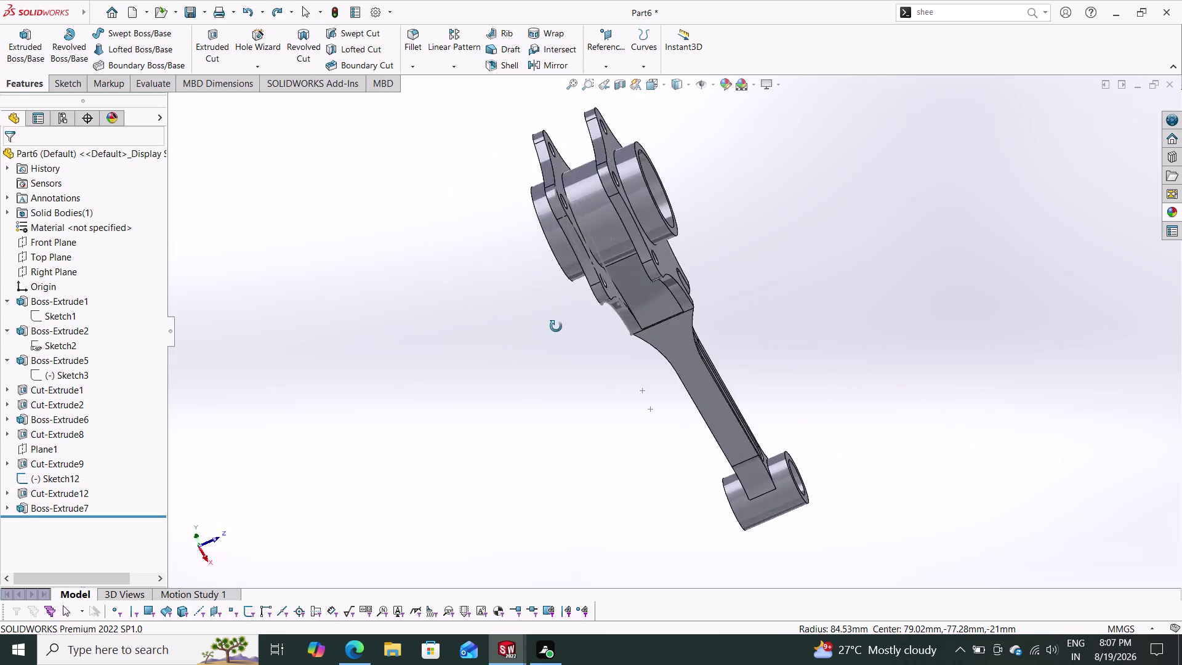
middle_drag(560, 323, 502, 354)
right_click(573, 280)
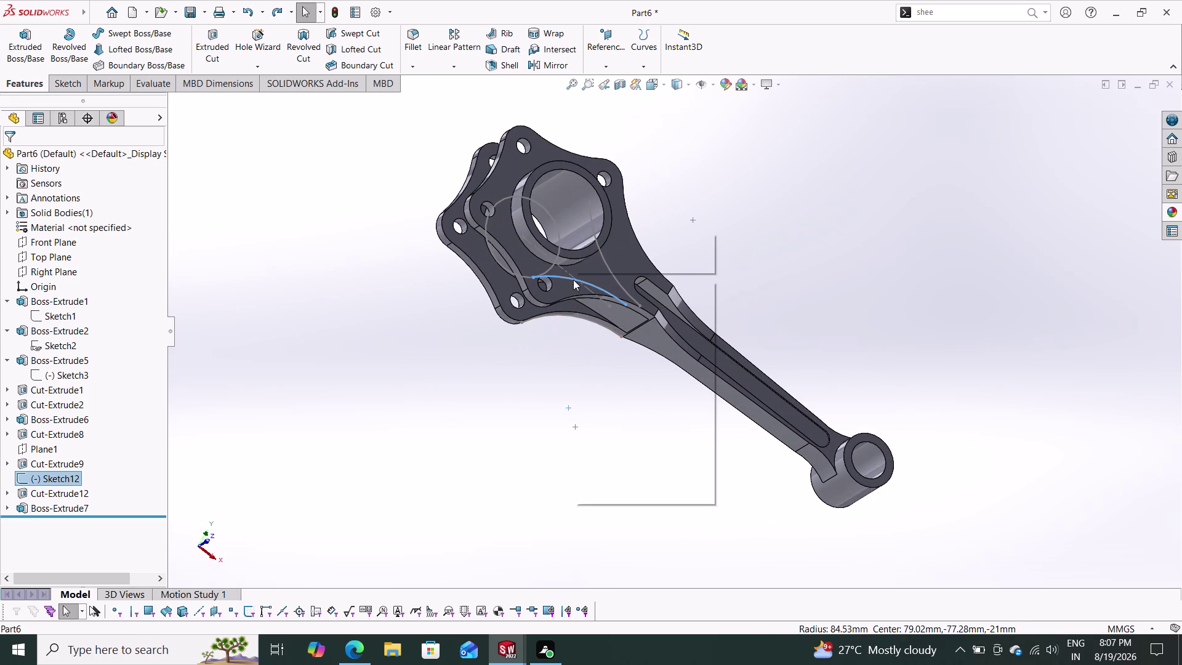
click(600, 260)
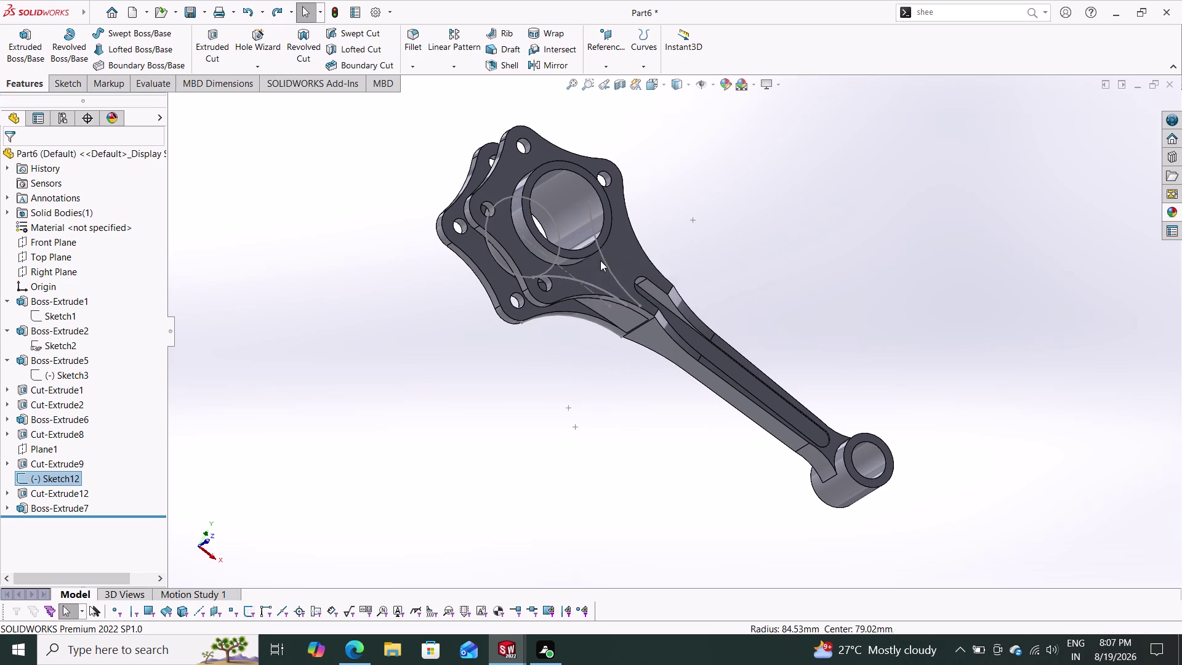
middle_drag(468, 380, 539, 354)
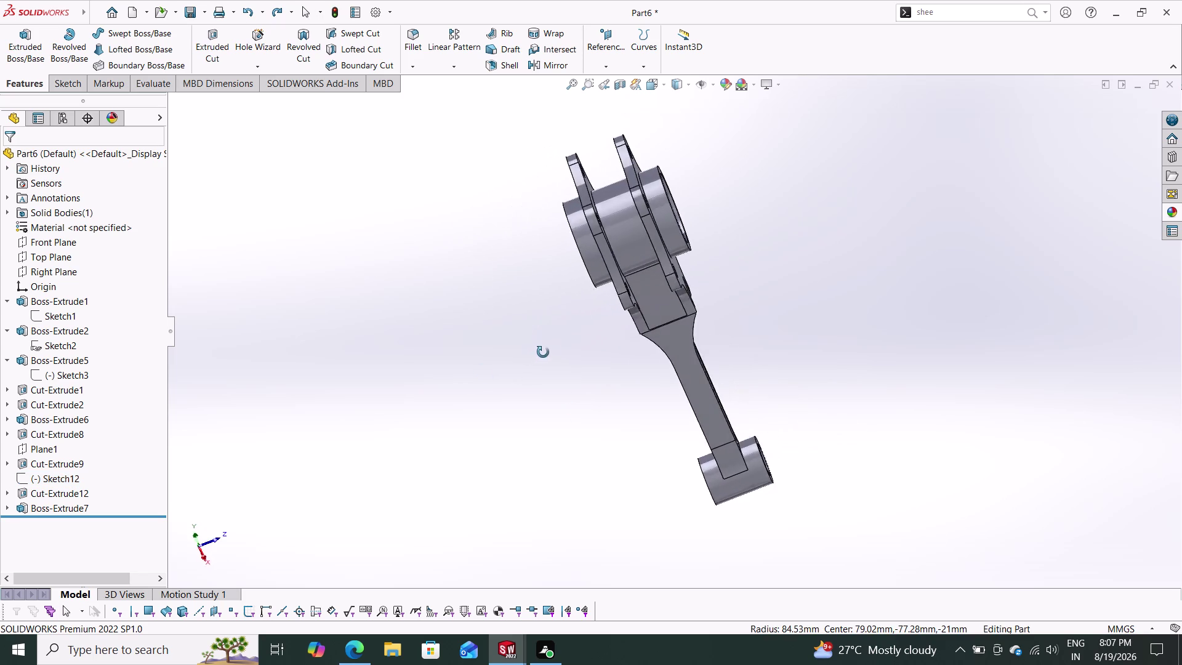
middle_drag(539, 354, 427, 409)
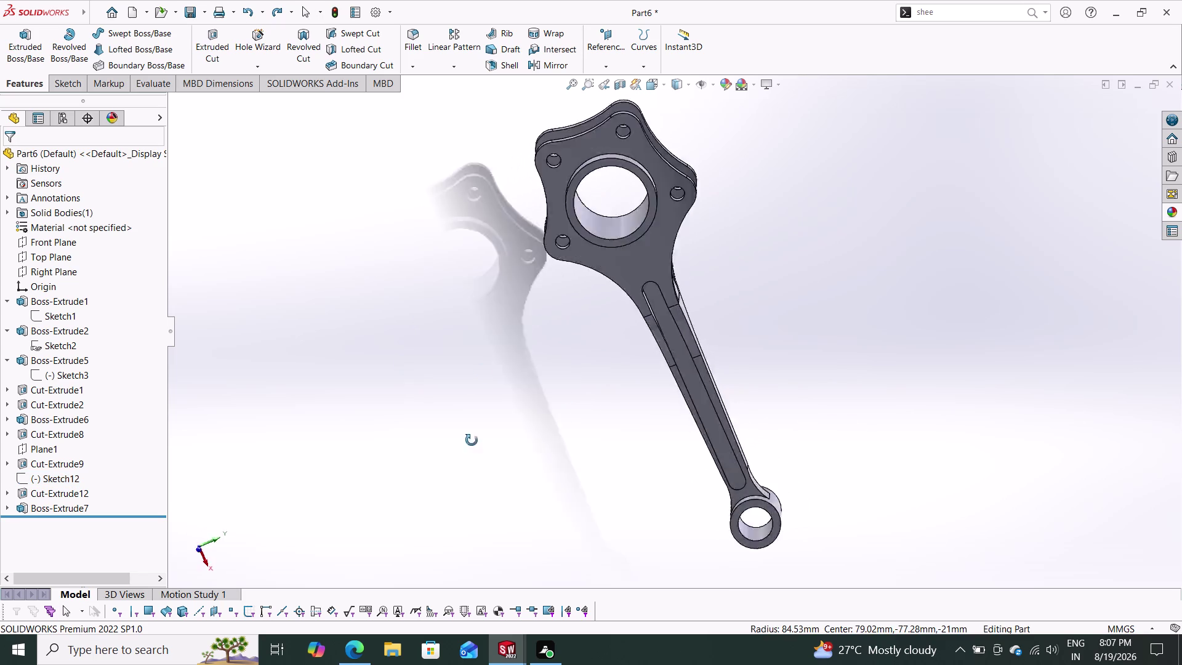
middle_drag(427, 408, 739, 391)
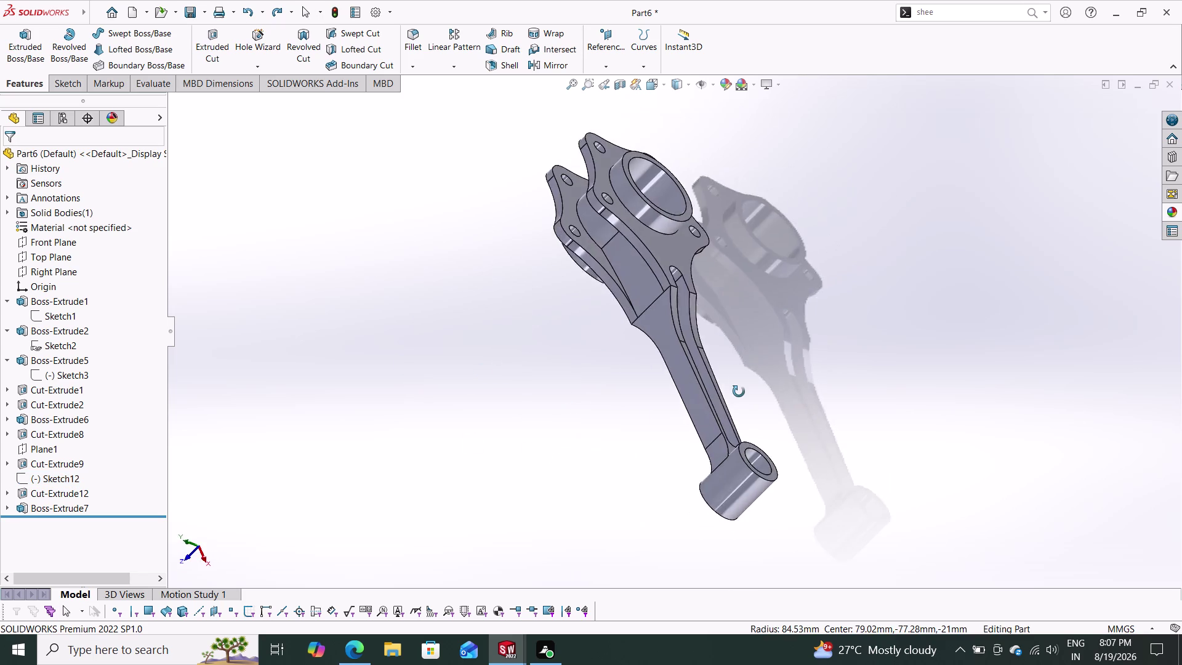
middle_drag(739, 392, 822, 315)
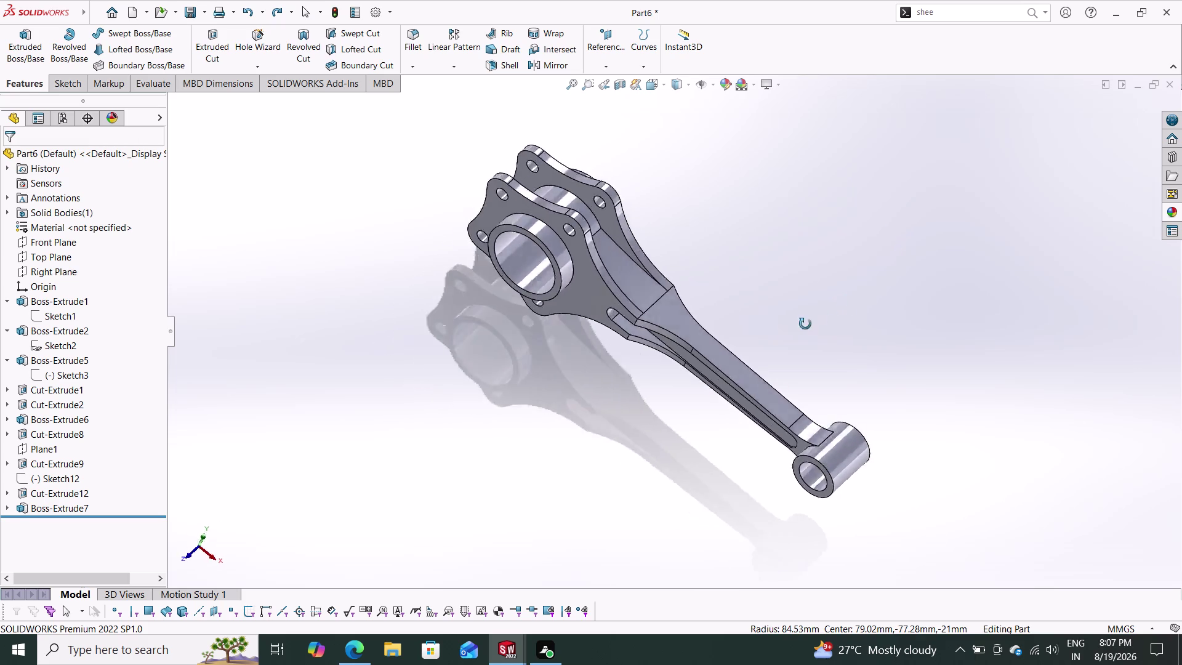
middle_drag(823, 315, 560, 254)
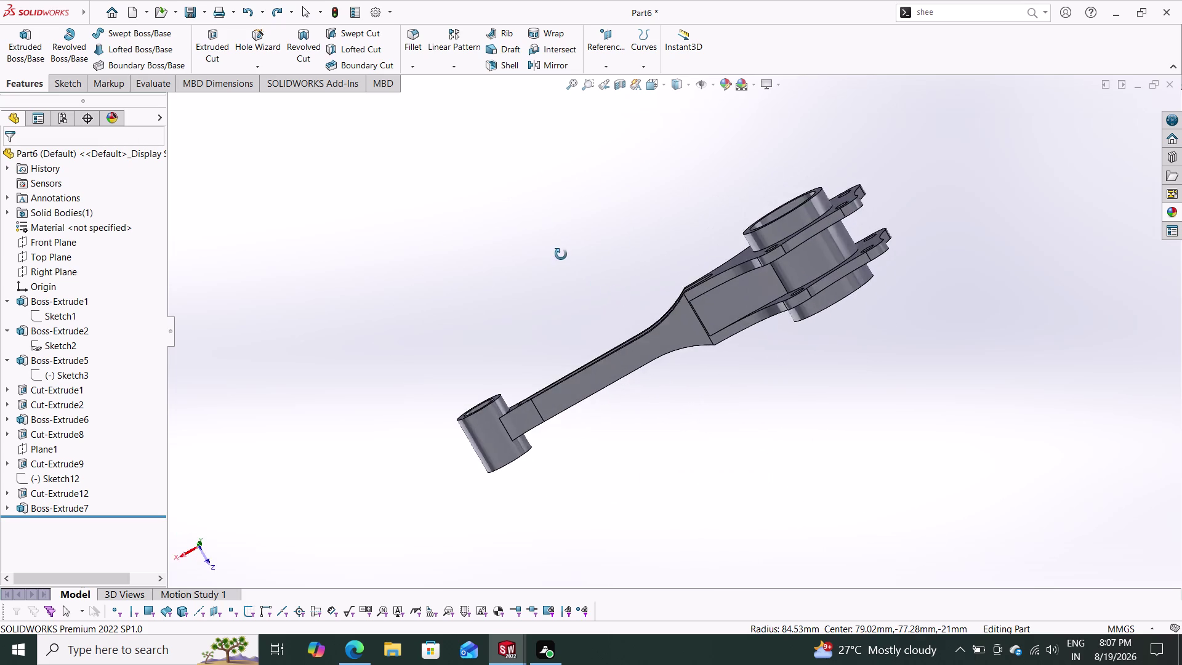
middle_drag(561, 254, 832, 312)
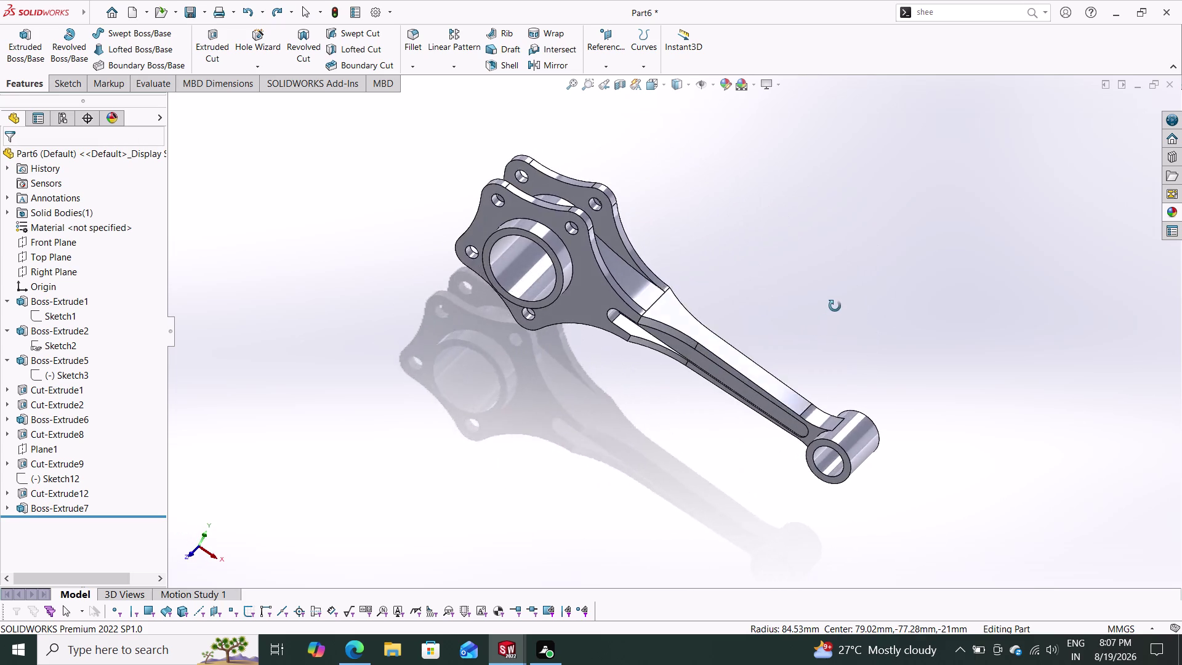
middle_drag(831, 312, 732, 340)
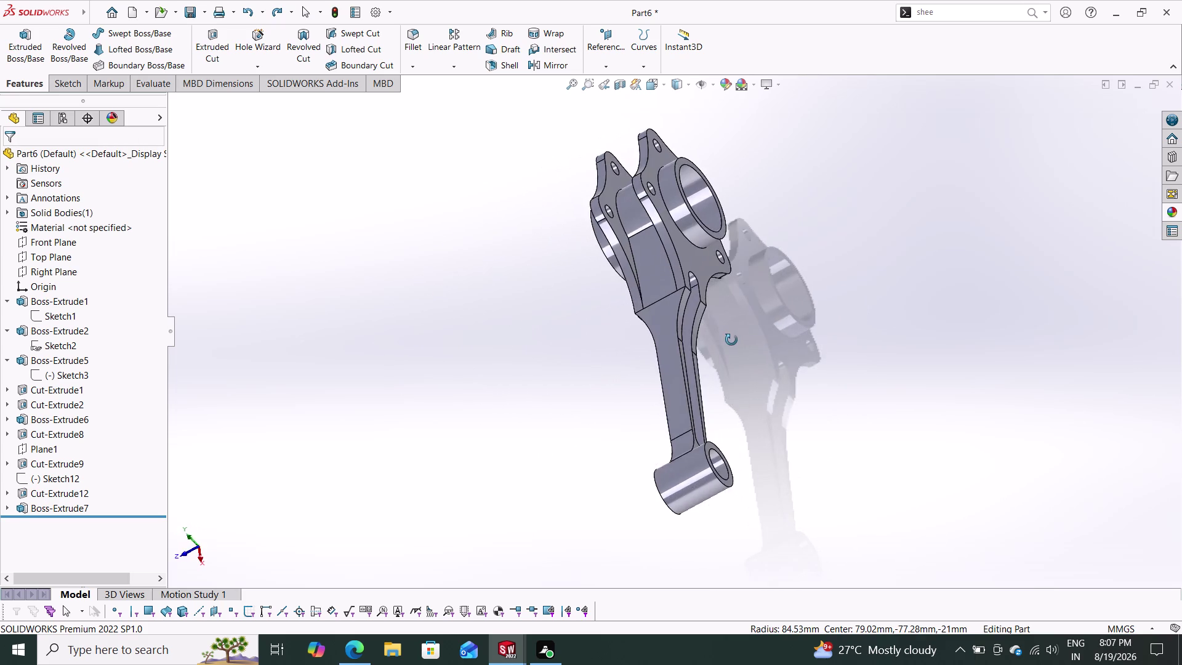
middle_drag(732, 340, 879, 284)
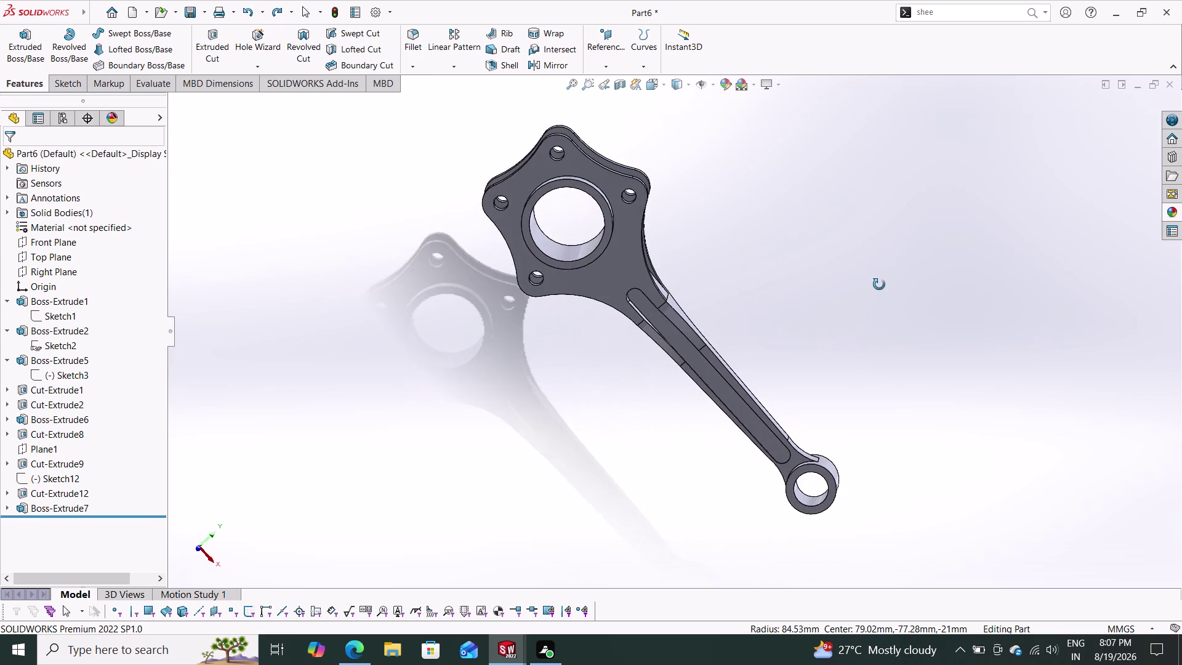
middle_drag(879, 284, 1018, 313)
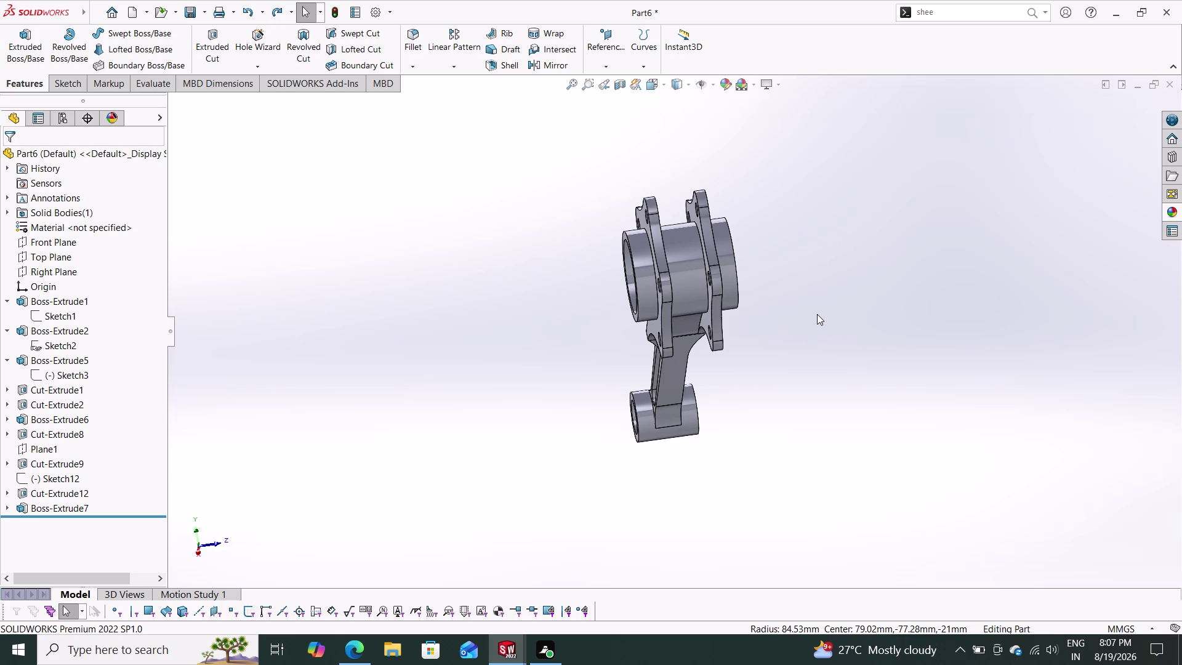
middle_drag(781, 329, 695, 333)
middle_drag(696, 333, 694, 331)
middle_drag(795, 362, 837, 217)
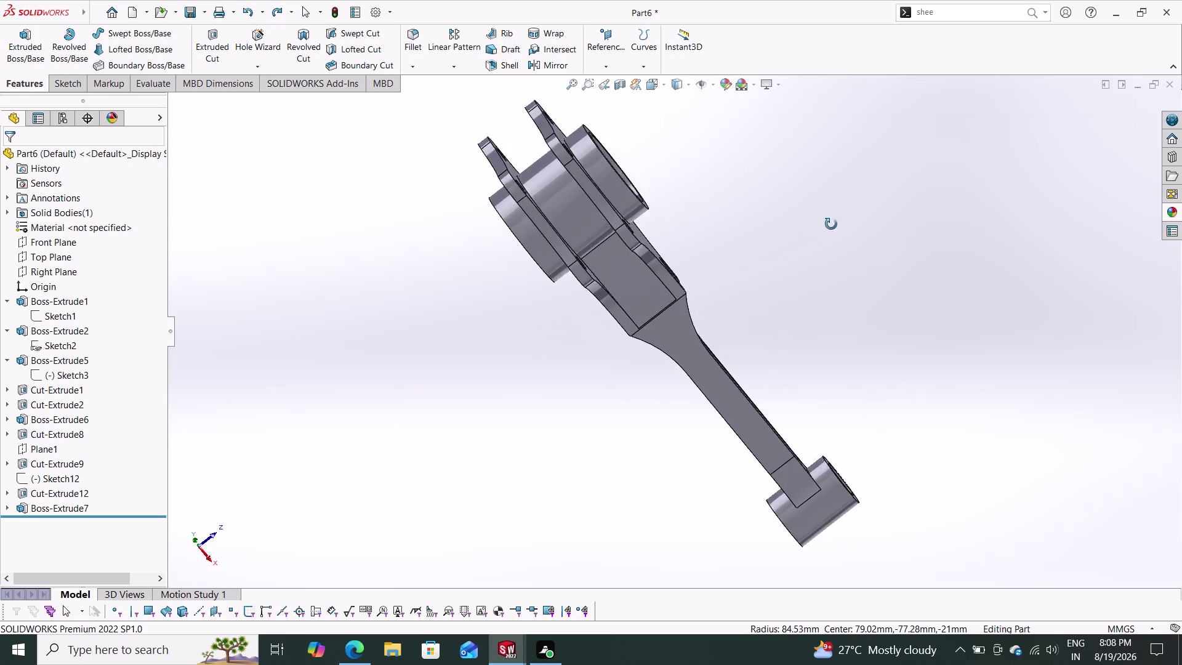
middle_drag(838, 217, 794, 278)
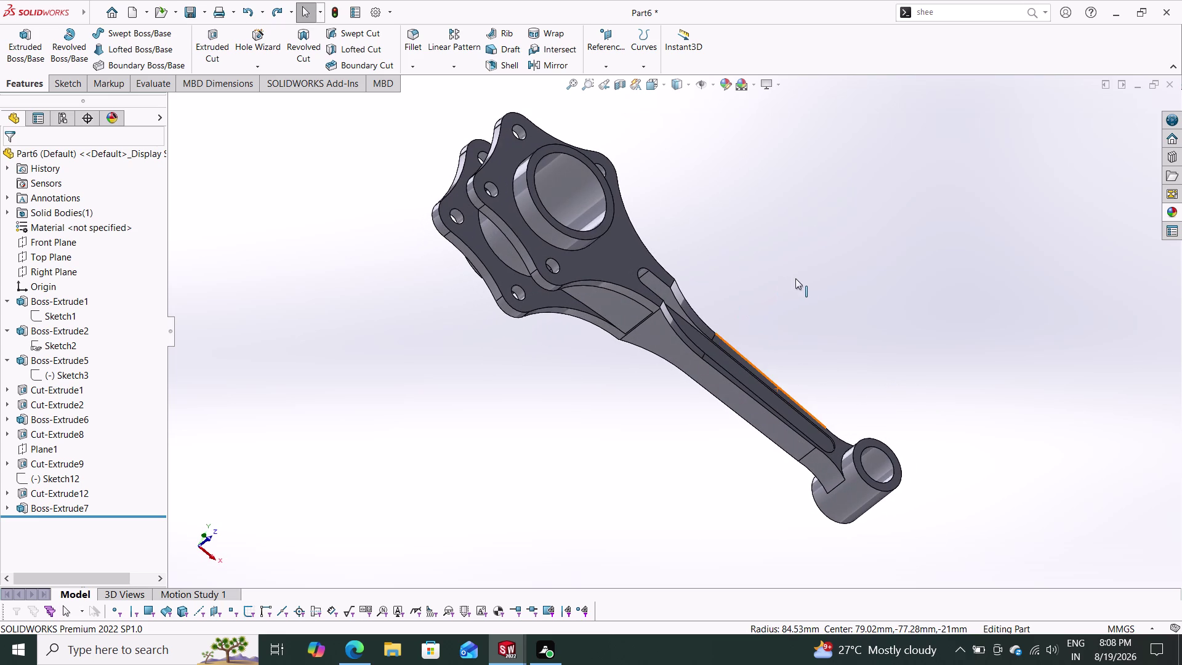
Switch the CommandManager to the Sketch tab and orbit the connecting rod.
click(269, 70)
click(269, 70)
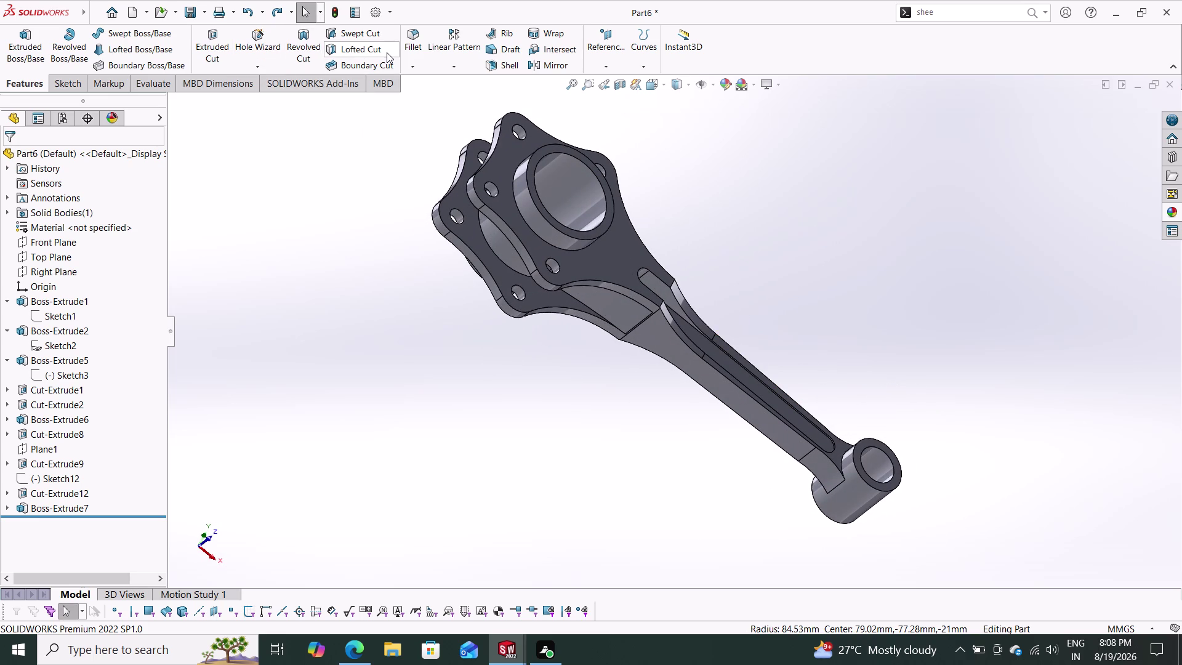
click(52, 82)
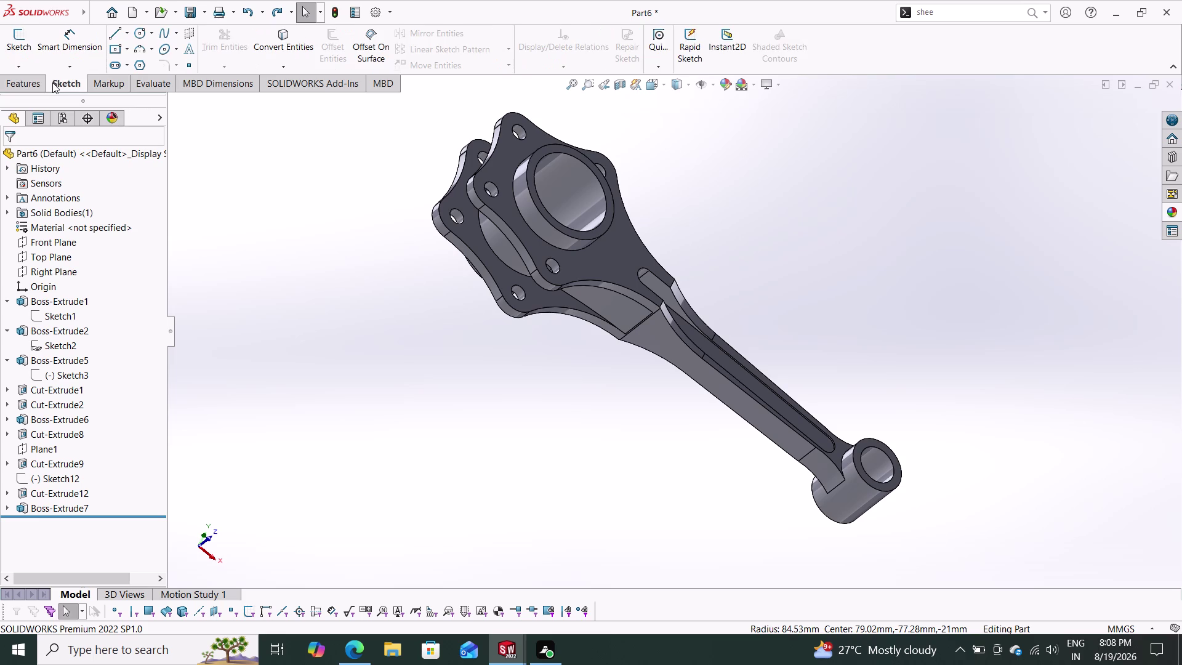
click(285, 70)
middle_drag(435, 276, 476, 274)
middle_drag(522, 323, 545, 275)
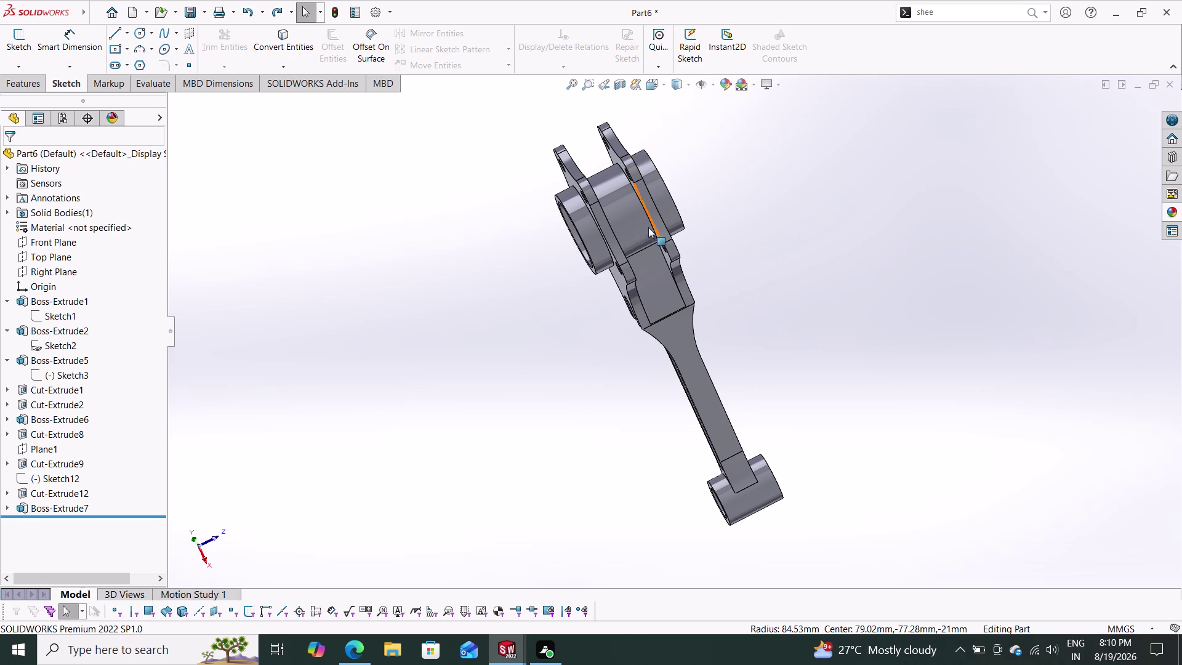
middle_drag(600, 271, 704, 383)
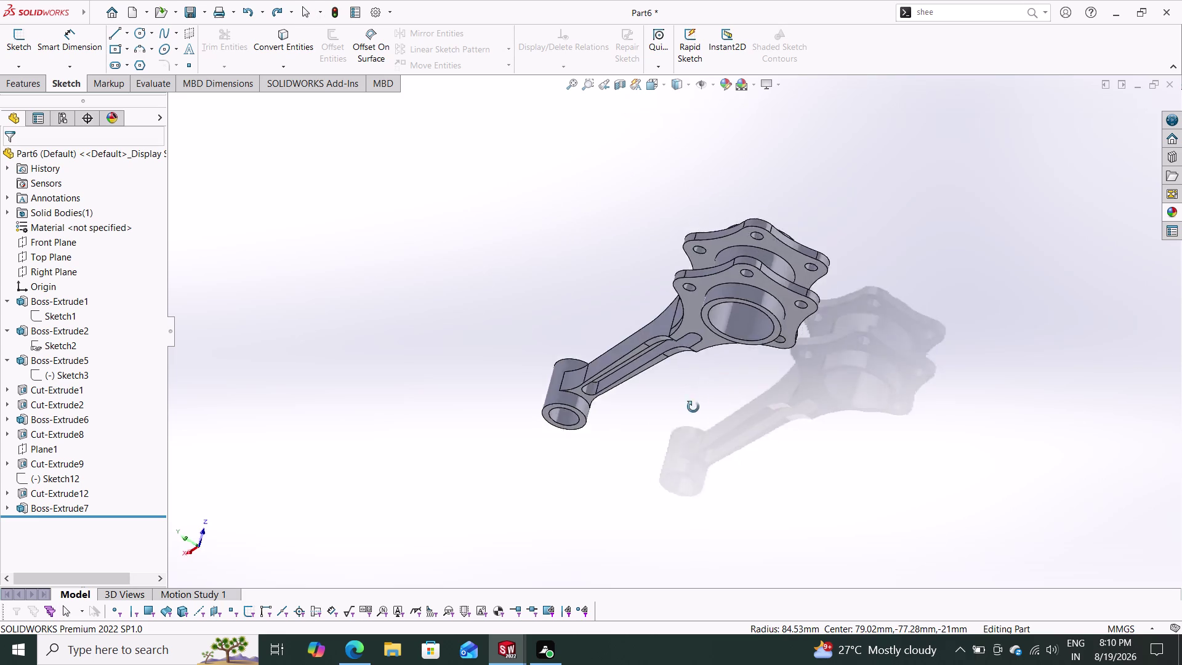
middle_drag(704, 383, 522, 380)
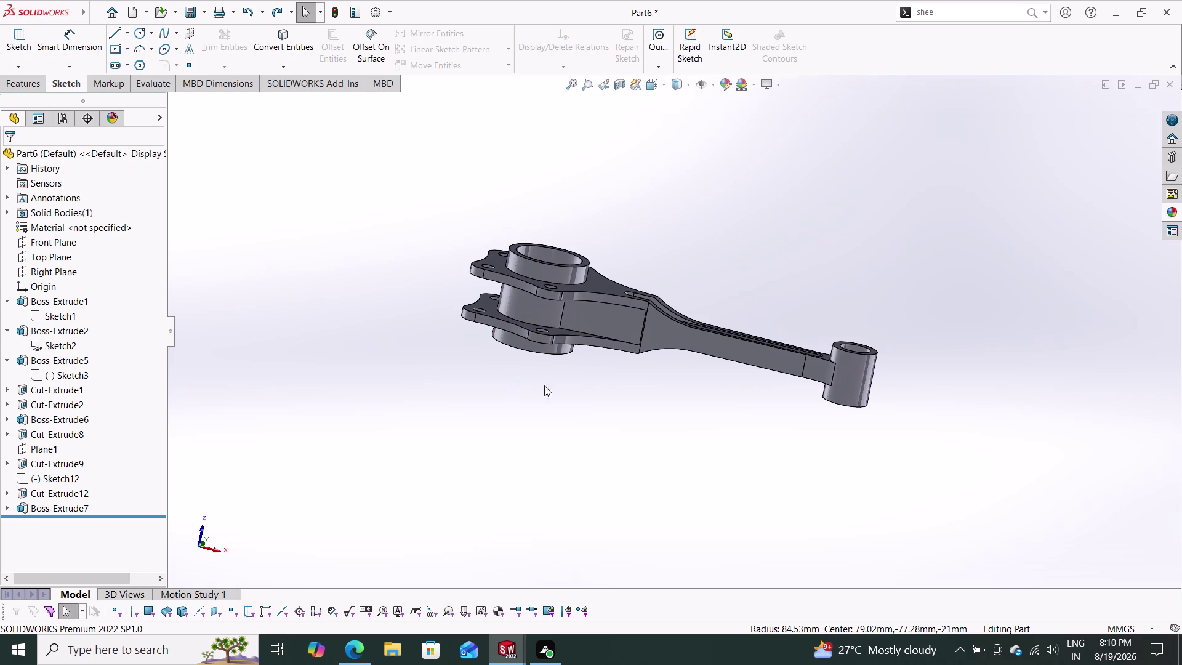
middle_drag(570, 399, 525, 464)
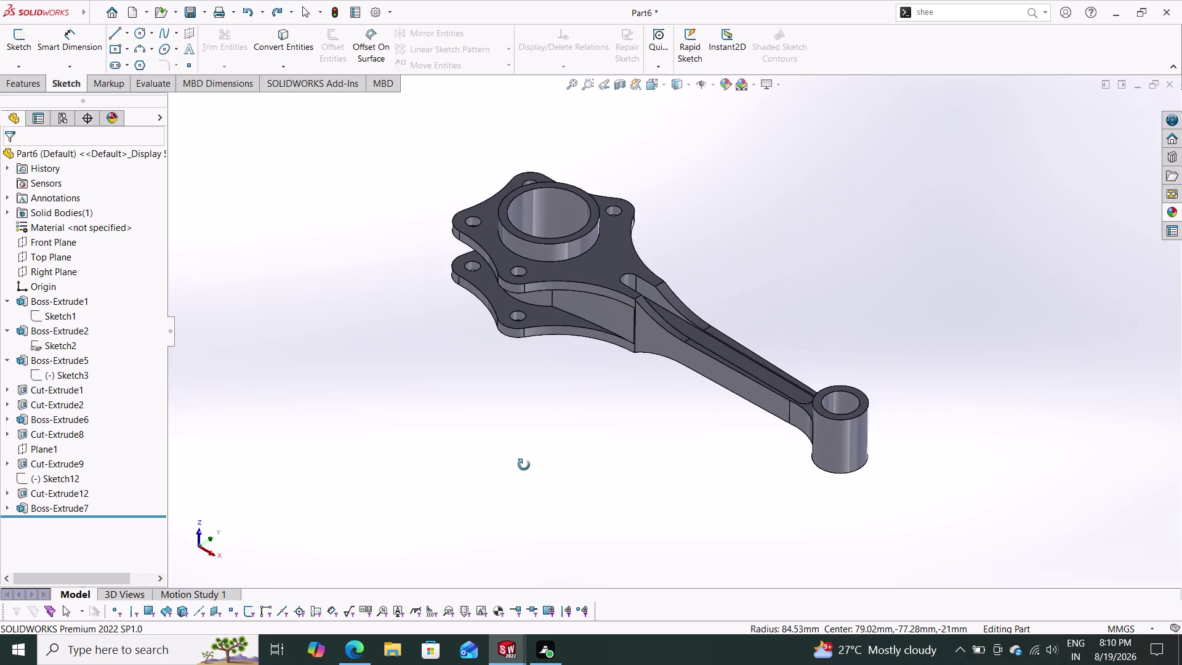
middle_drag(525, 464, 553, 388)
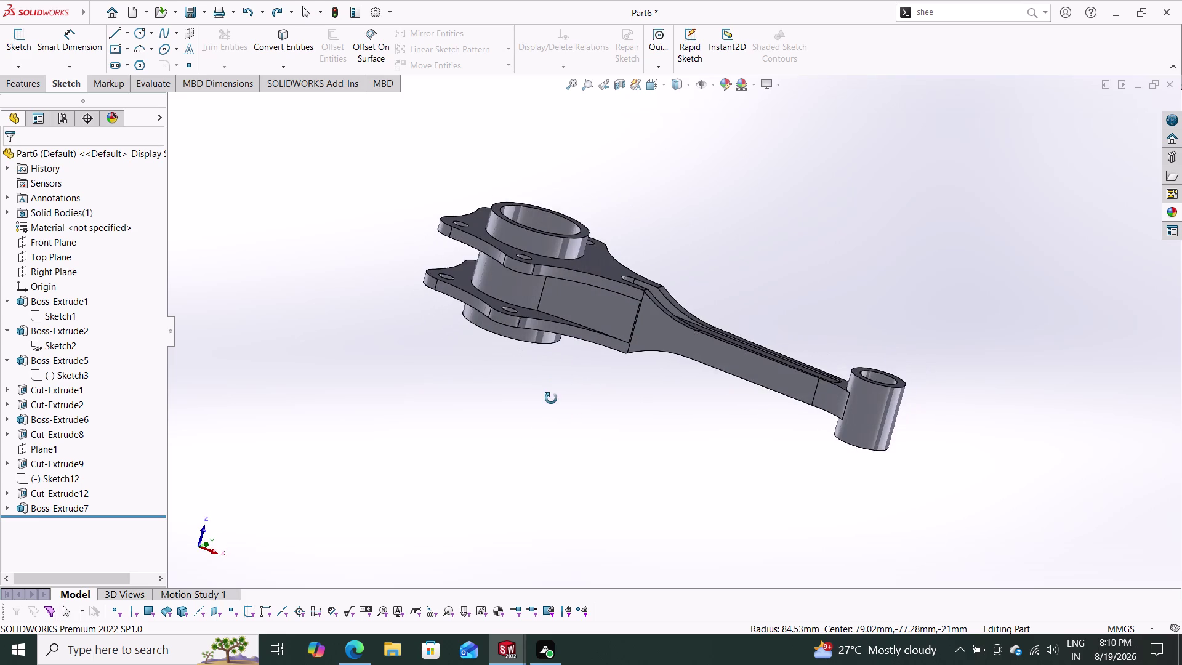
middle_drag(554, 389, 551, 400)
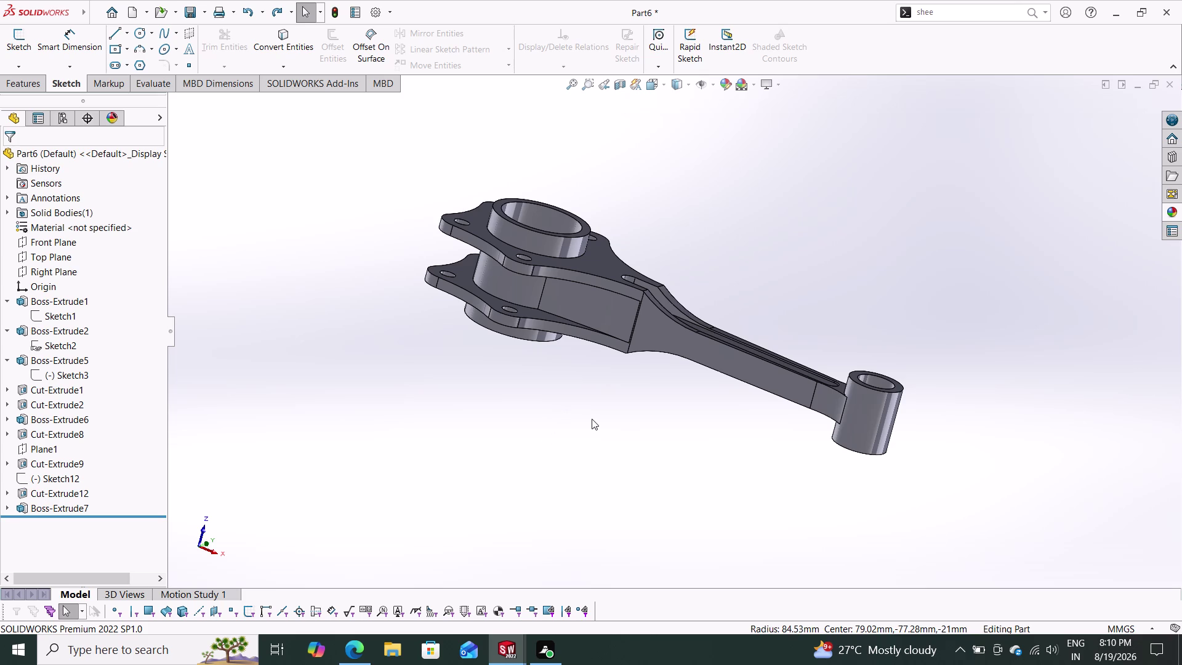
middle_drag(575, 439, 595, 447)
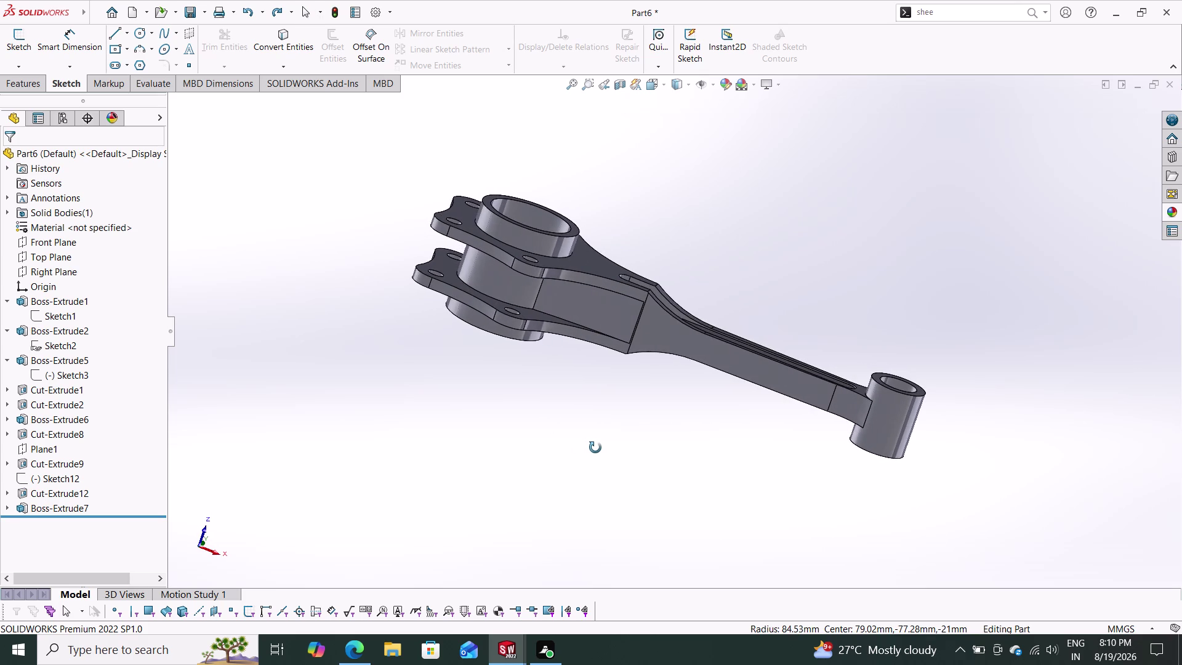
middle_drag(595, 448, 599, 446)
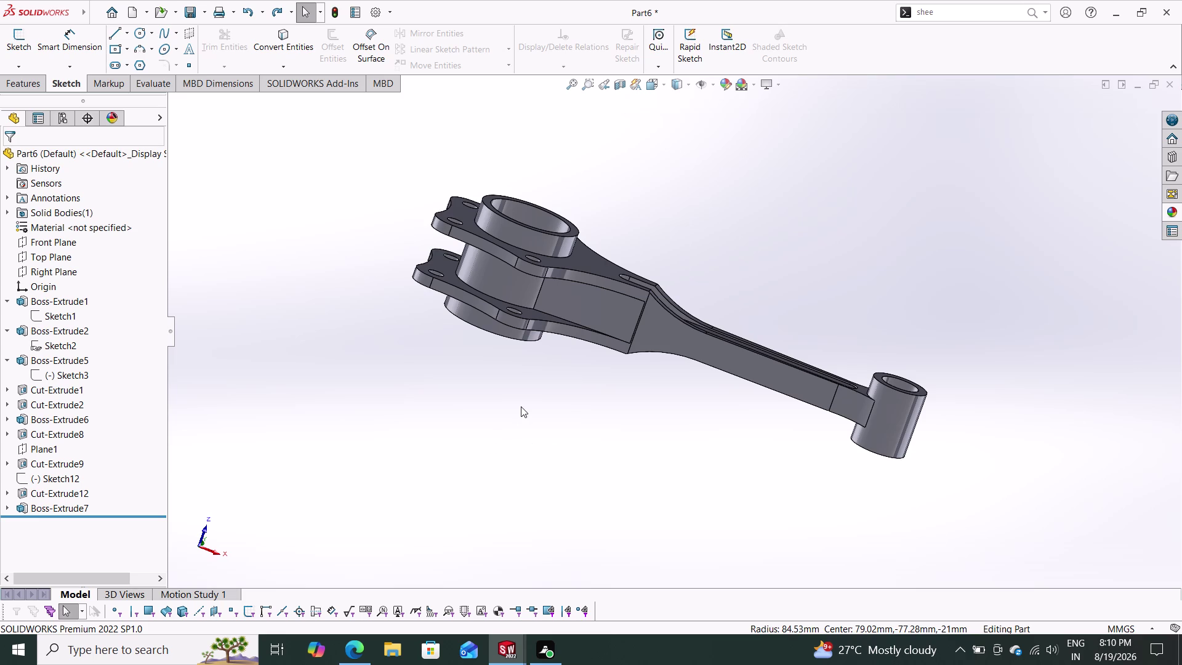
middle_drag(518, 396, 556, 407)
middle_drag(556, 407, 573, 412)
middle_drag(563, 405, 561, 405)
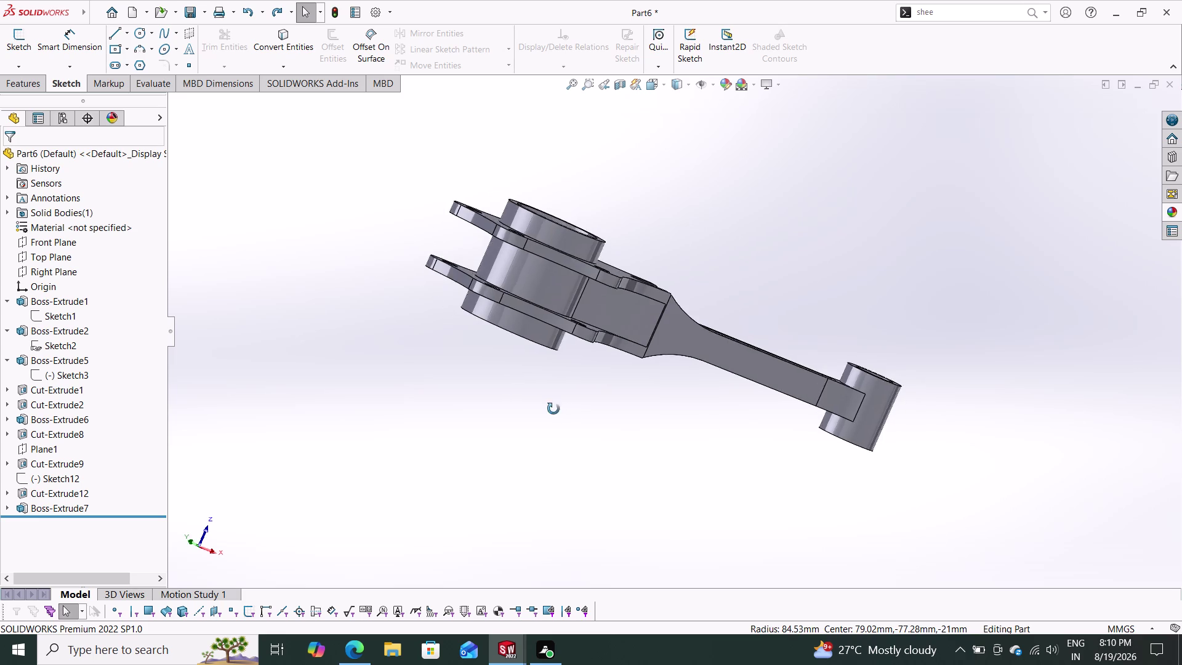
middle_drag(561, 405, 655, 322)
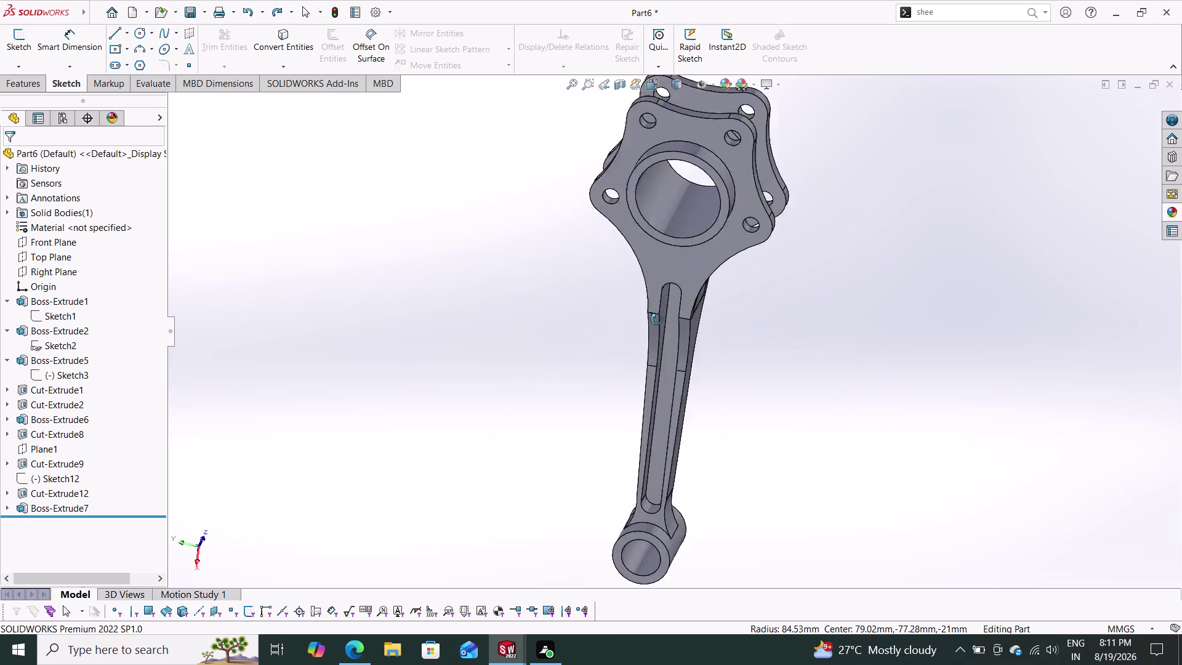
middle_drag(655, 322, 423, 308)
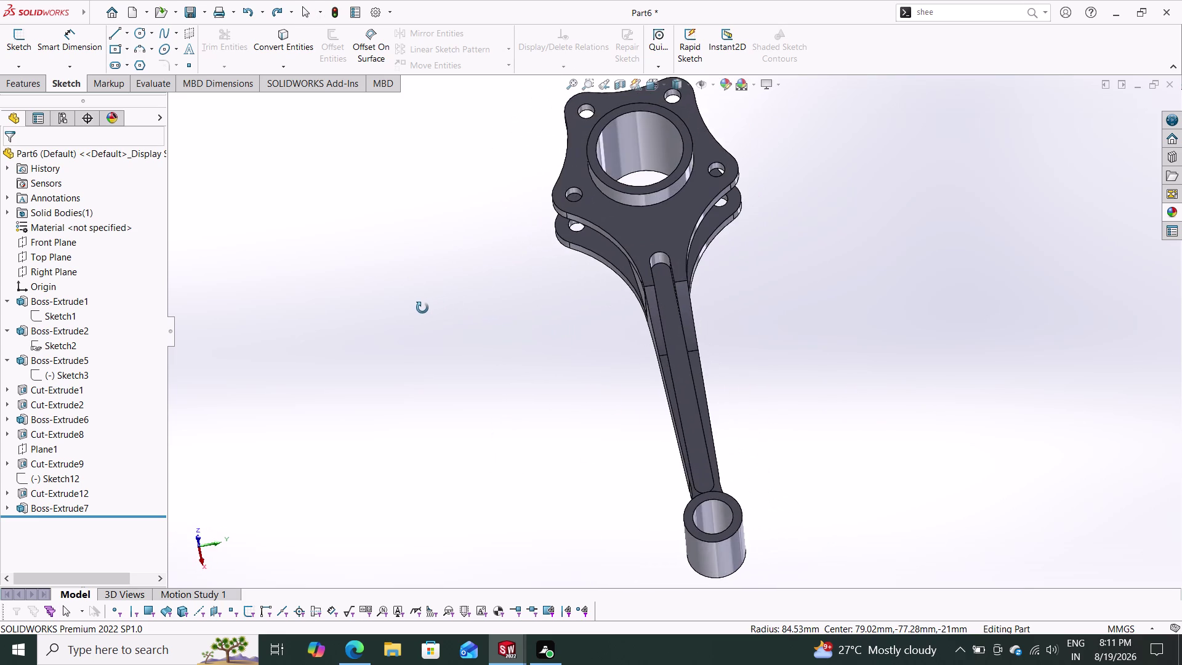
middle_drag(423, 308, 533, 320)
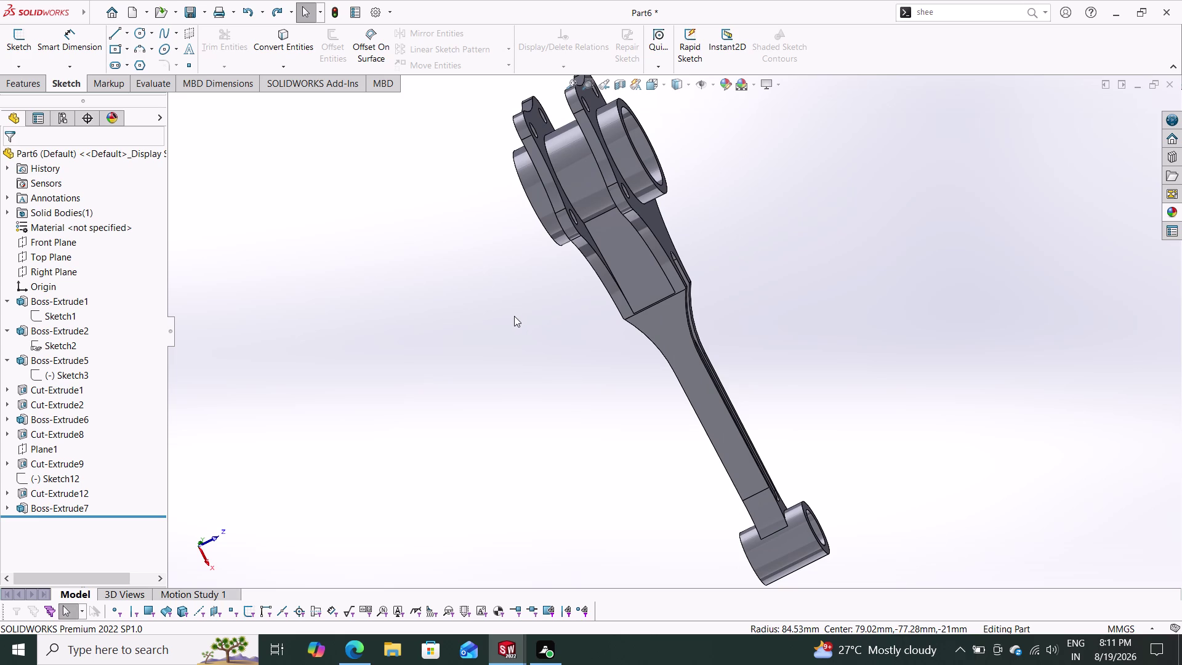
middle_drag(498, 343, 550, 359)
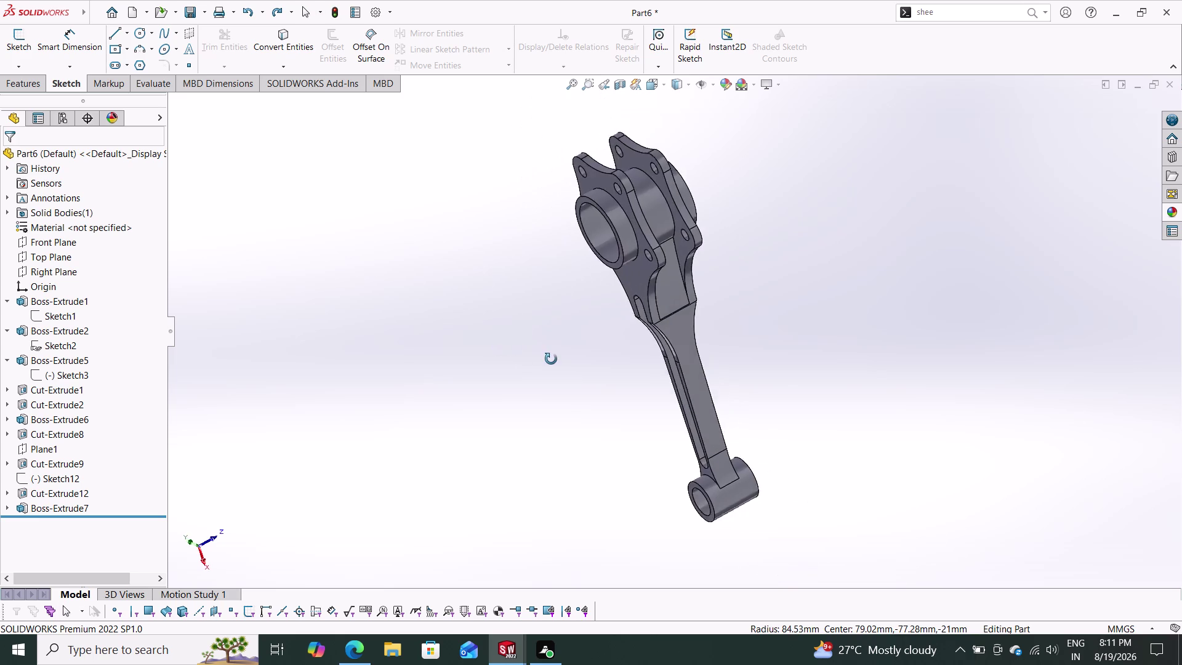
middle_drag(550, 359, 433, 340)
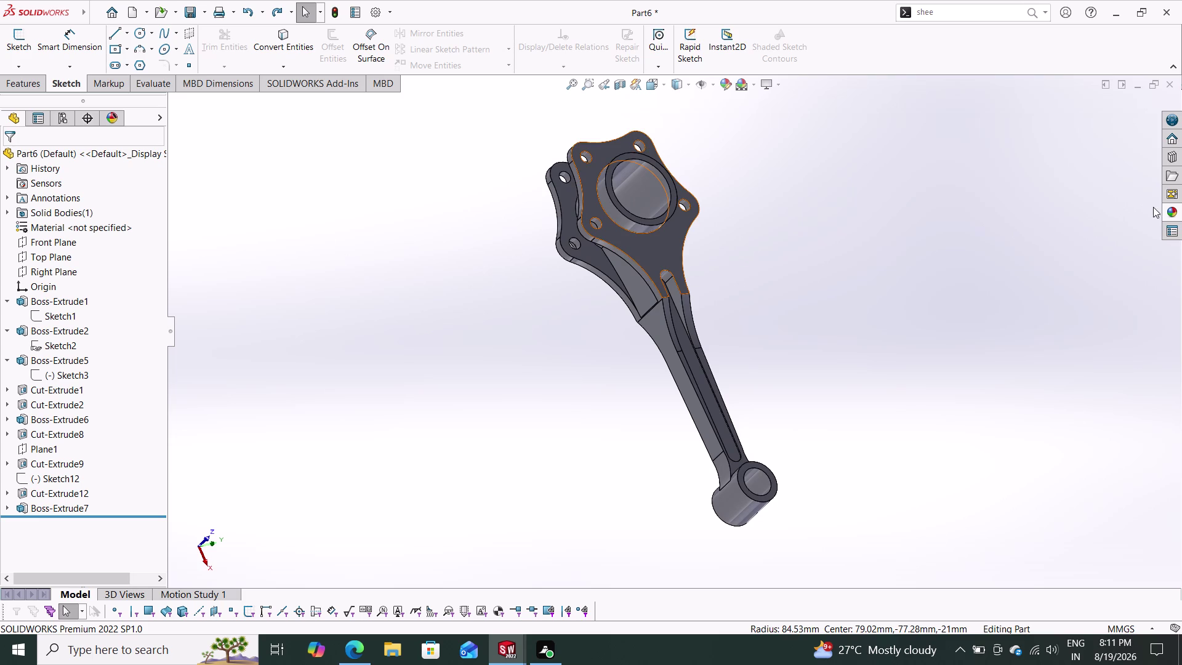
click(1172, 207)
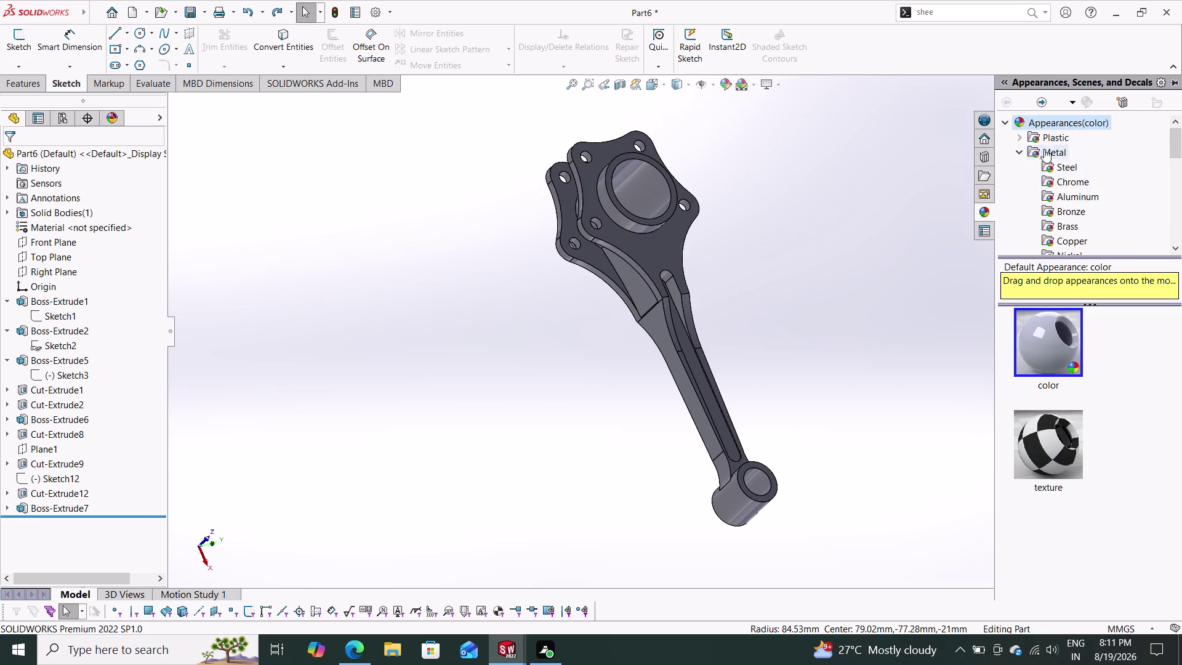
Browse Painted > Car paint and apply candy apple red to the whole part.
click(1019, 150)
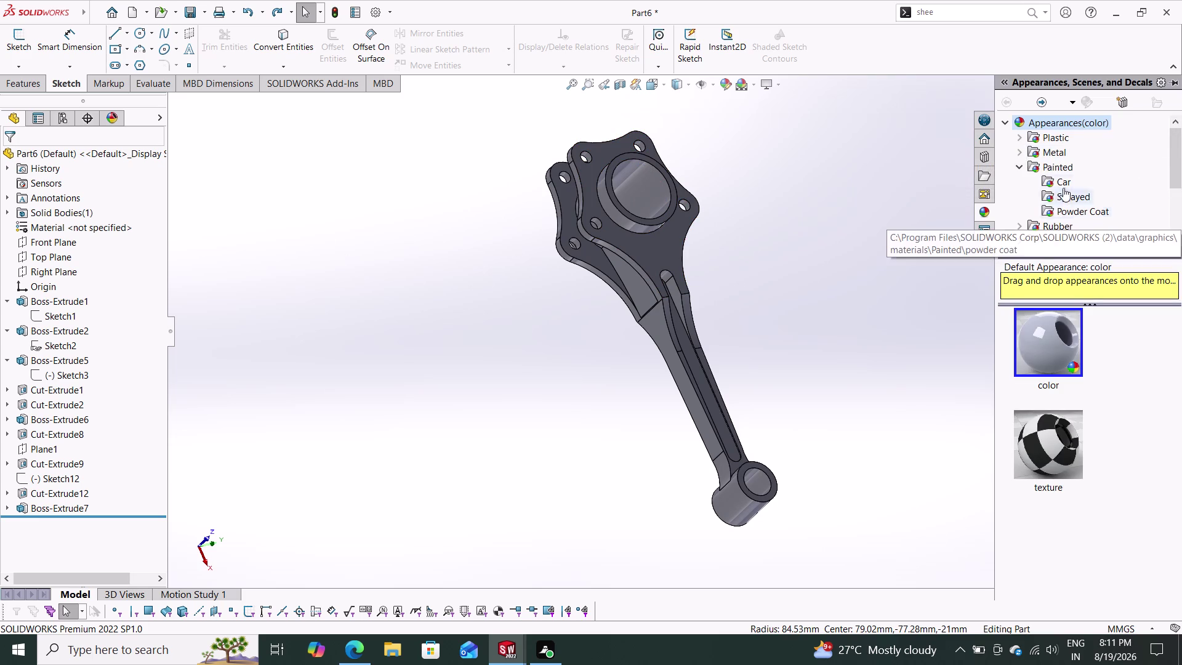
click(1064, 184)
scroll(down, 3)
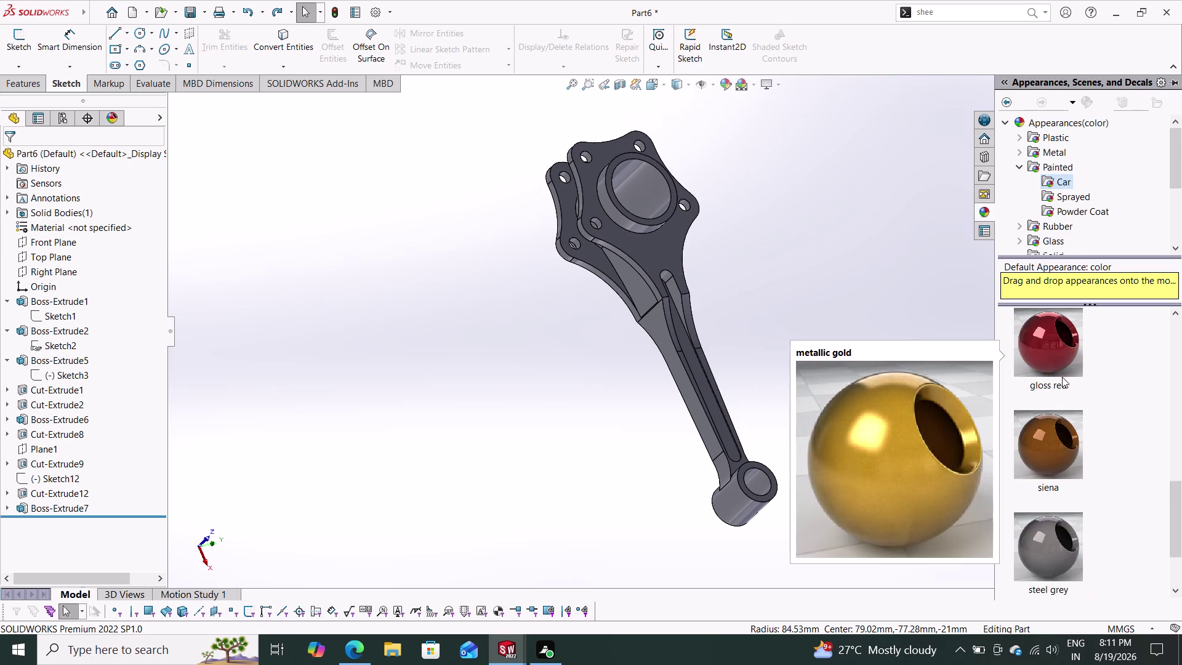
scroll(up, 3)
scroll(down, 3)
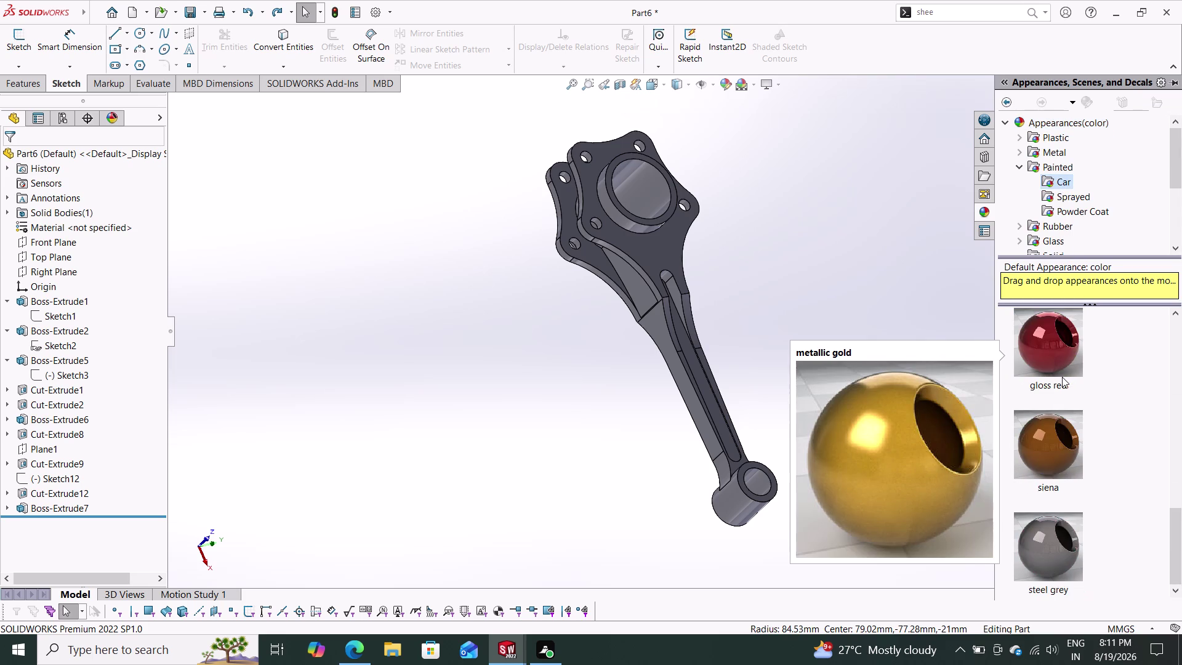
scroll(down, 3)
scroll(up, 3)
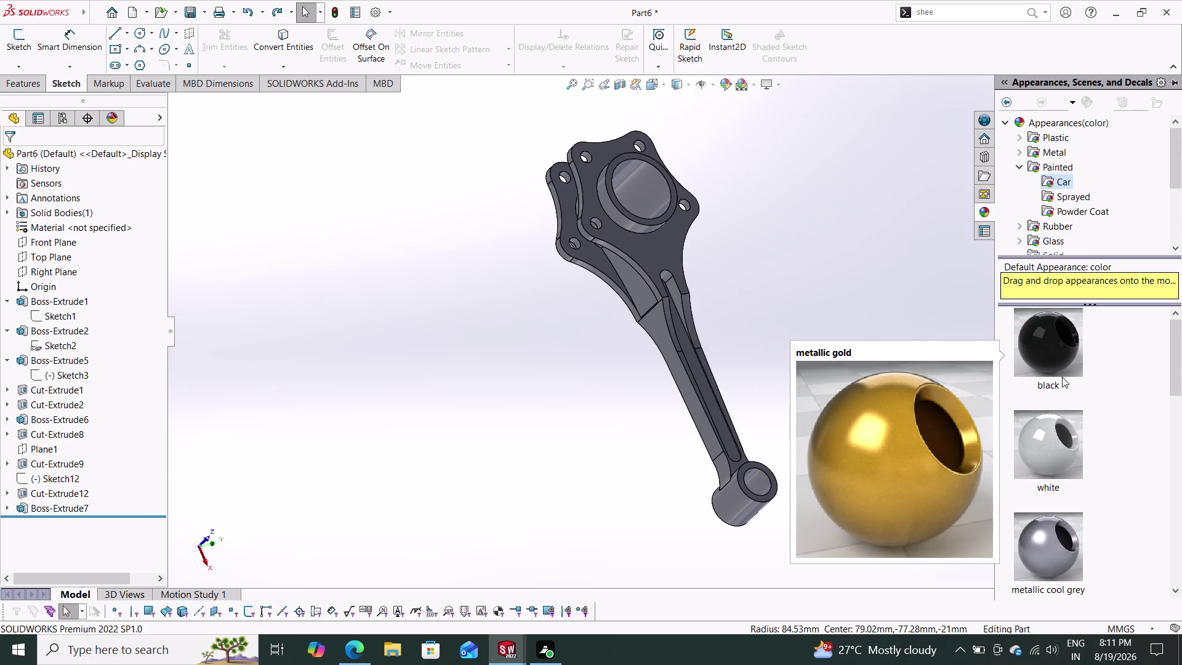
scroll(down, 3)
scroll(up, 3)
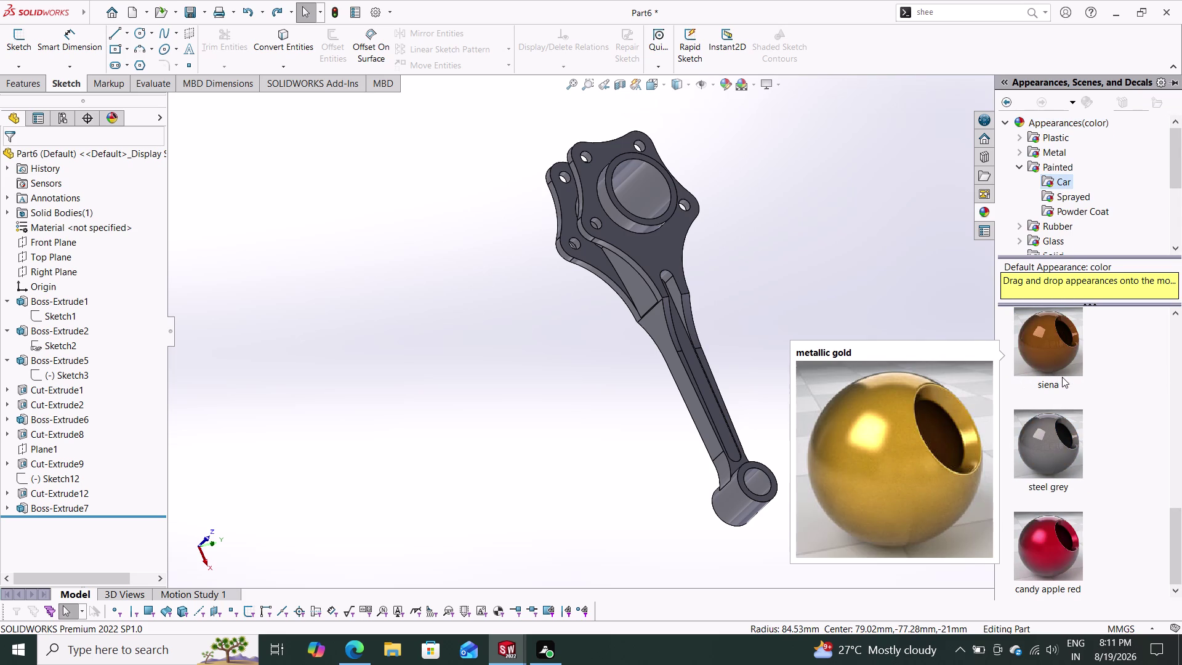
scroll(up, 3)
scroll(up, 3)
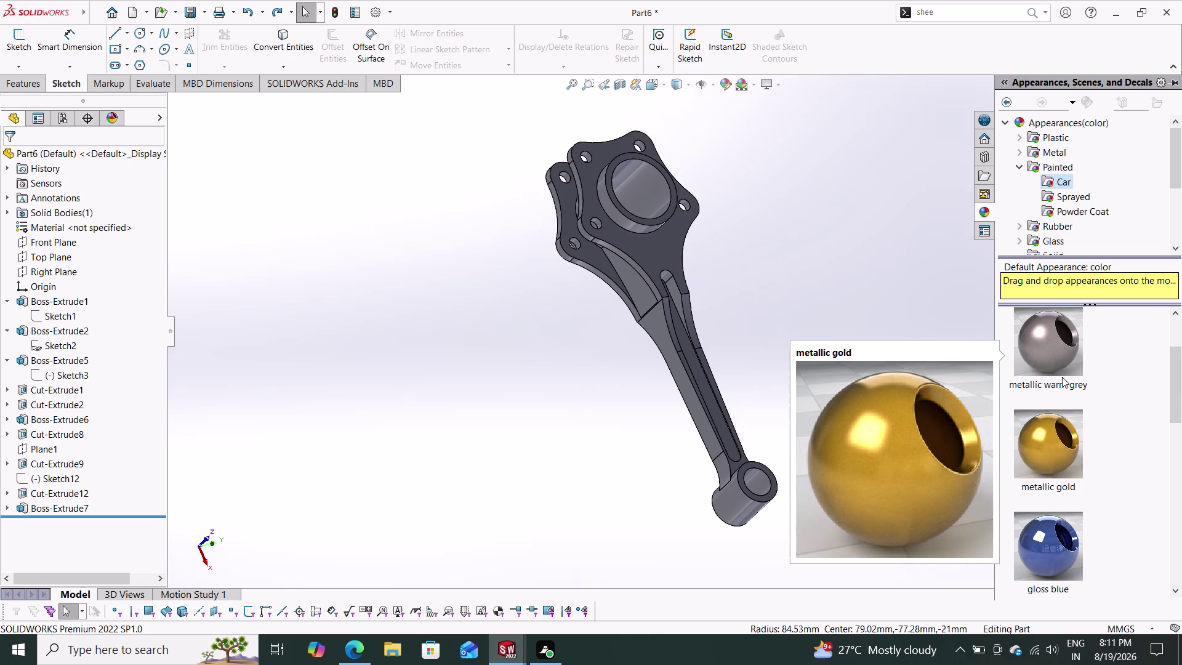
scroll(down, 3)
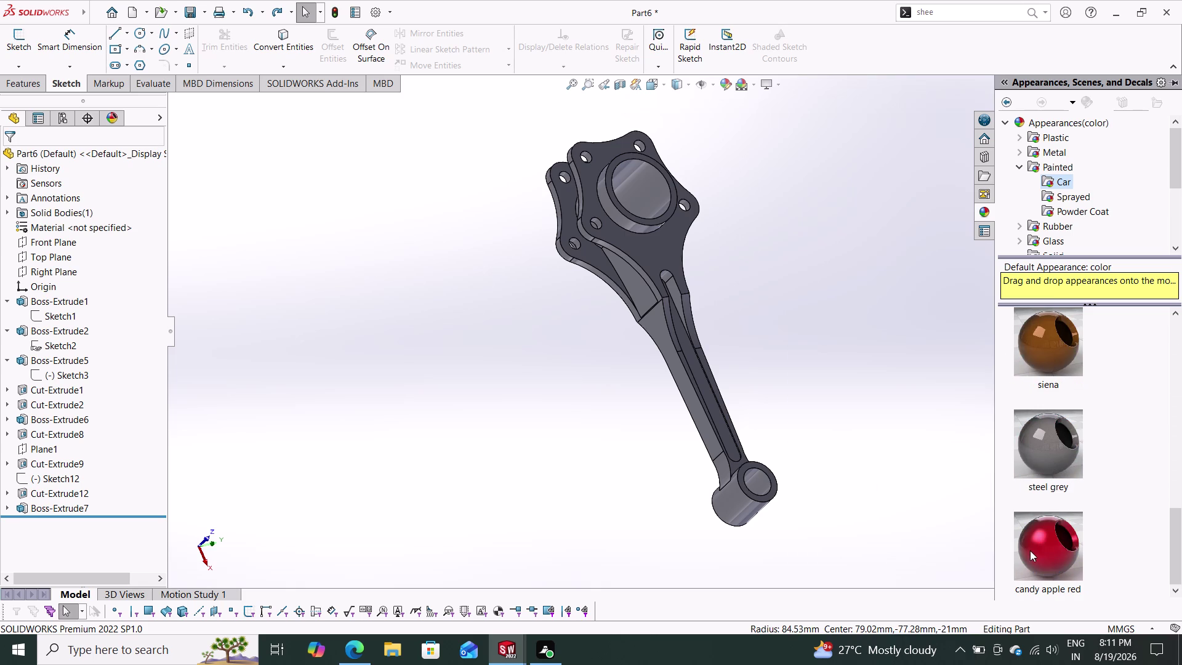
drag(1044, 535, 664, 331)
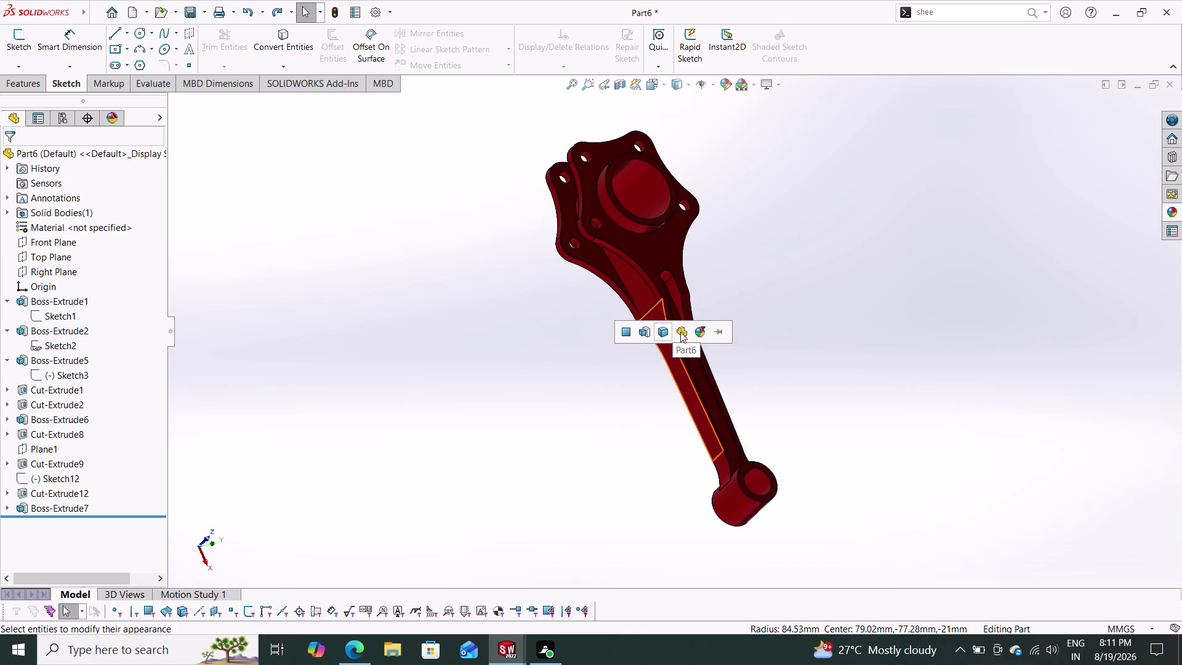
click(681, 332)
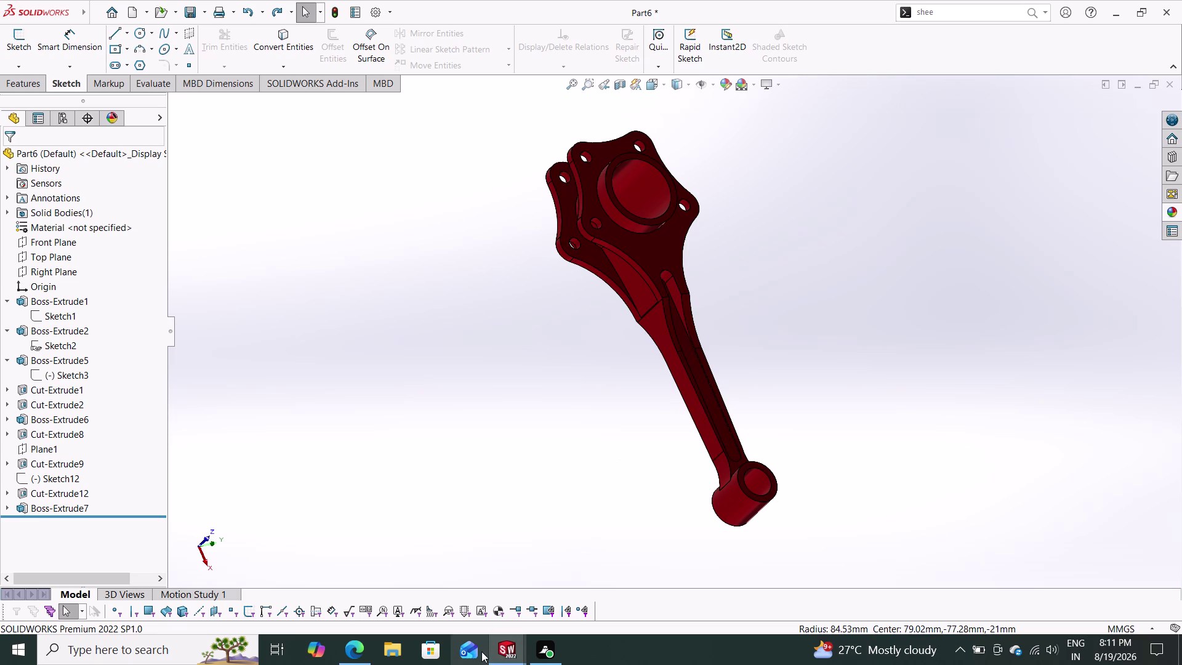
Reopen the appearances library and paint the rod glossy black.
click(503, 650)
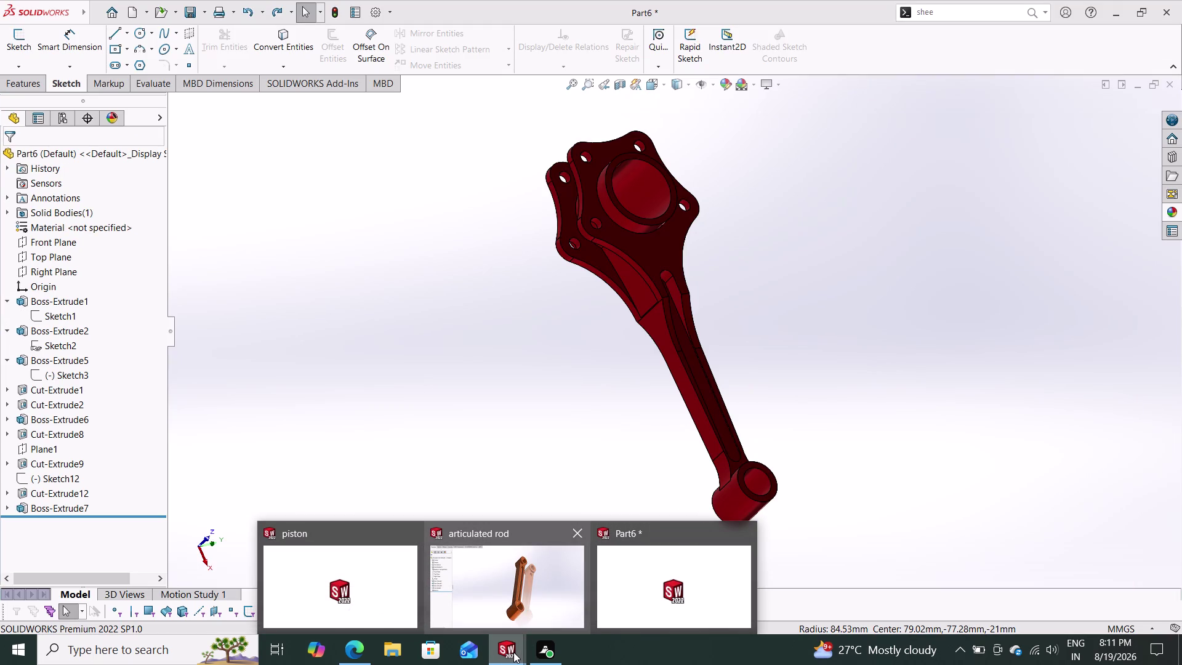
click(522, 386)
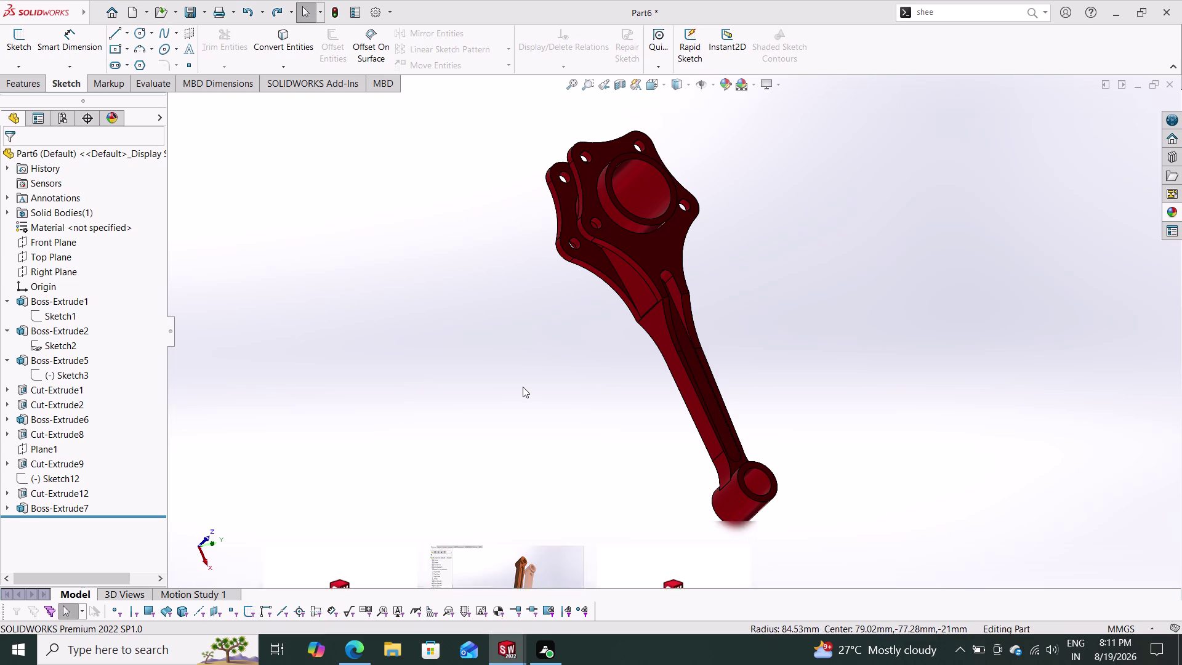
click(1169, 209)
scroll(up, 3)
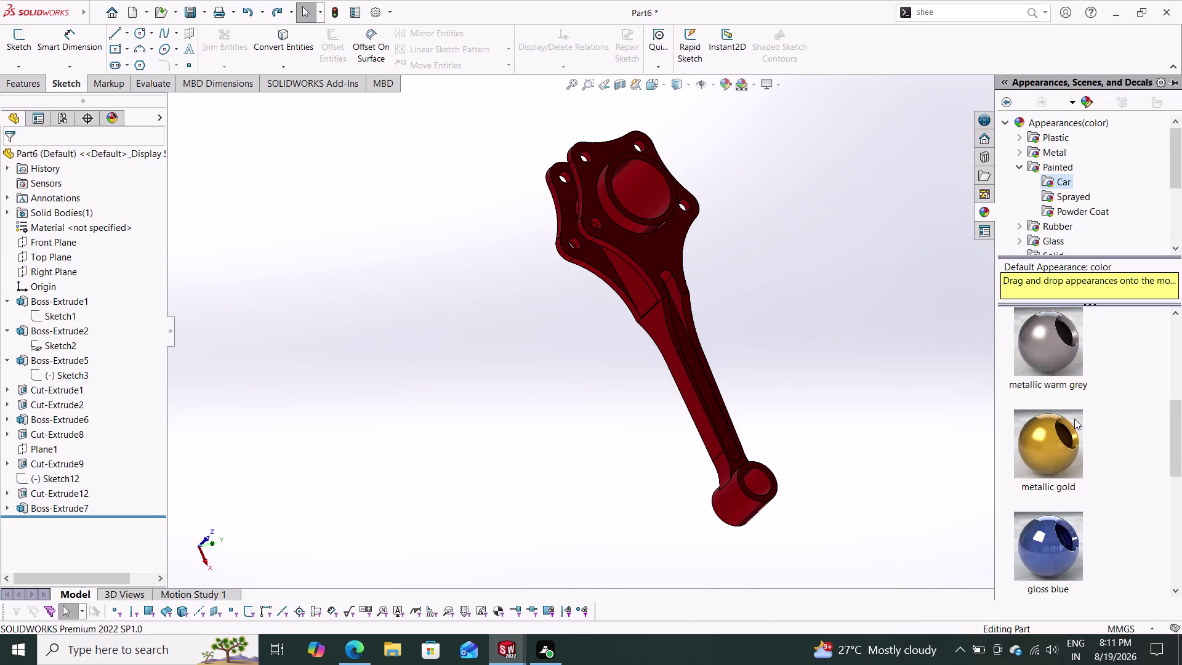
scroll(up, 3)
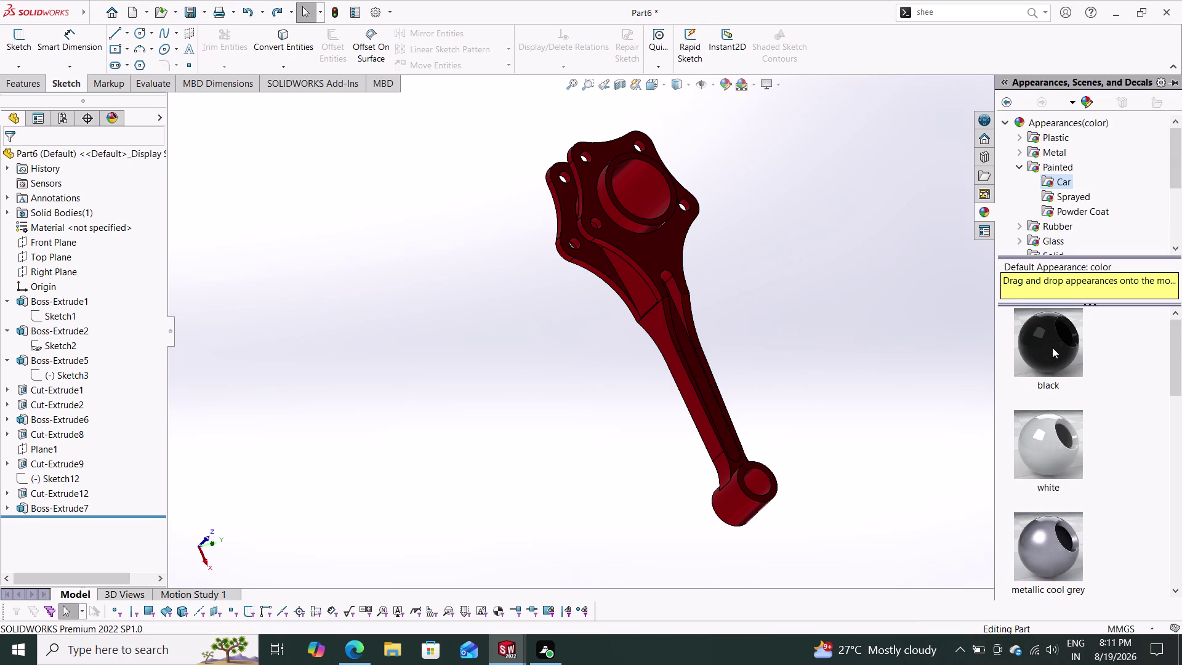
drag(1050, 337, 698, 315)
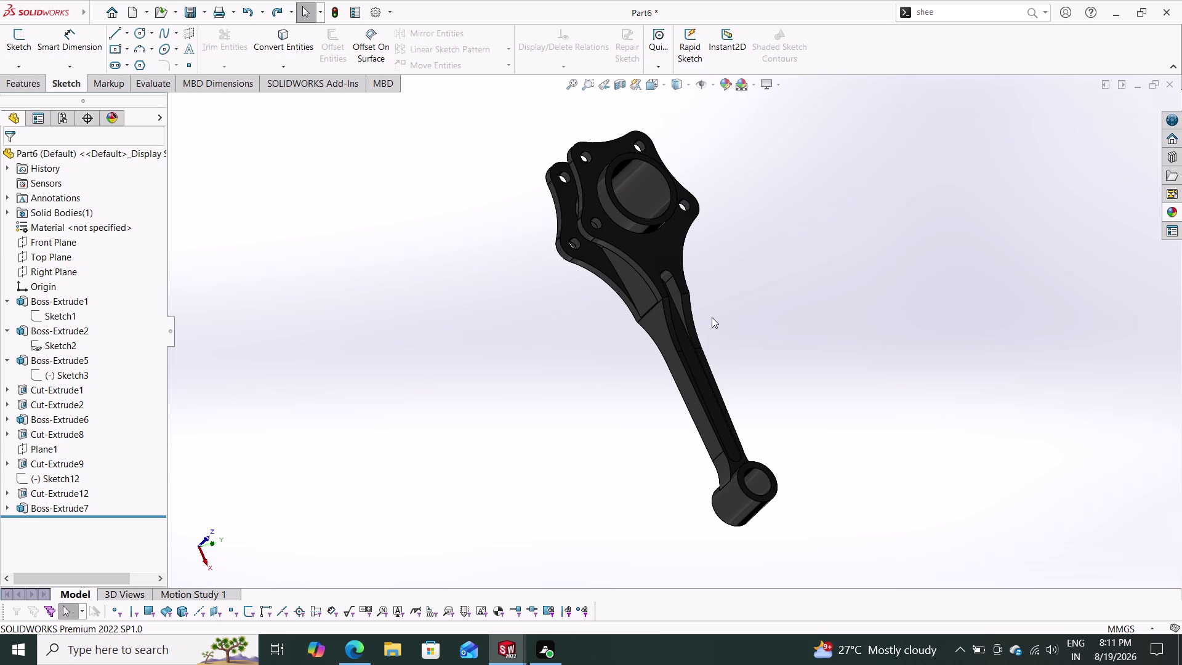
Drag a light metallic grey swatch onto the rod to replace the black finish.
middle_drag(764, 320, 903, 397)
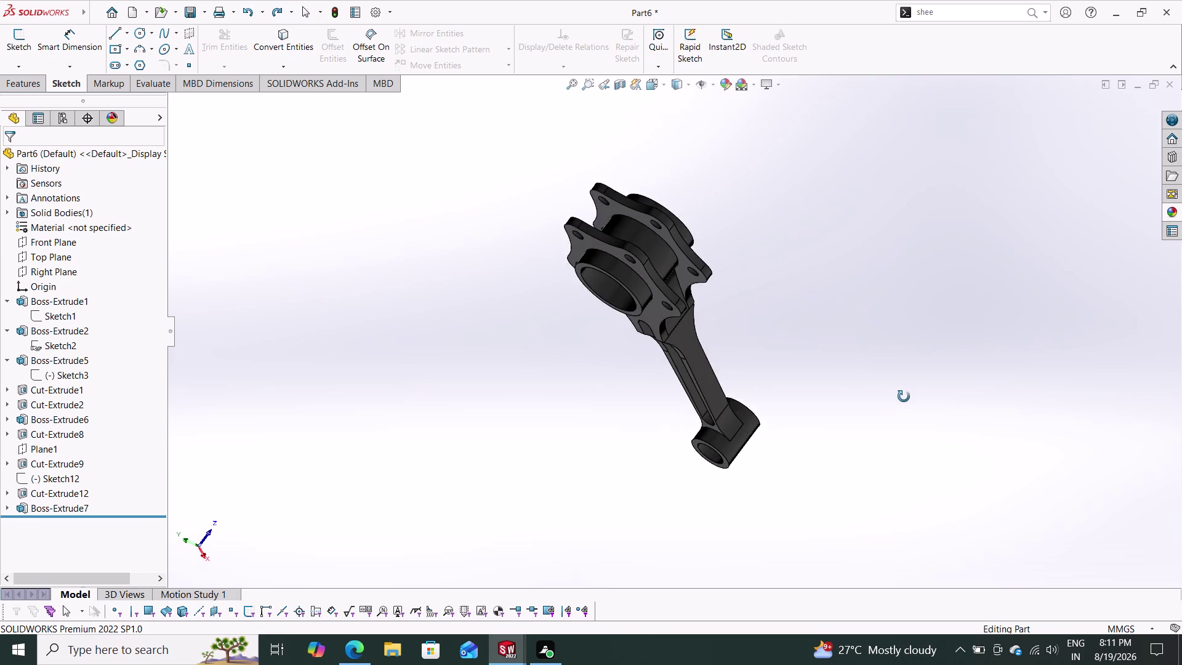
middle_drag(903, 396, 766, 448)
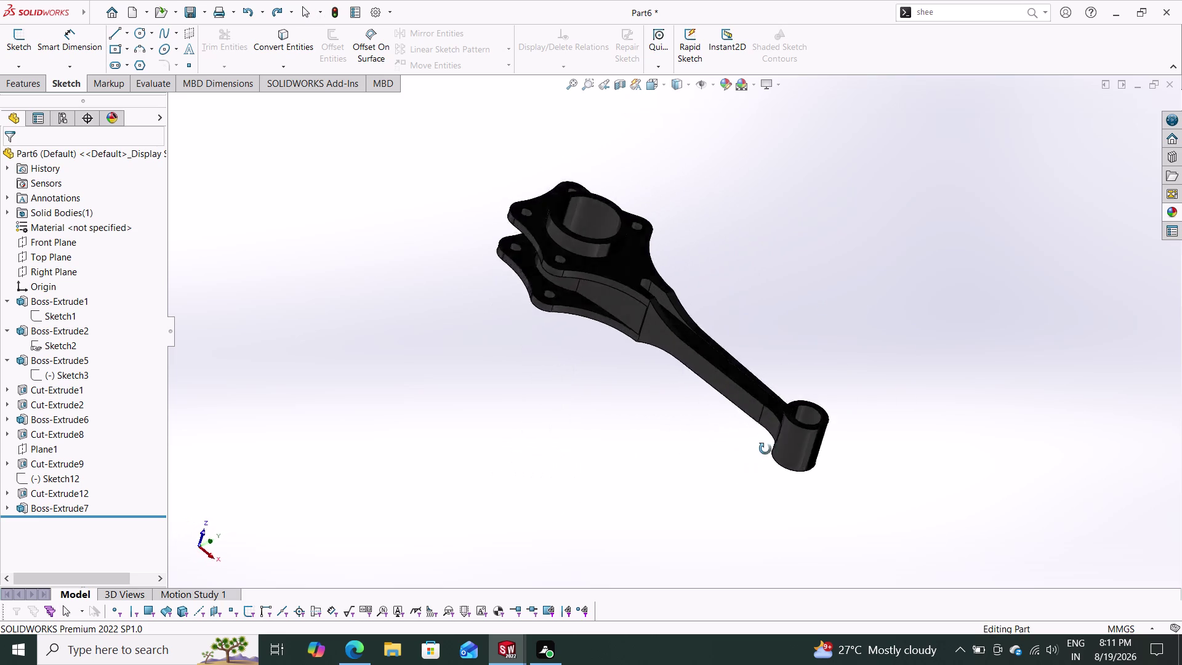
middle_drag(765, 449, 758, 380)
click(748, 85)
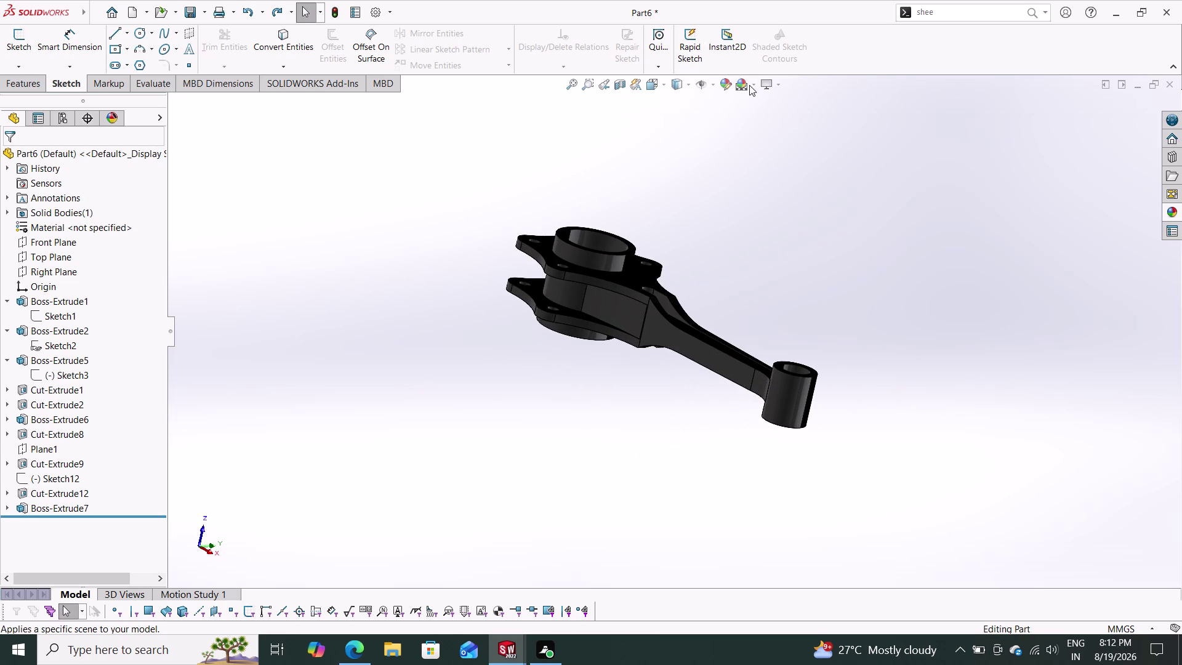
click(751, 85)
click(766, 119)
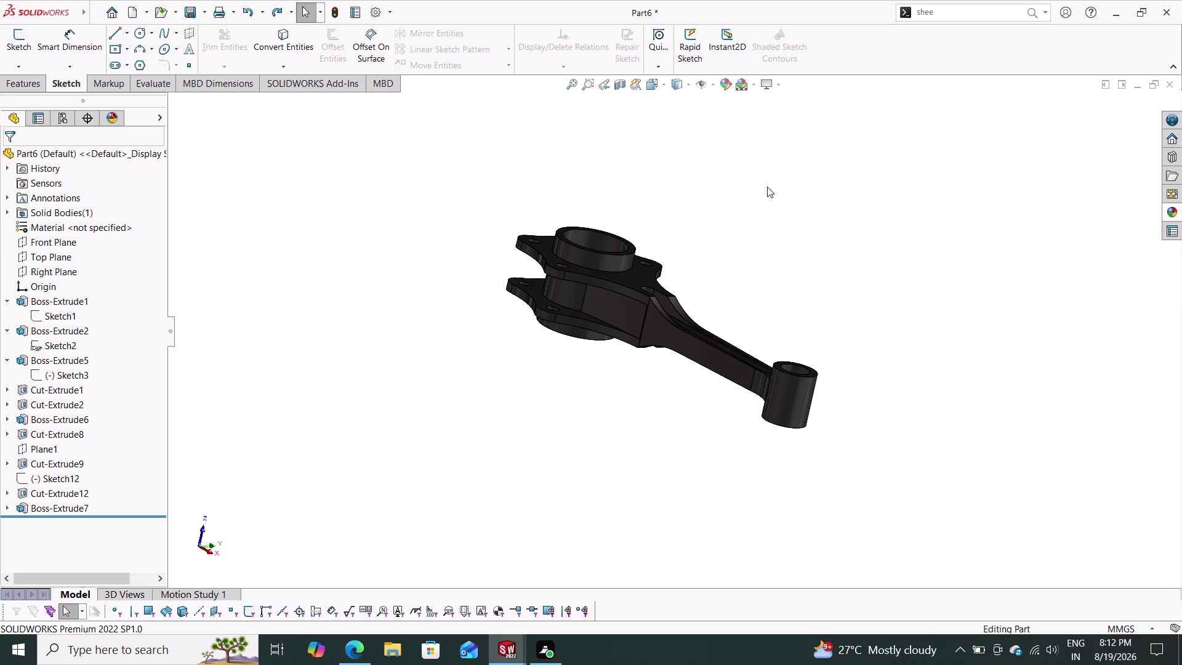
middle_drag(765, 200, 631, 270)
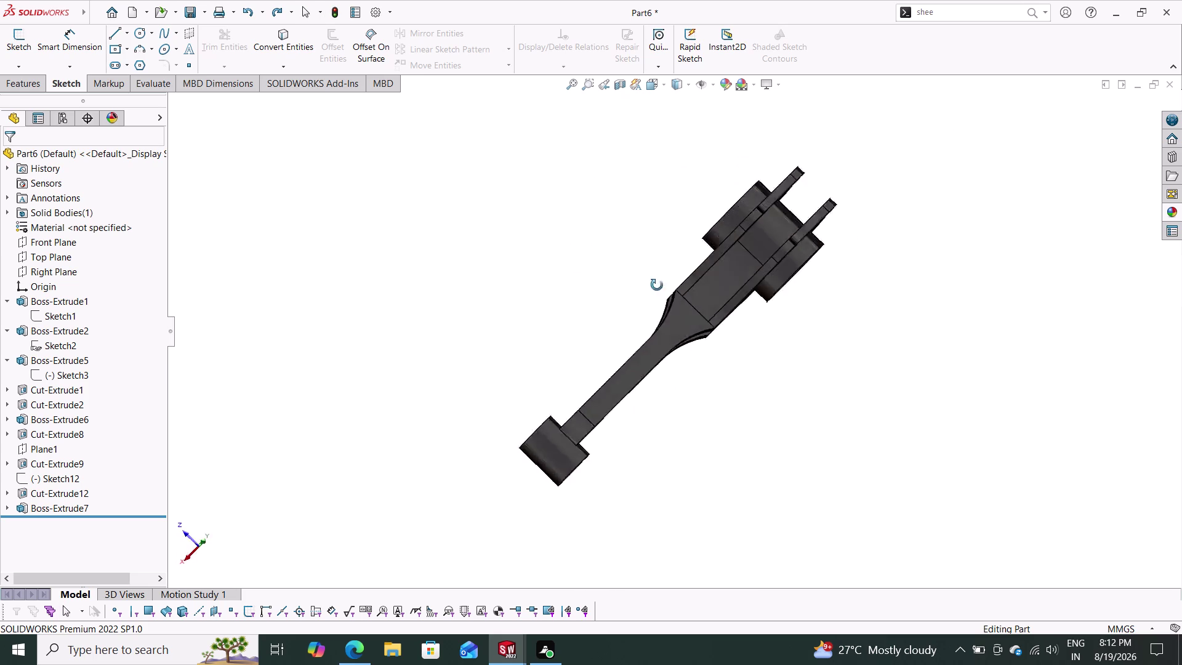
middle_drag(630, 269, 853, 252)
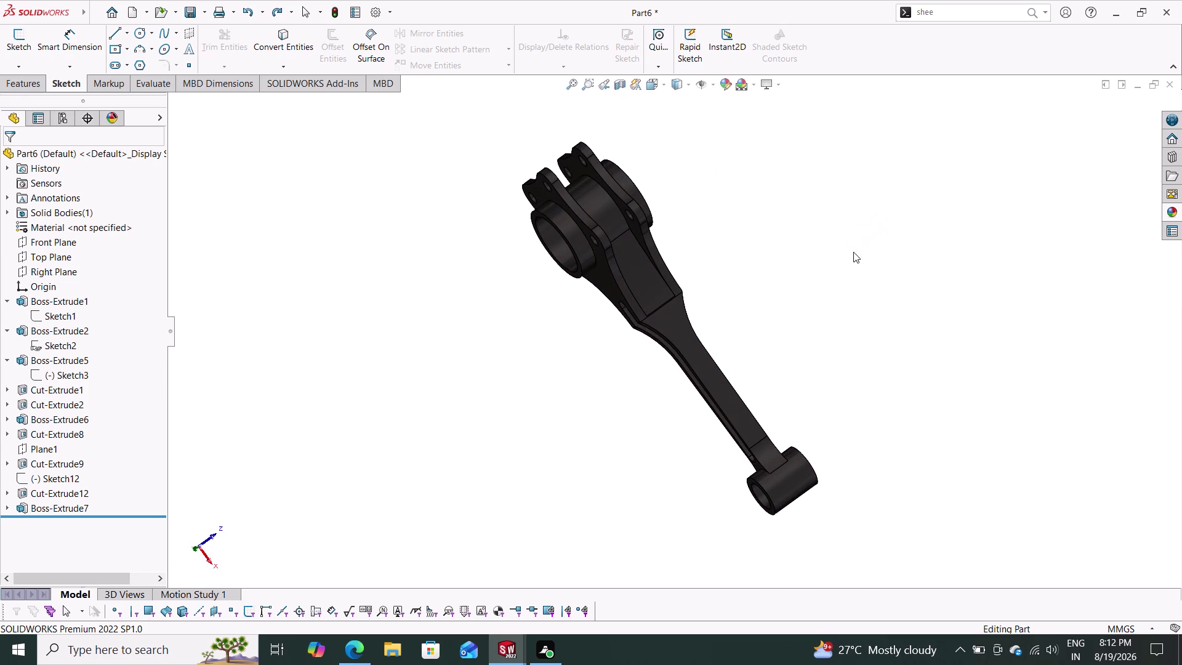
click(1168, 211)
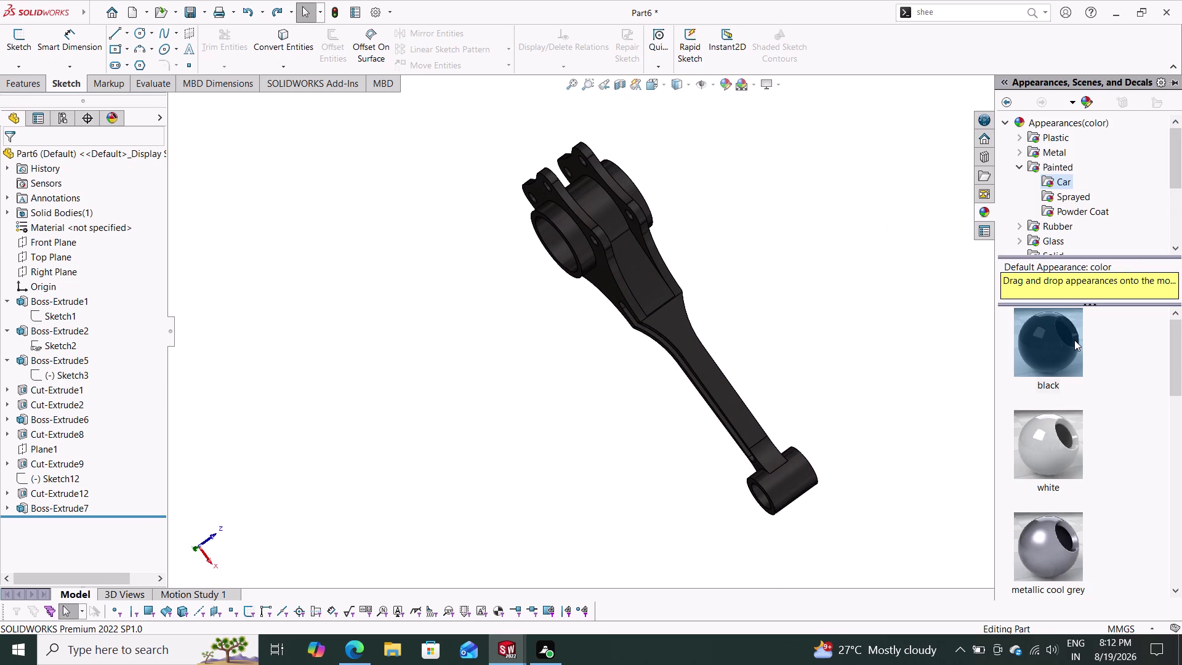
scroll(up, 3)
scroll(down, 3)
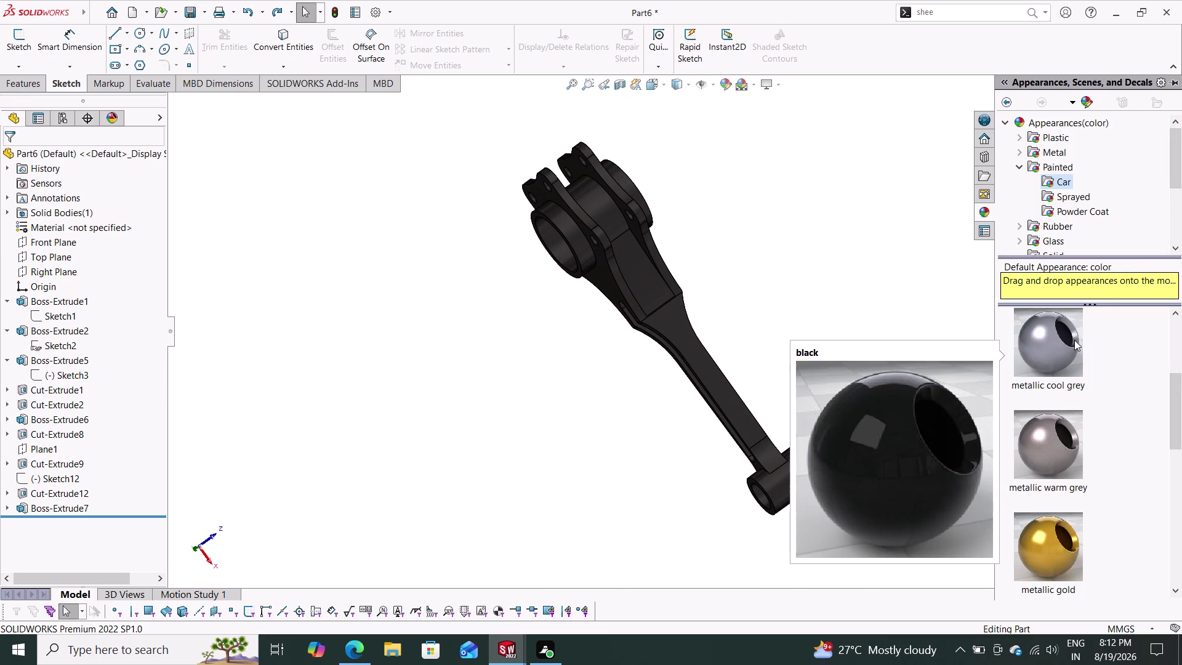
drag(1058, 345, 690, 312)
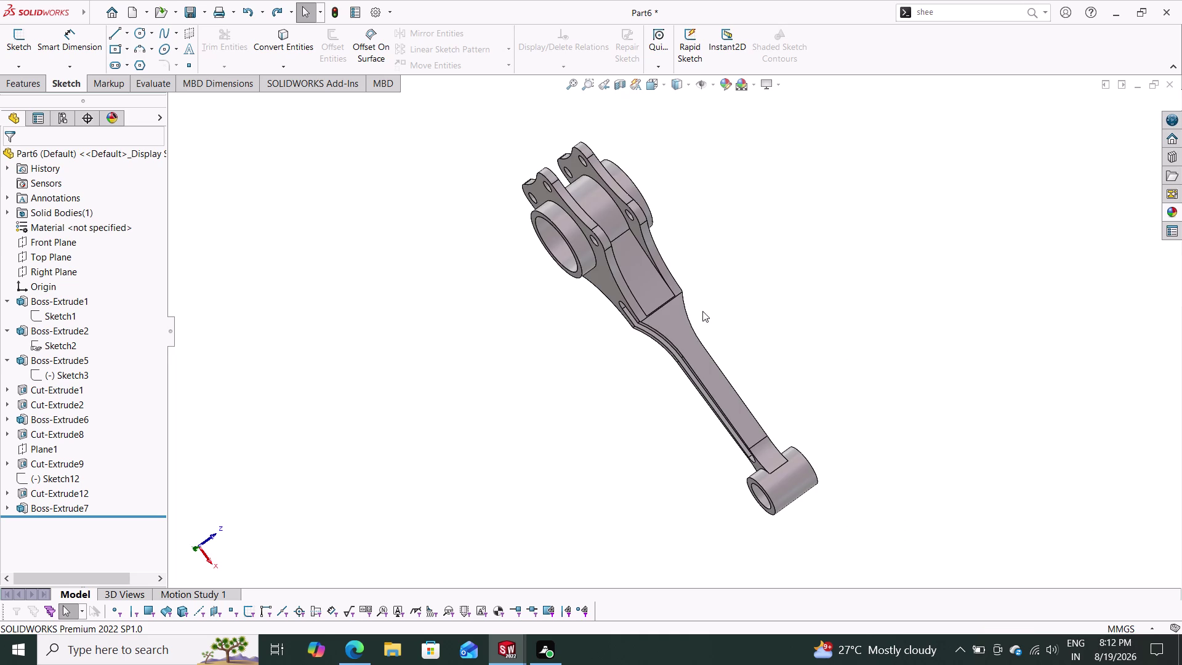
middle_drag(788, 296, 807, 224)
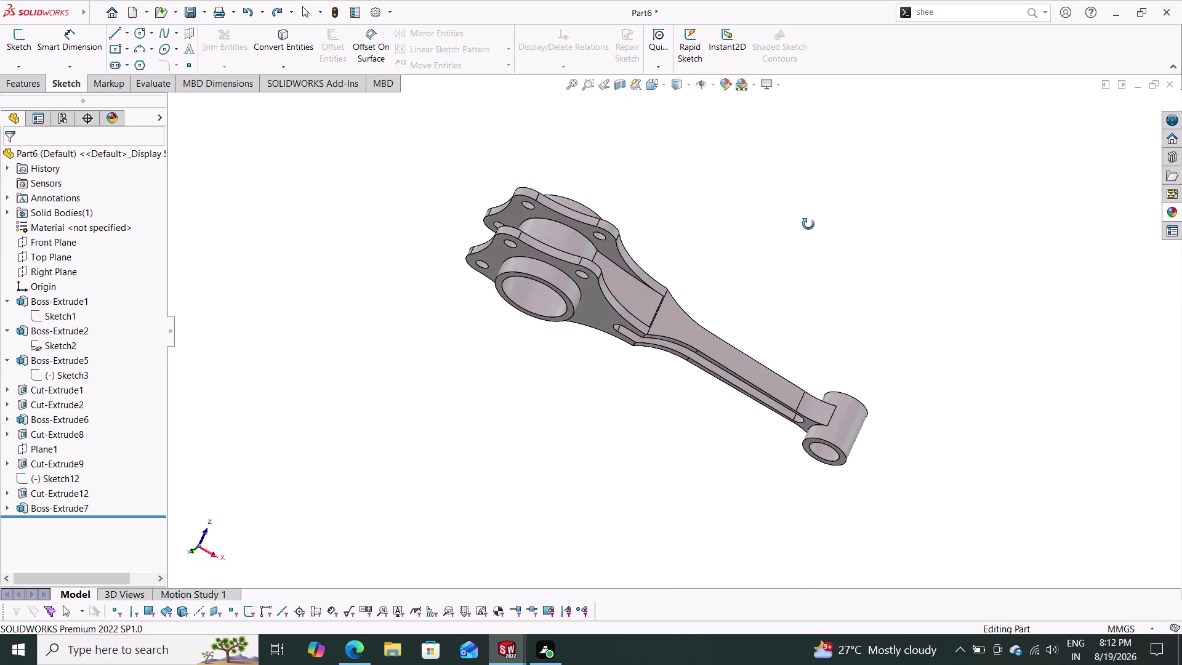
Orbit the grey connecting rod to view it from two angles, then show the save options.
middle_drag(807, 224, 724, 385)
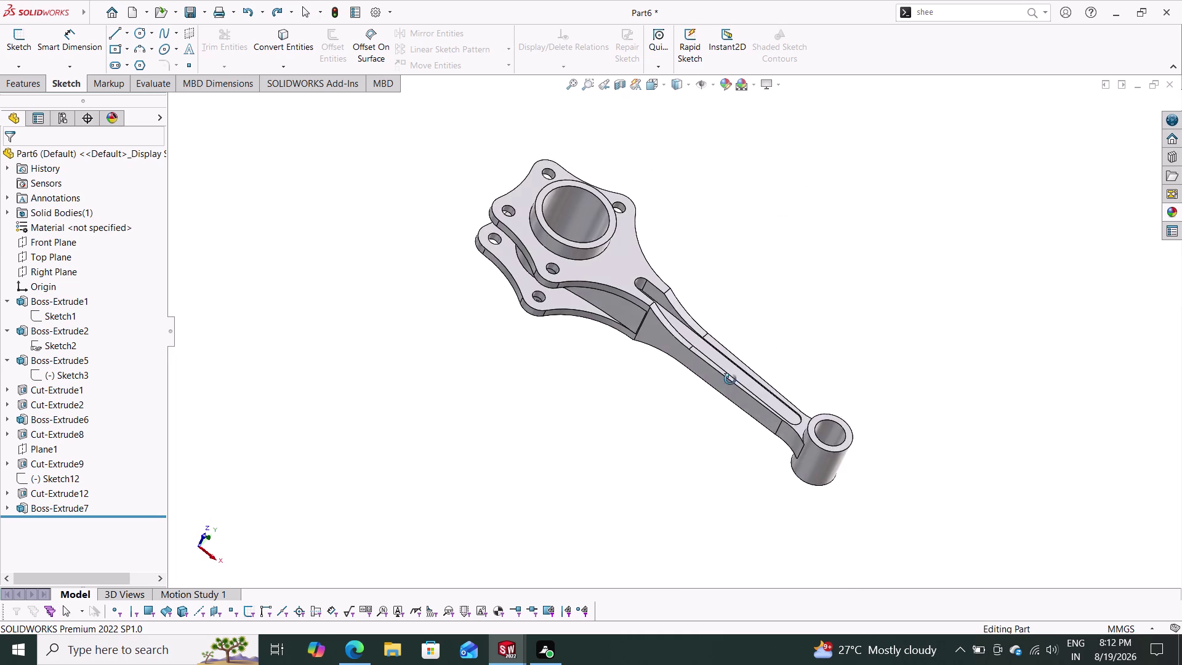
middle_drag(723, 384, 802, 290)
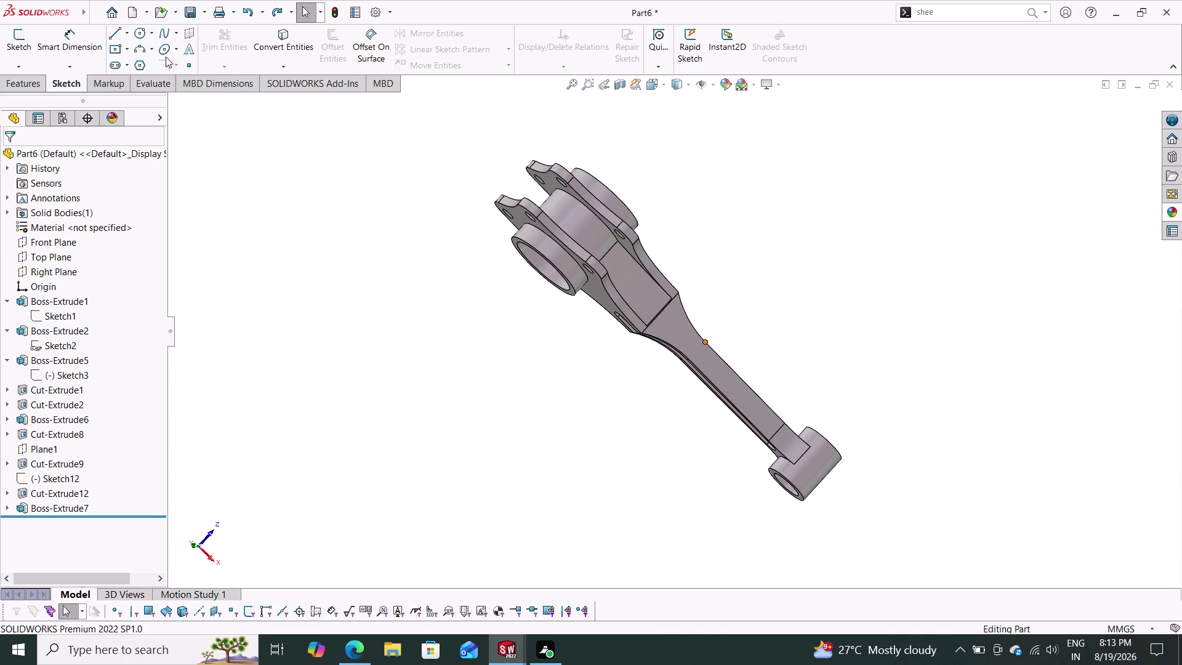
click(203, 13)
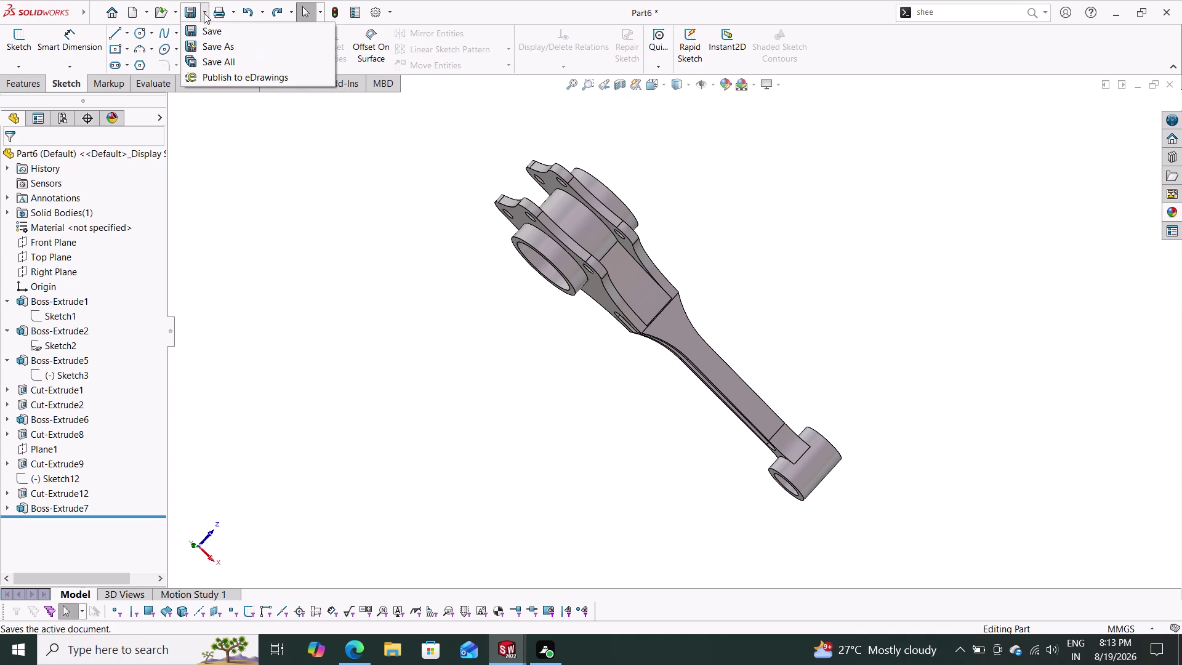
Save Part6 with Save As under the file name 'master rod' in the radial engine folder.
click(219, 44)
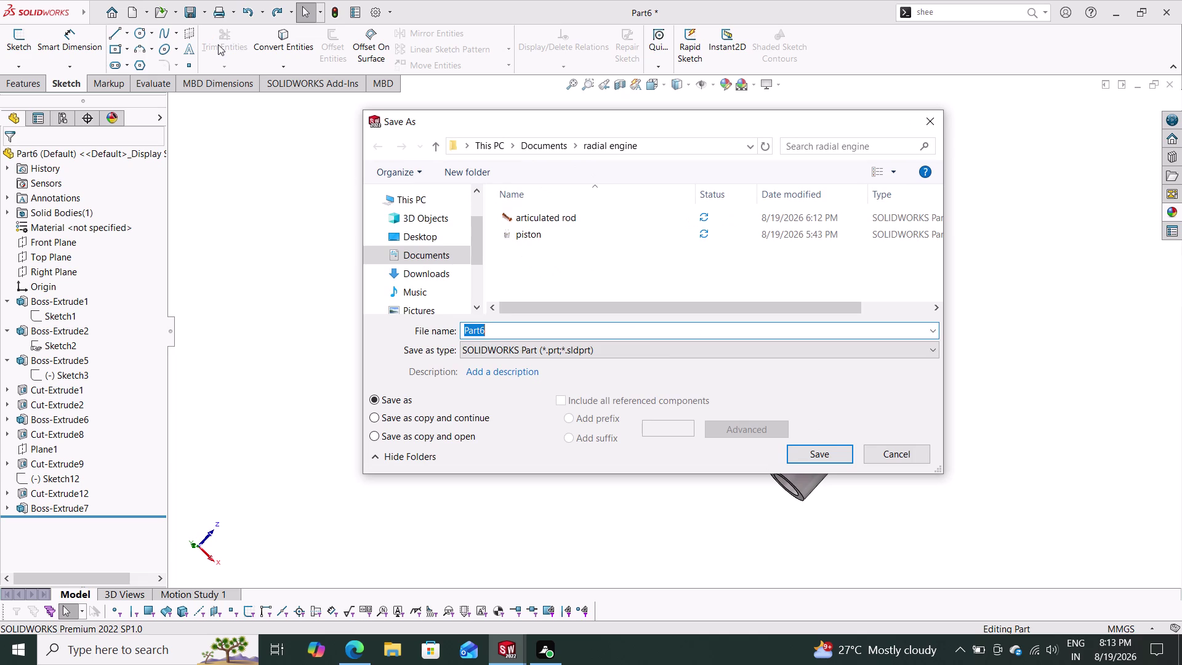
text(maste)
text(r rod)
click(822, 453)
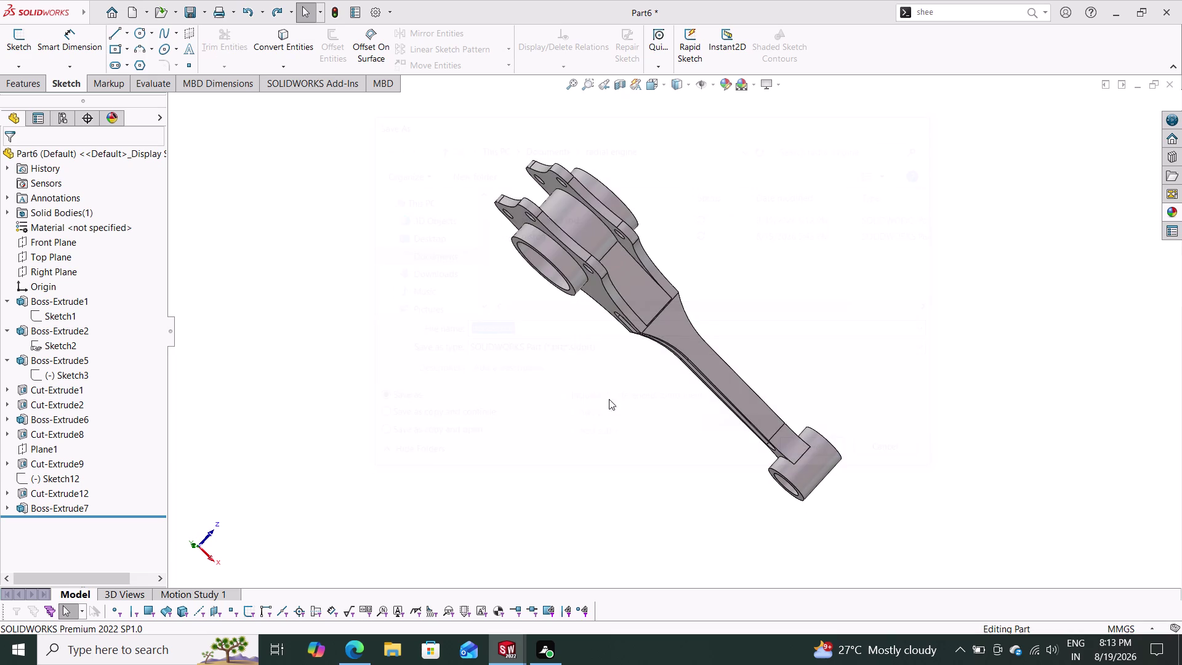
click(136, 9)
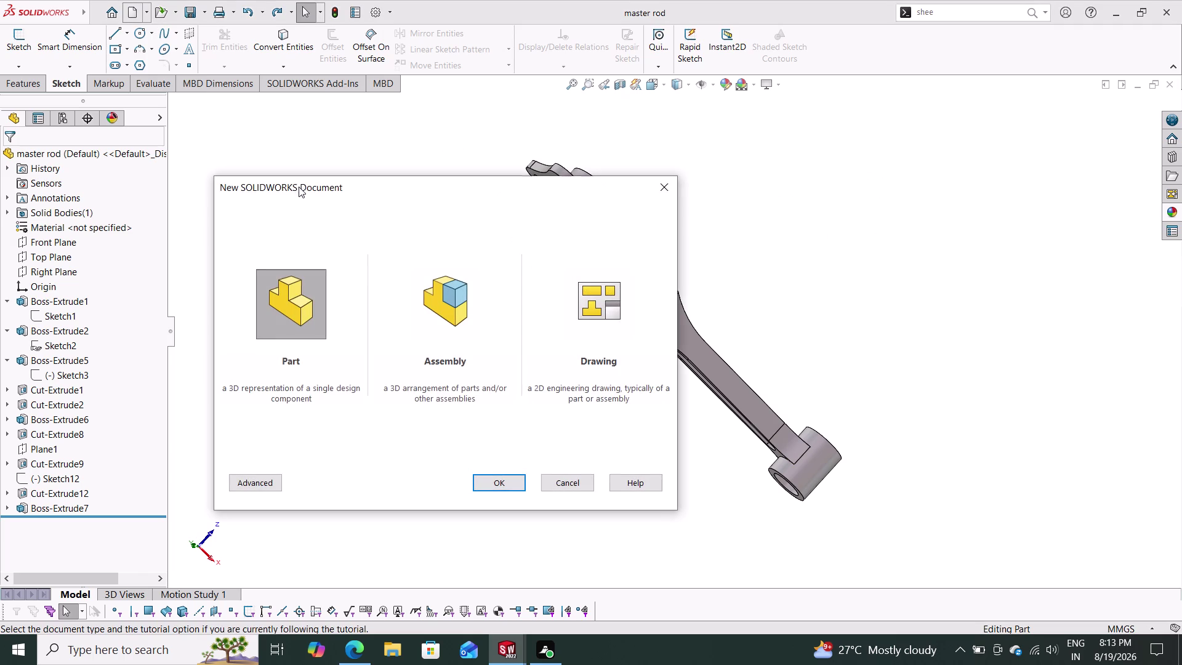
Create Part7 and open Sketch2 on the Top Plane, abandoning an initial Front Plane sketch.
click(495, 477)
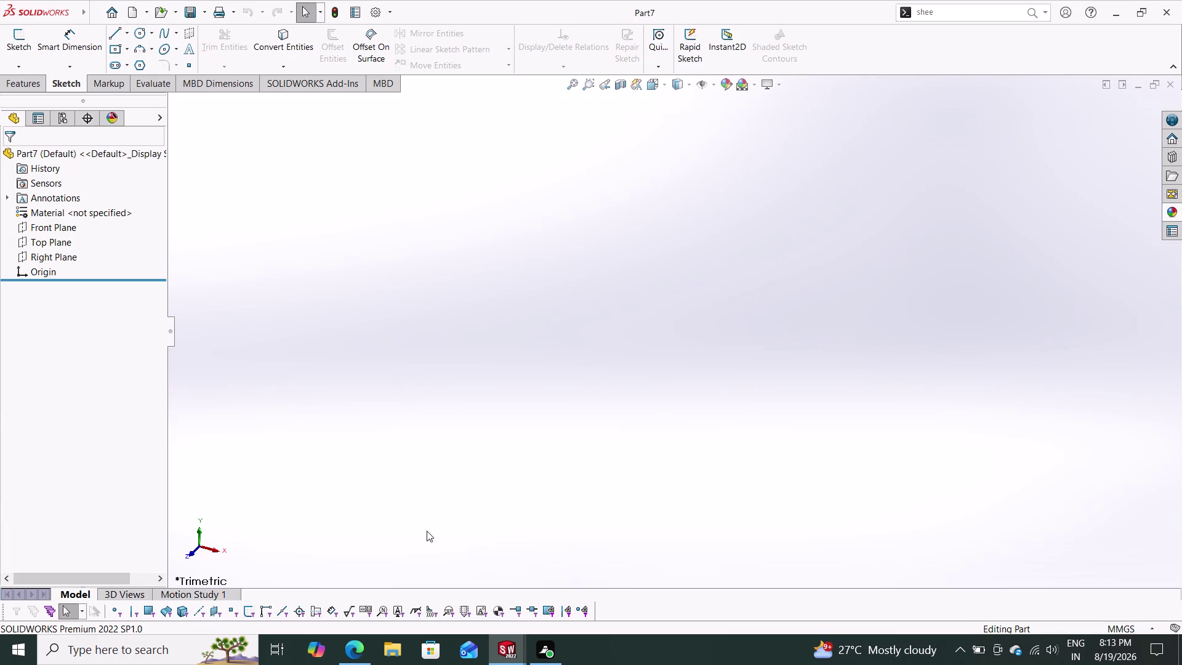
click(58, 222)
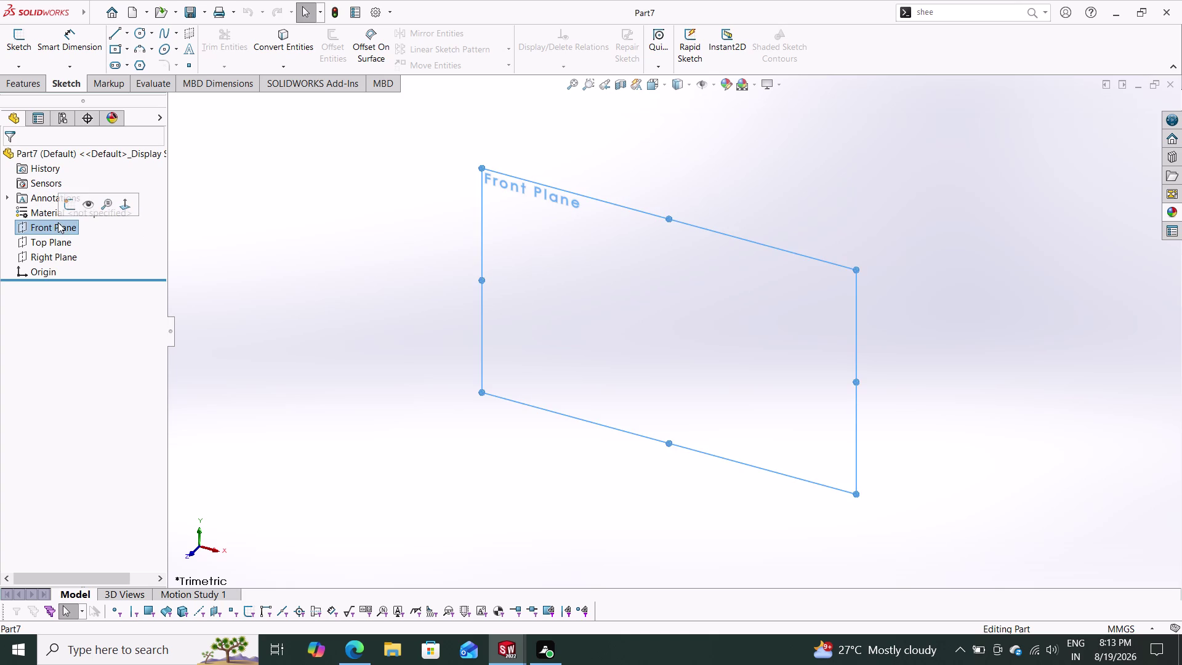
click(67, 208)
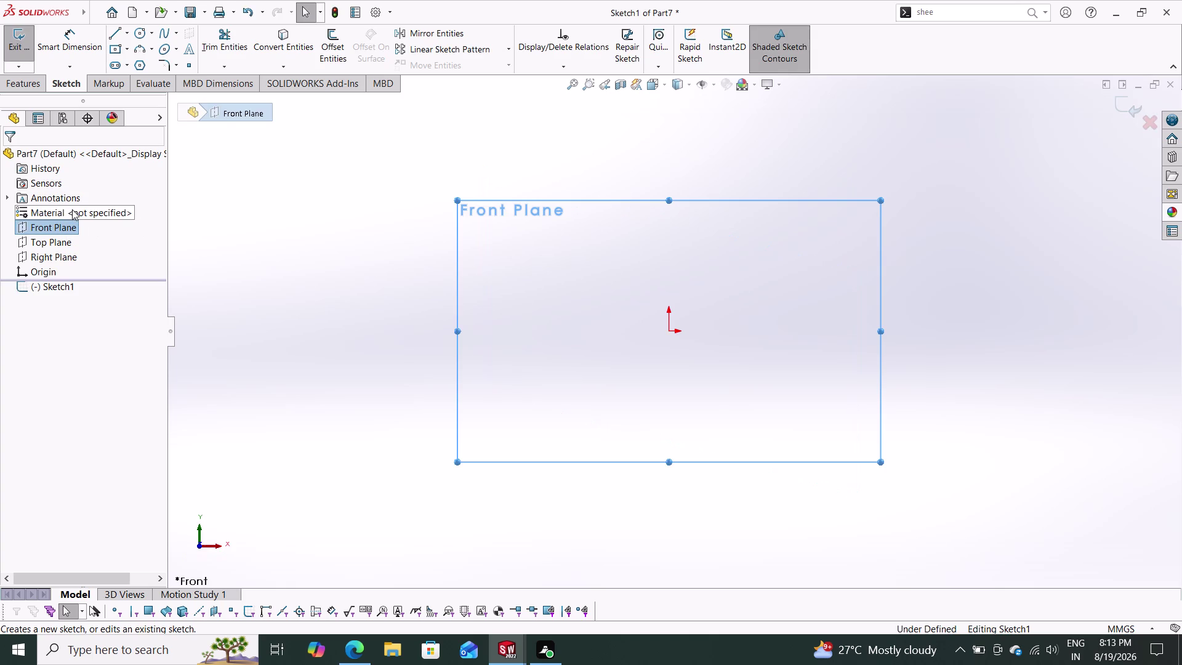
click(51, 245)
click(66, 225)
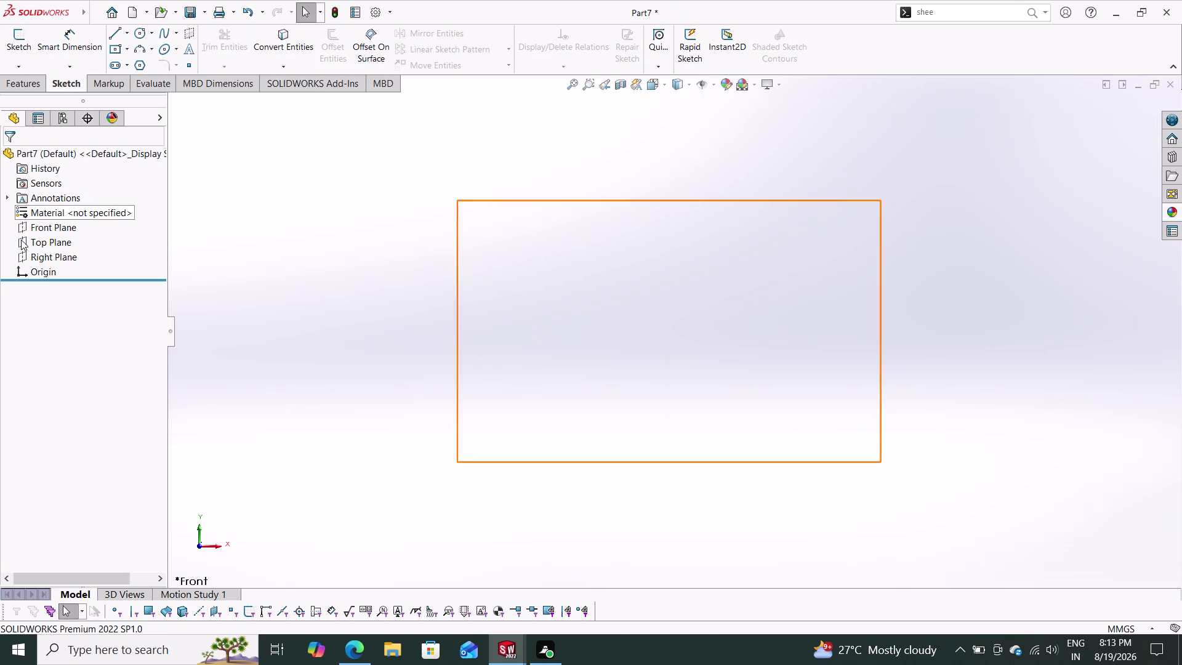
click(26, 241)
click(43, 224)
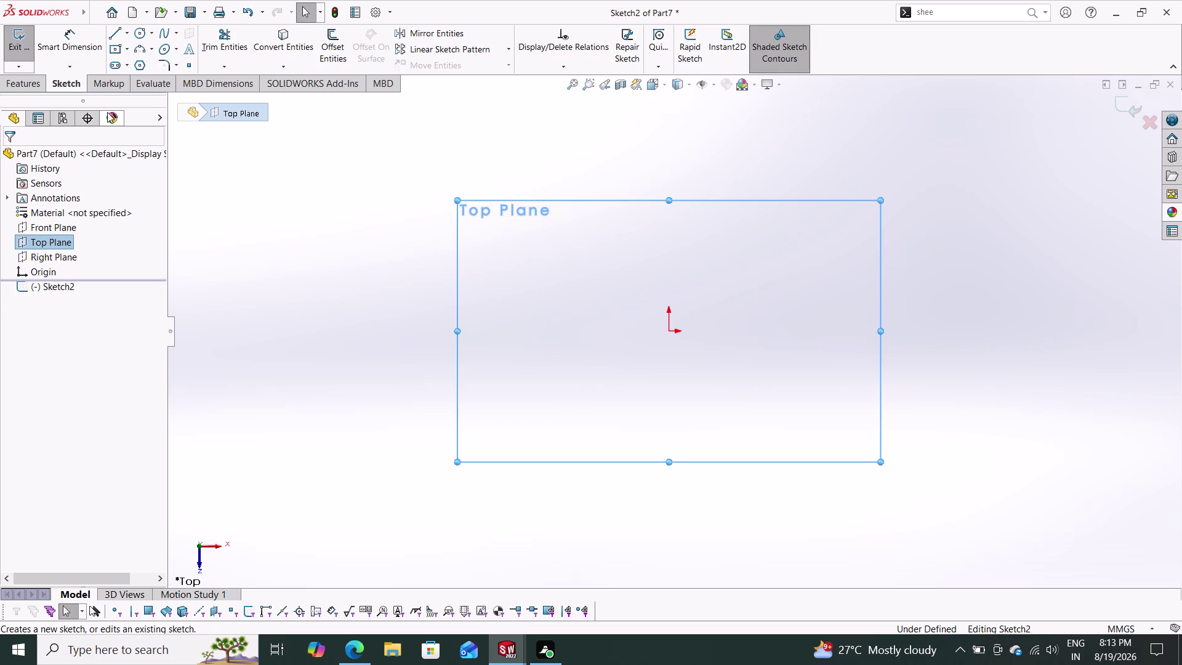
click(146, 33)
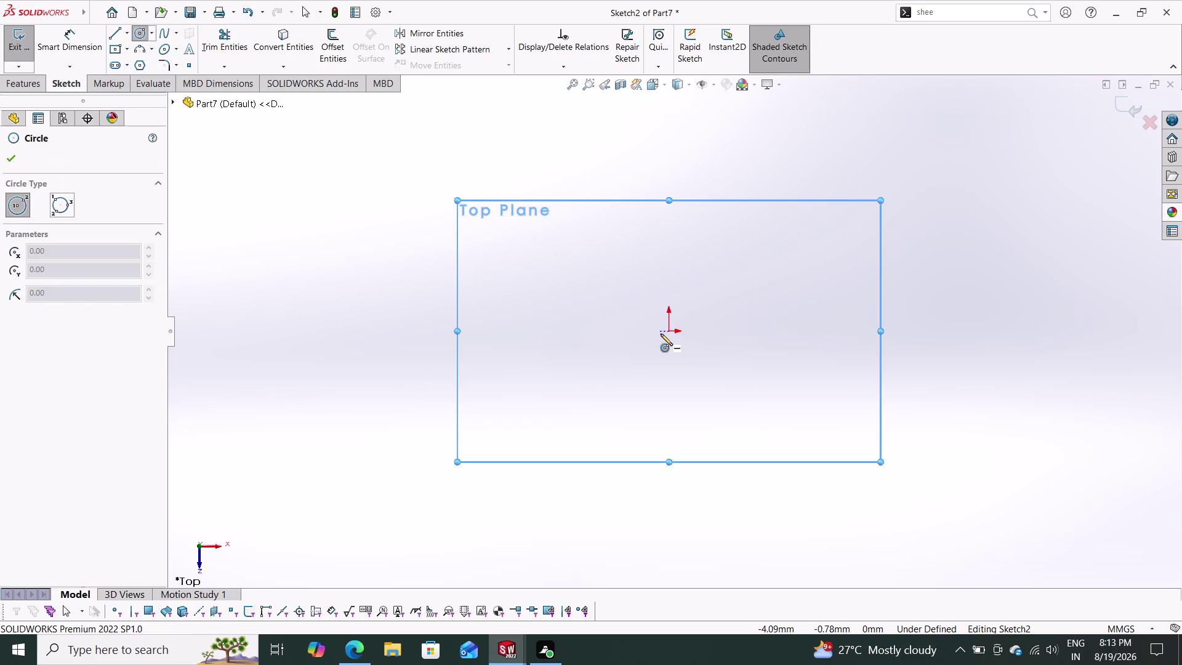
Draw two concentric circles centred on the origin, cancelling an extra circle.
click(668, 328)
click(705, 392)
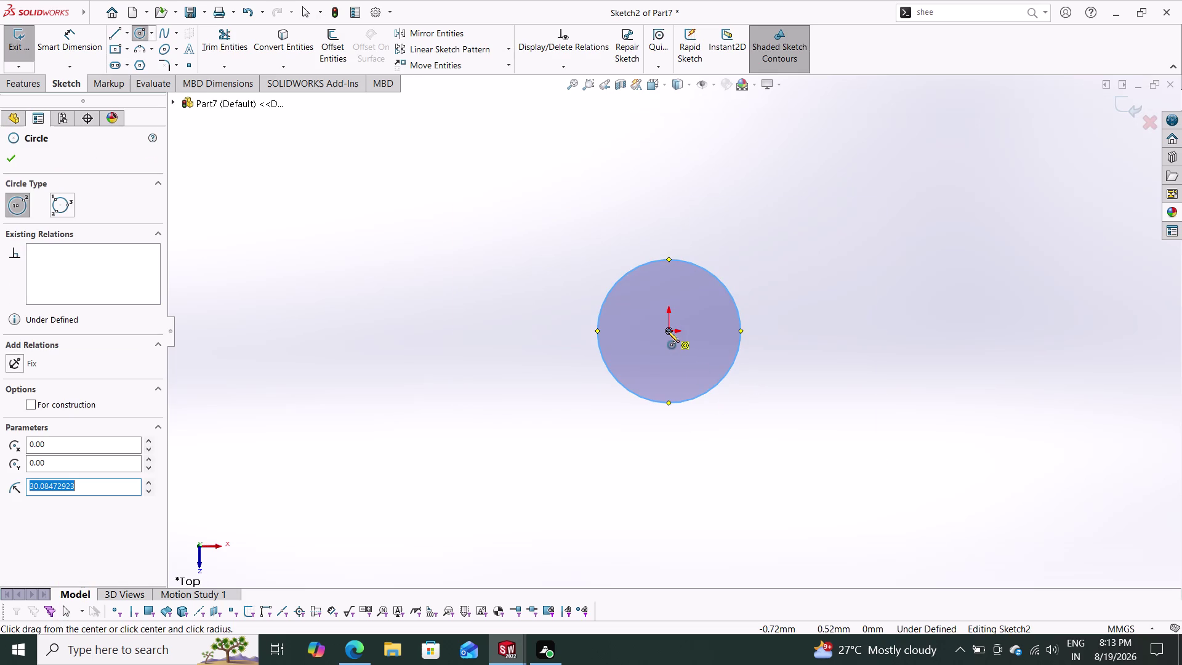
drag(668, 331, 706, 429)
click(705, 428)
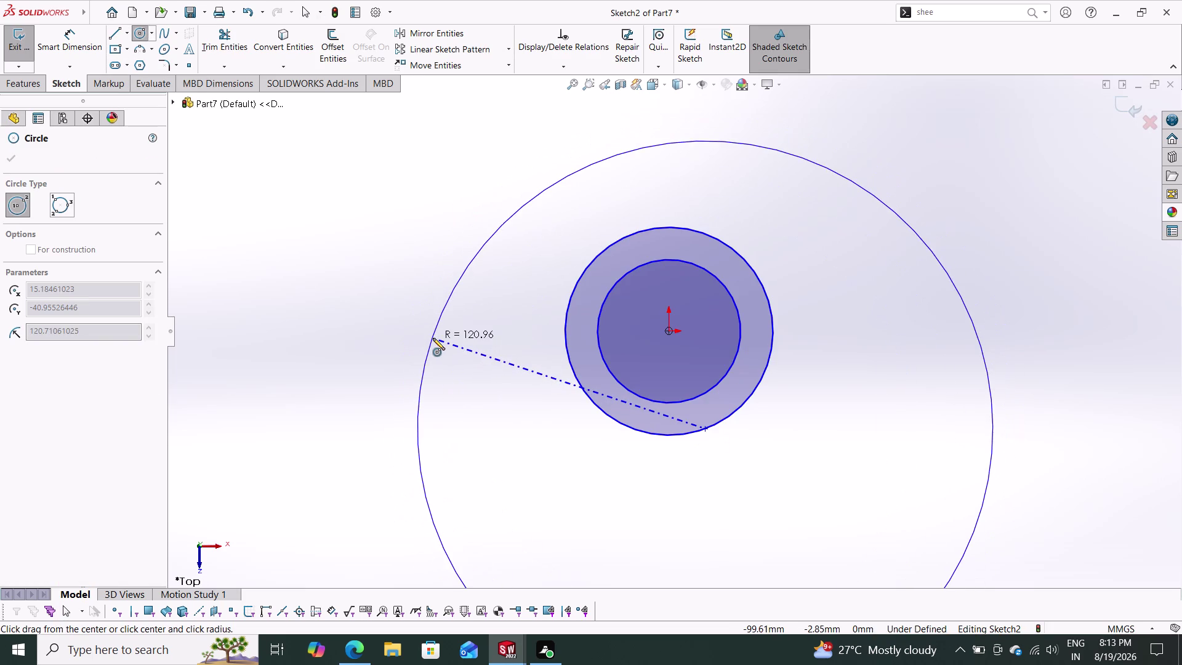
key(Escape)
drag(73, 50, 131, 70)
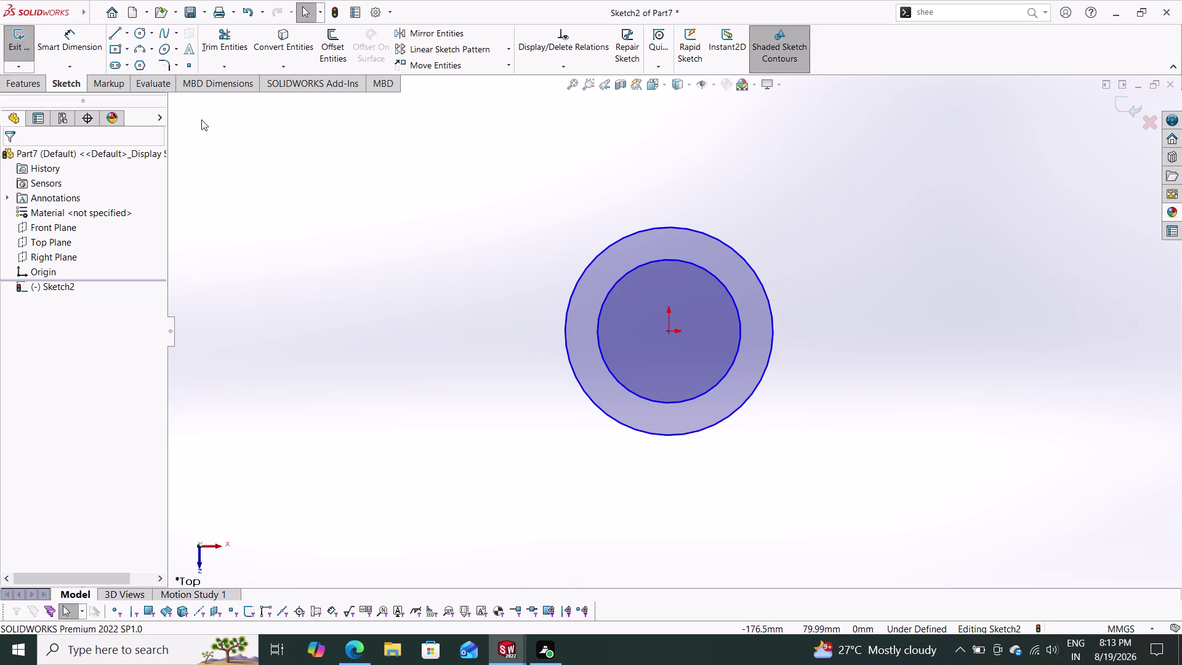
Dimension the inner circle Ø22 mm and the outer Ø24 mm, then start an Extruded Boss/Base.
click(68, 36)
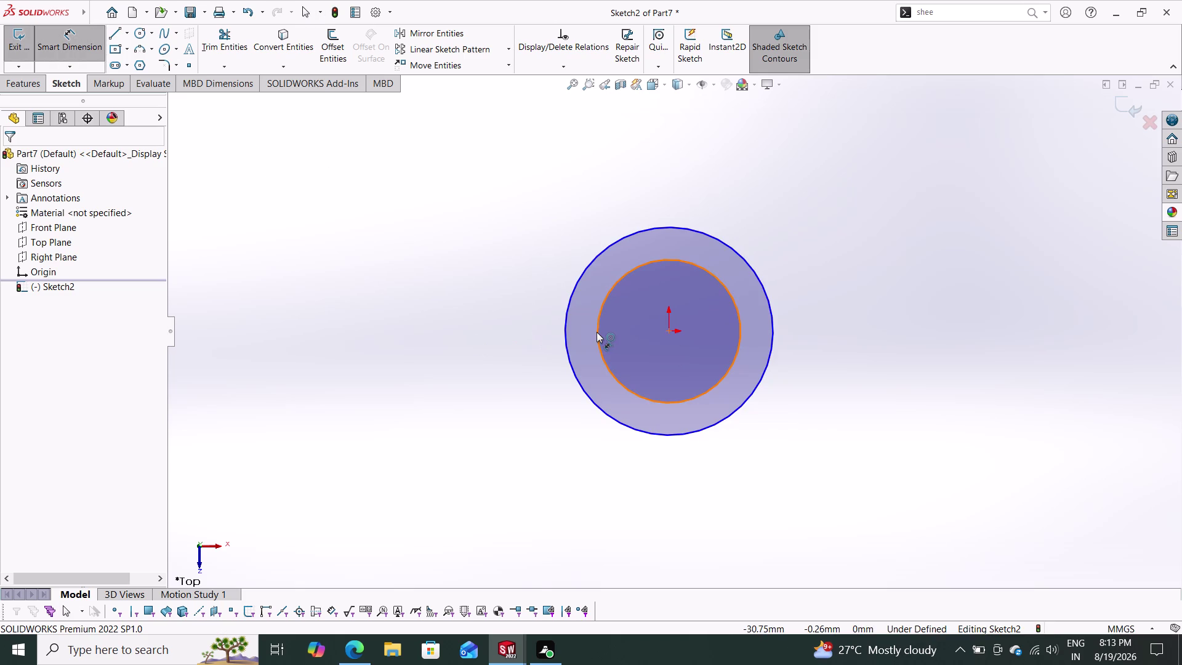
click(596, 332)
click(485, 305)
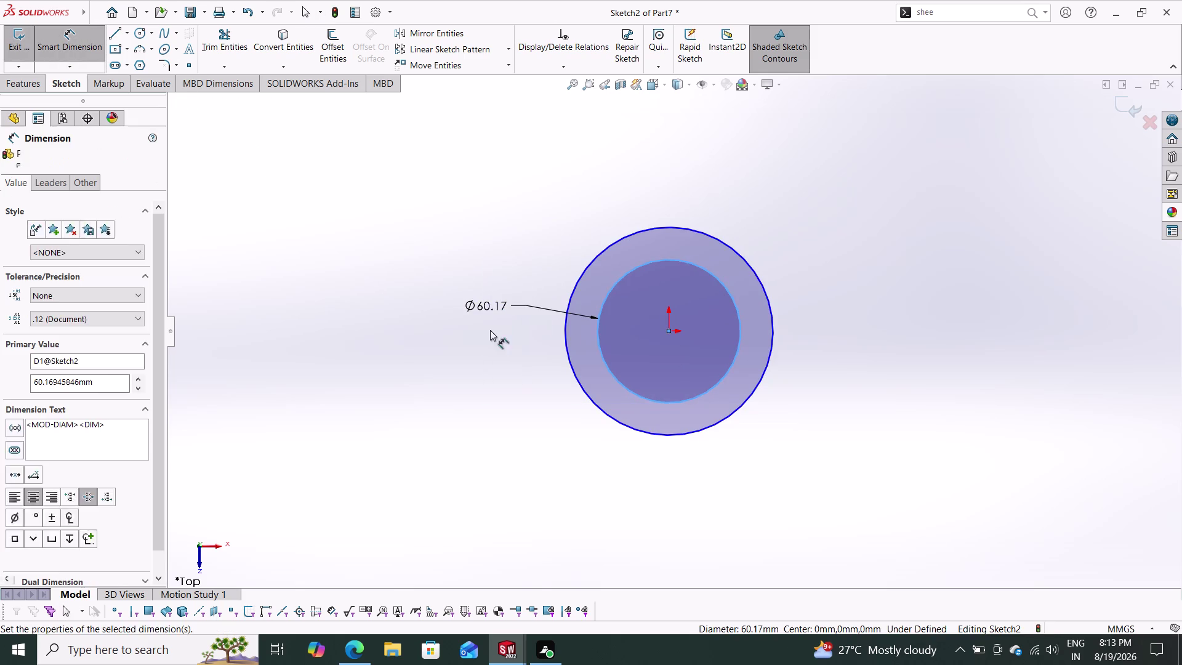
text(22)
key(Return)
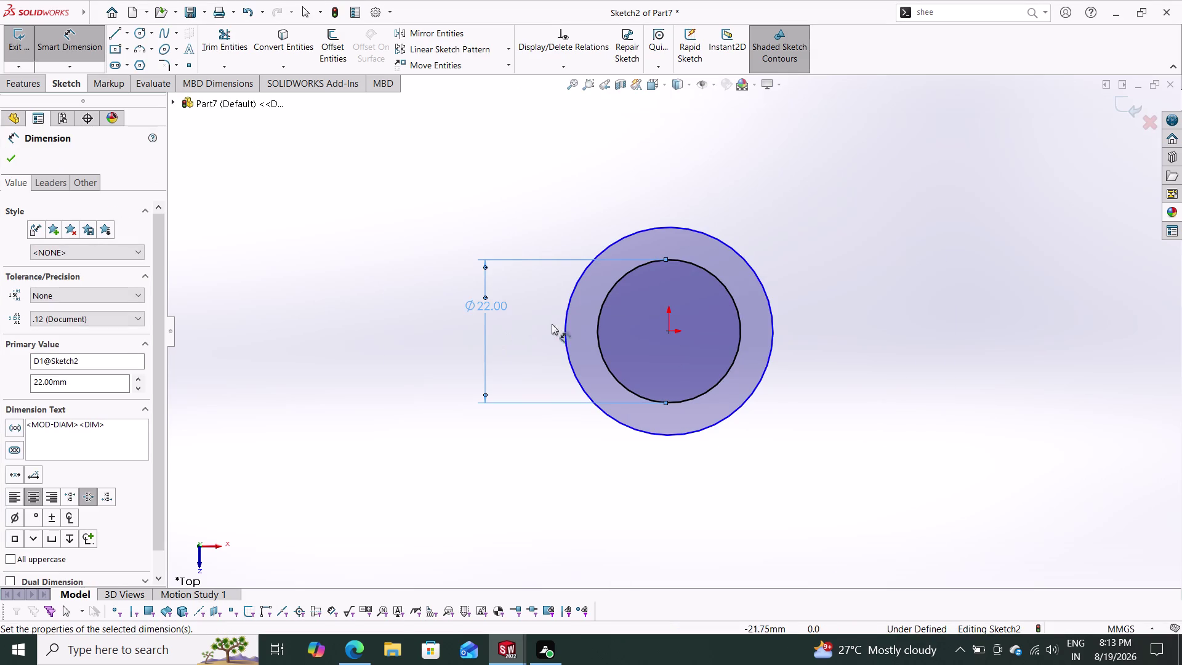
click(751, 270)
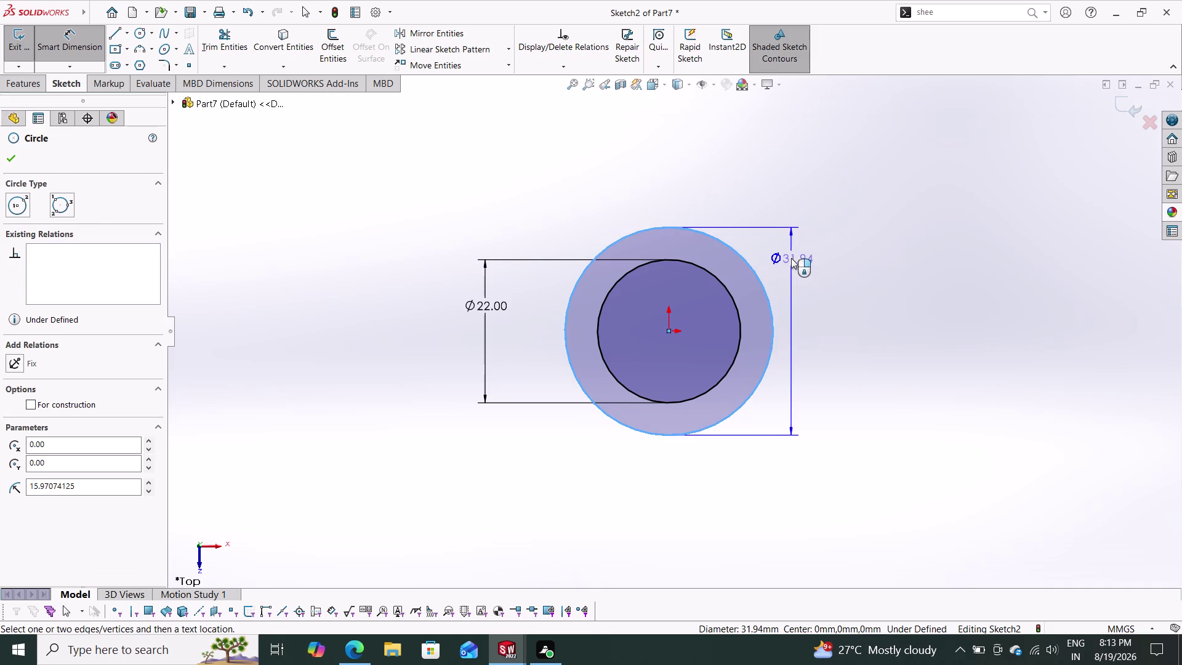
click(798, 304)
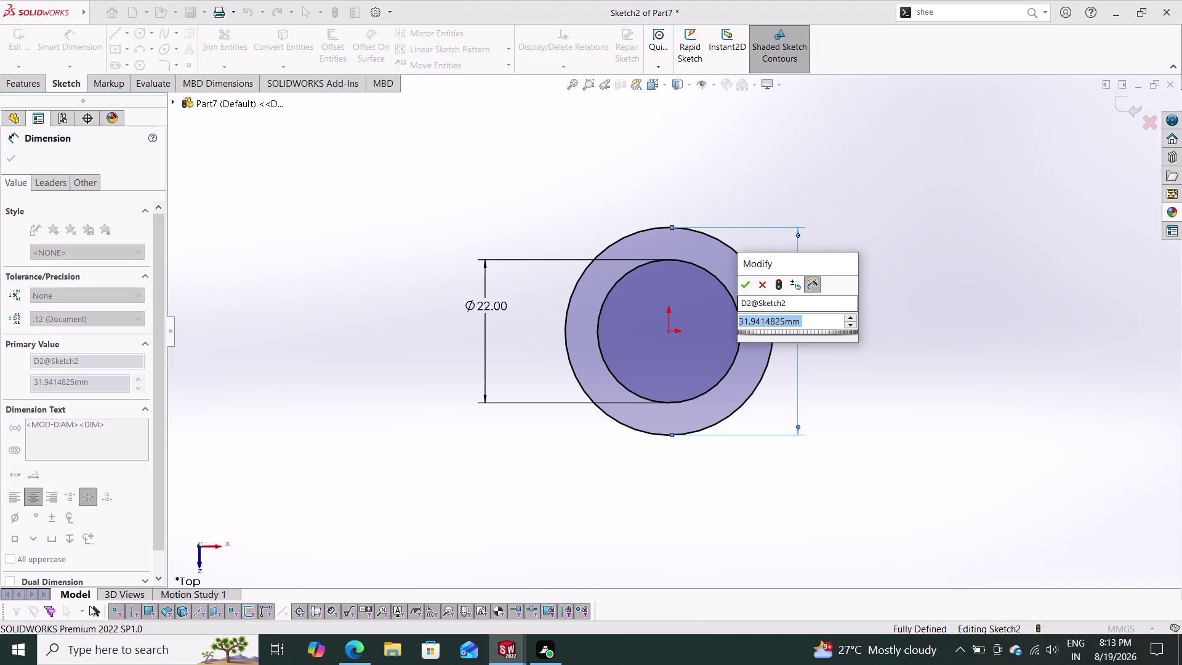
text(24)
key(Return)
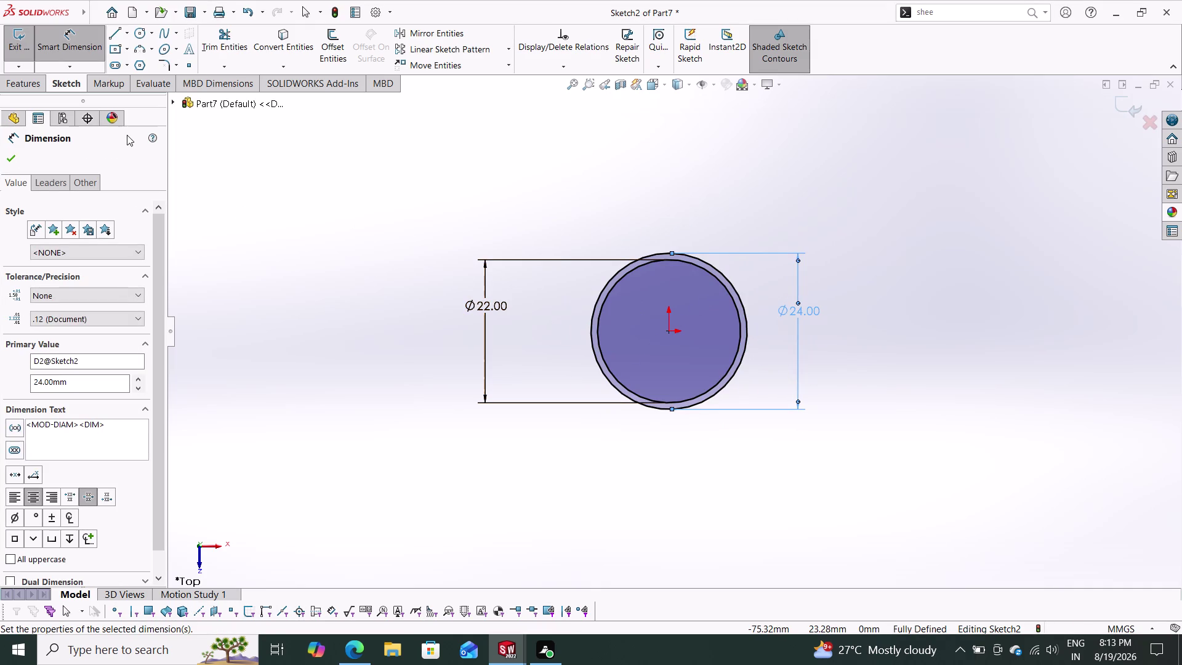
click(17, 158)
click(29, 90)
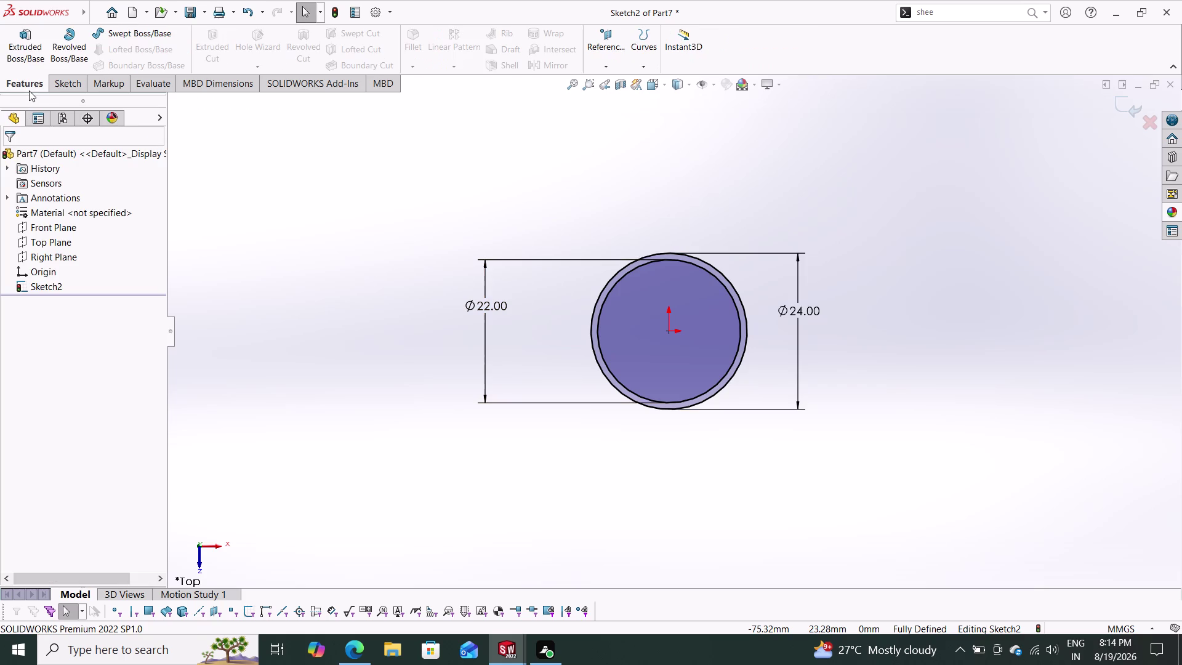
click(29, 44)
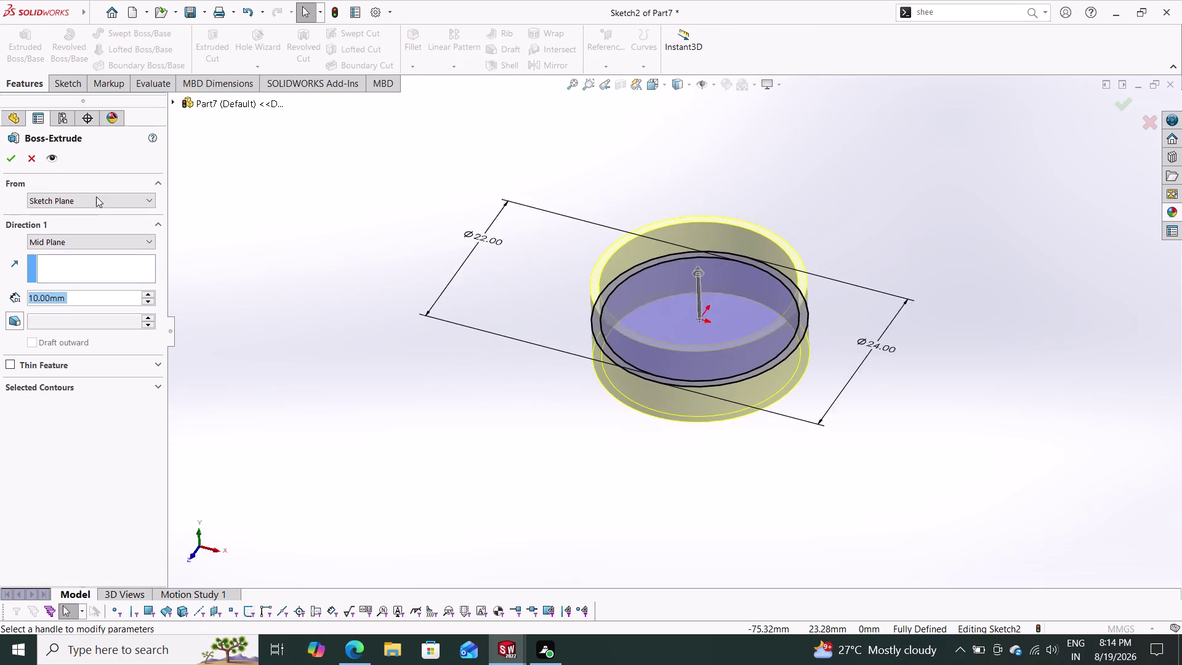
Extrude the ring sketch 42 mm with Mid Plane and accept Boss-Extrude1.
click(83, 199)
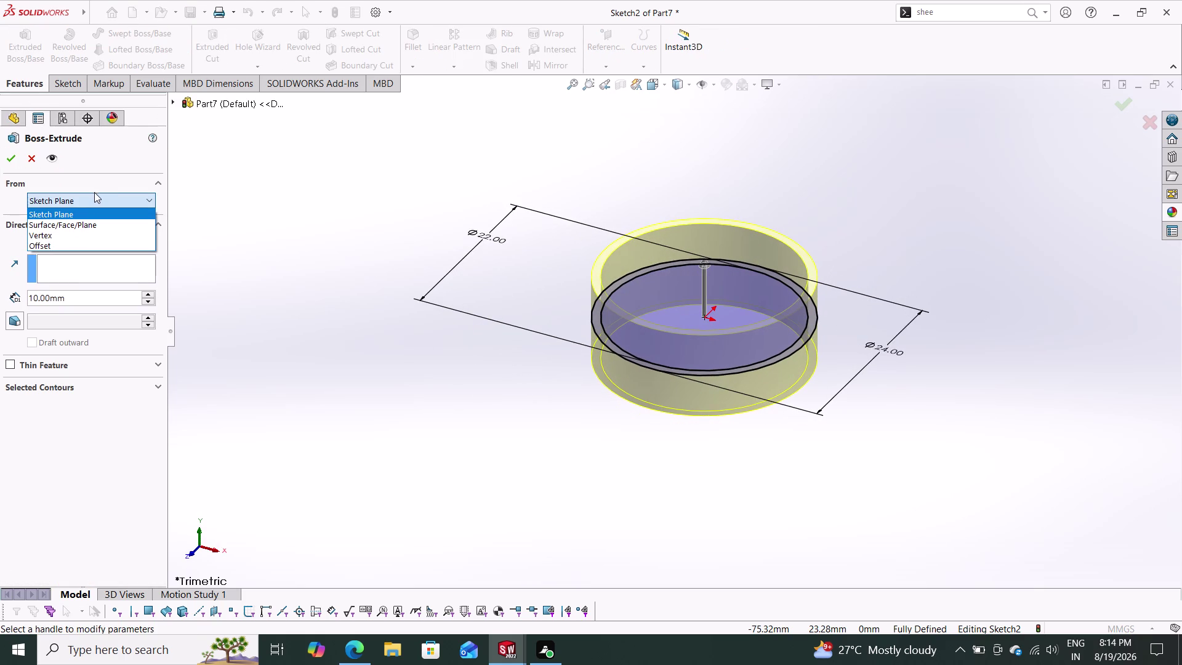
click(91, 203)
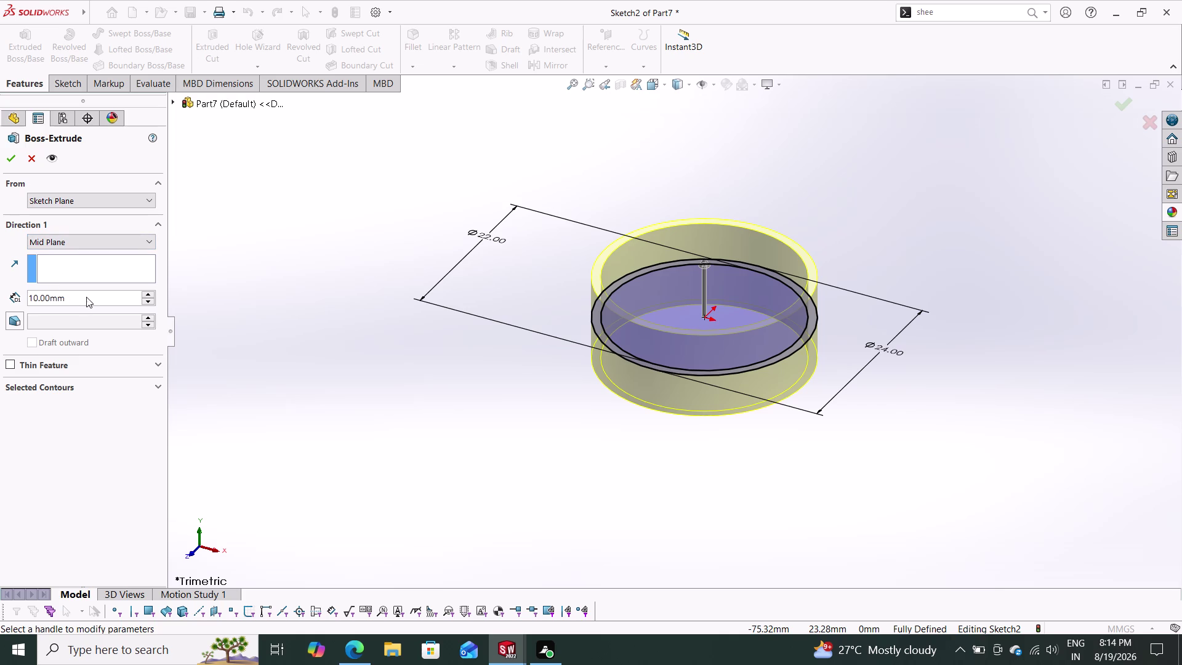
drag(80, 295, 67, 295)
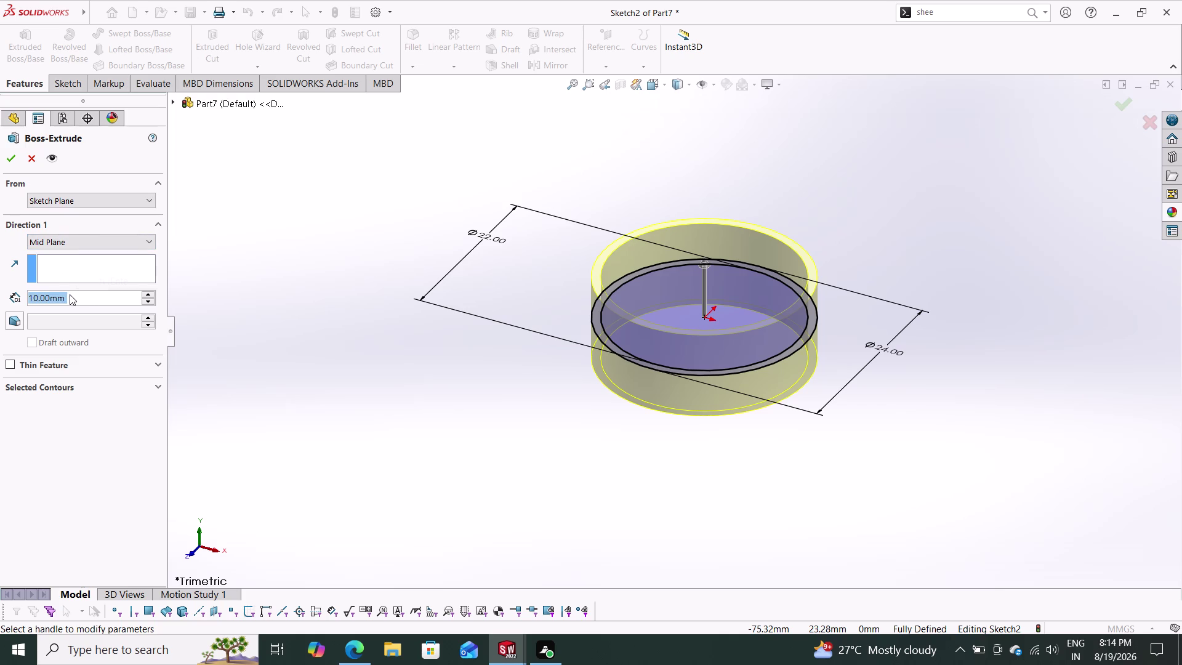
text(42)
key(Return)
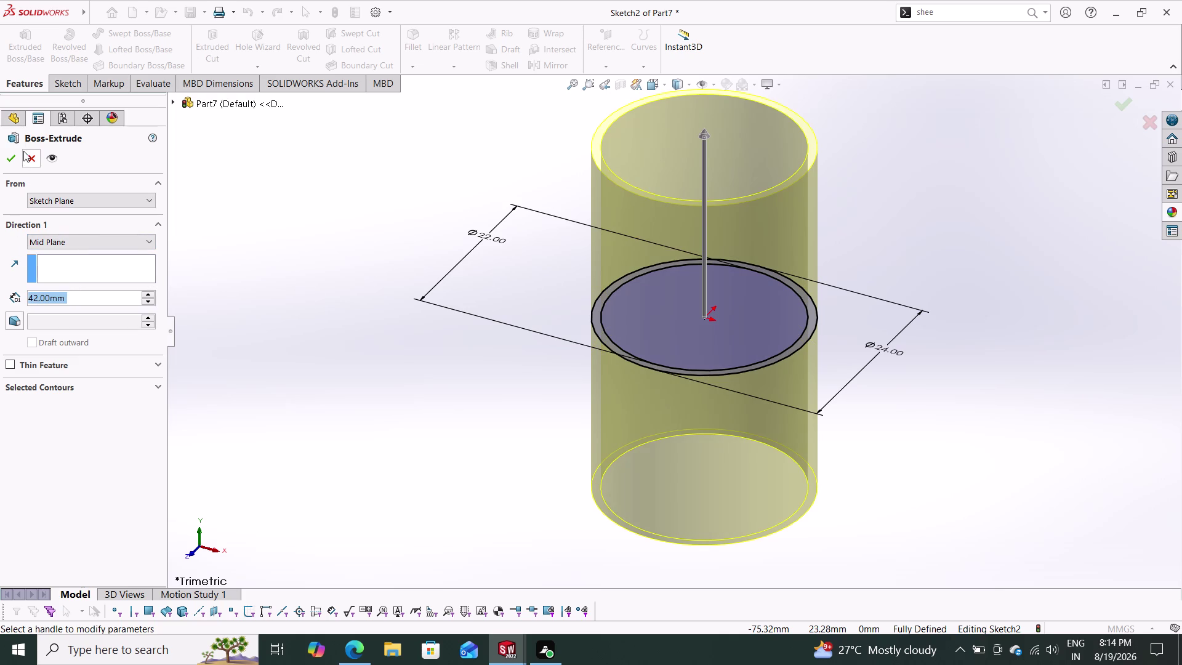
click(12, 160)
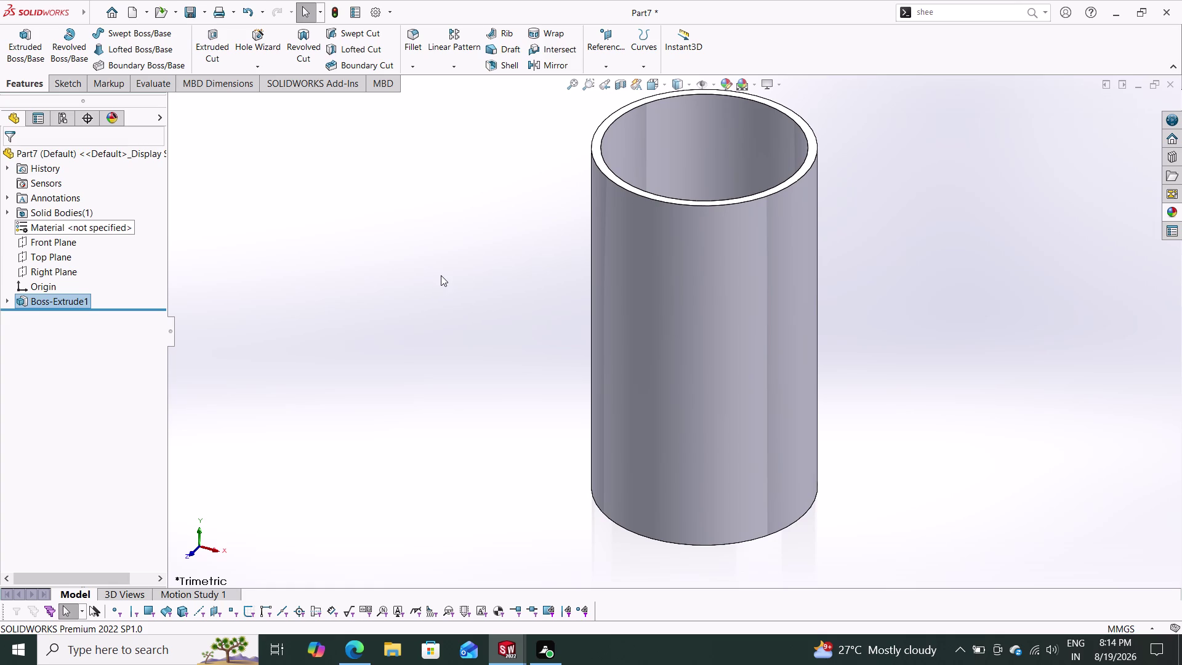
Orbit the hollow tube to inspect it and show the save options.
middle_drag(435, 274, 470, 306)
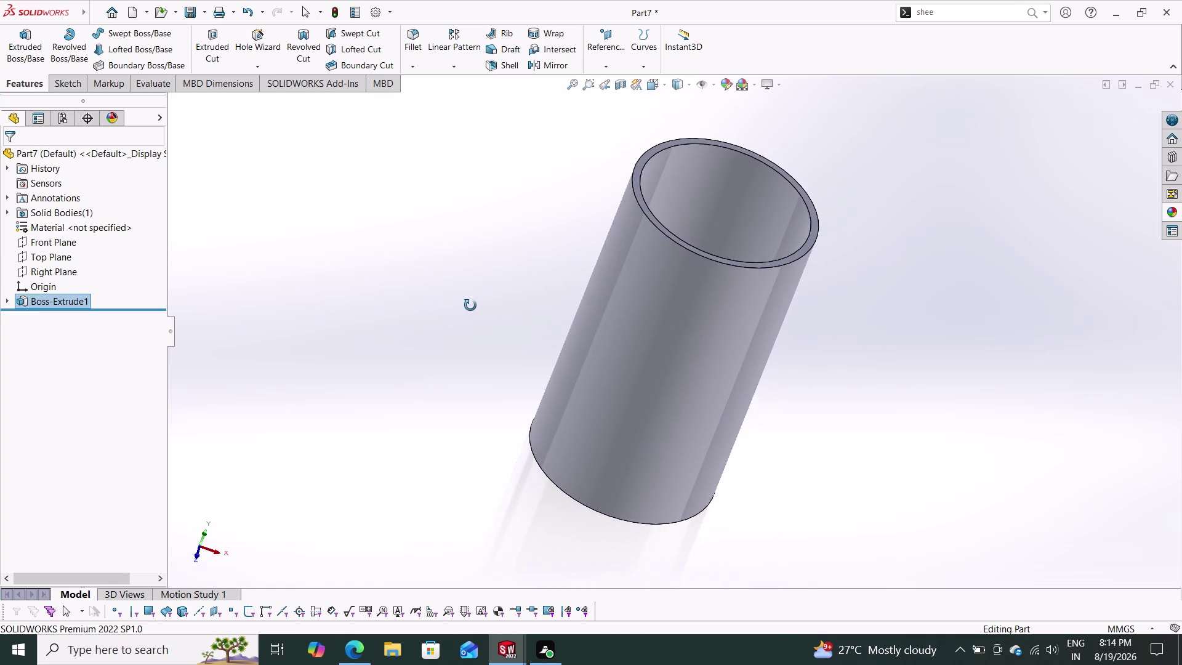
middle_drag(470, 305, 443, 272)
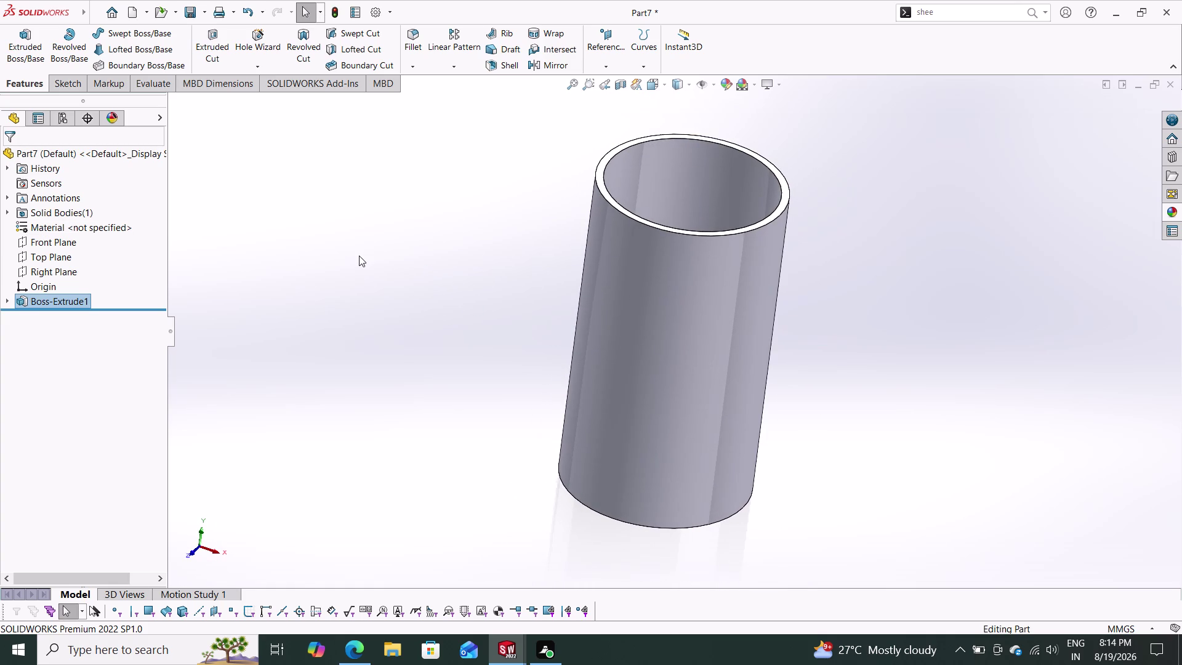
click(201, 10)
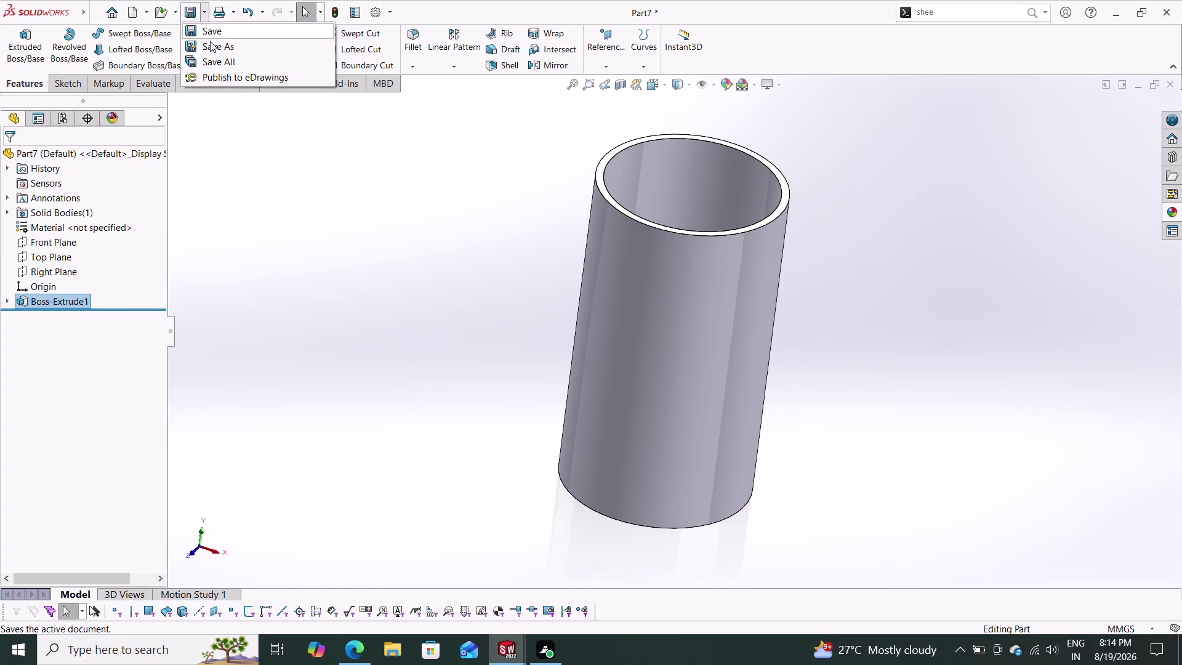
Save Part7 with Save As under the file name 'rod bush upper'.
click(210, 42)
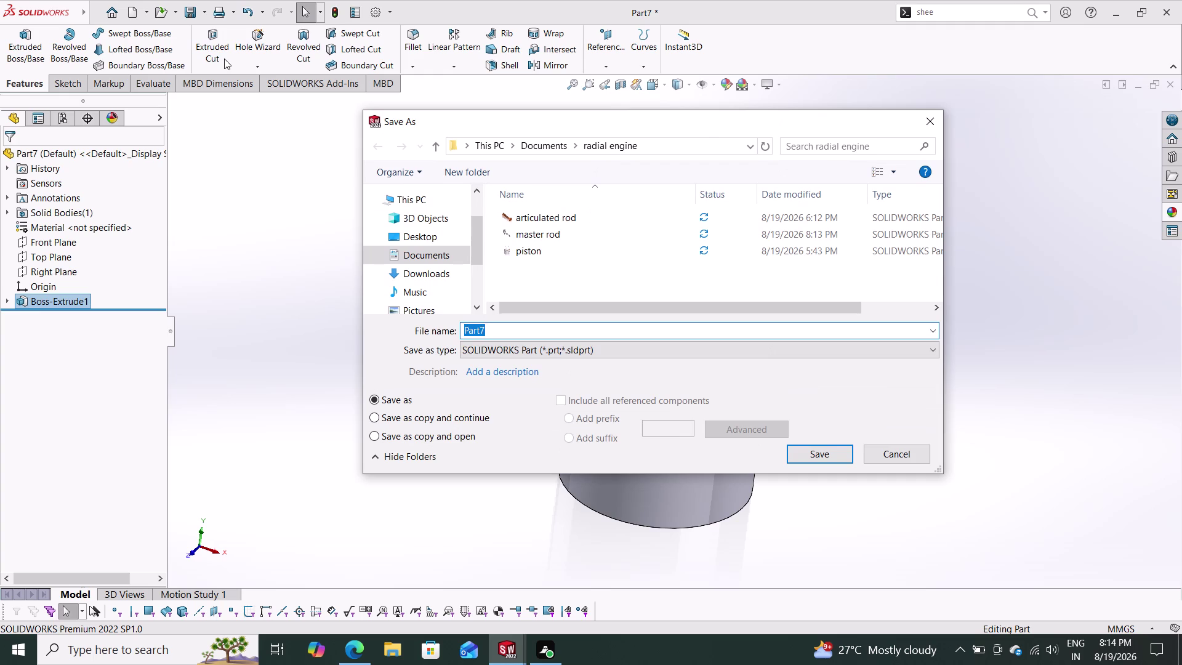
text(rod)
key(space)
text(bush)
key(space)
text(u)
text(pper)
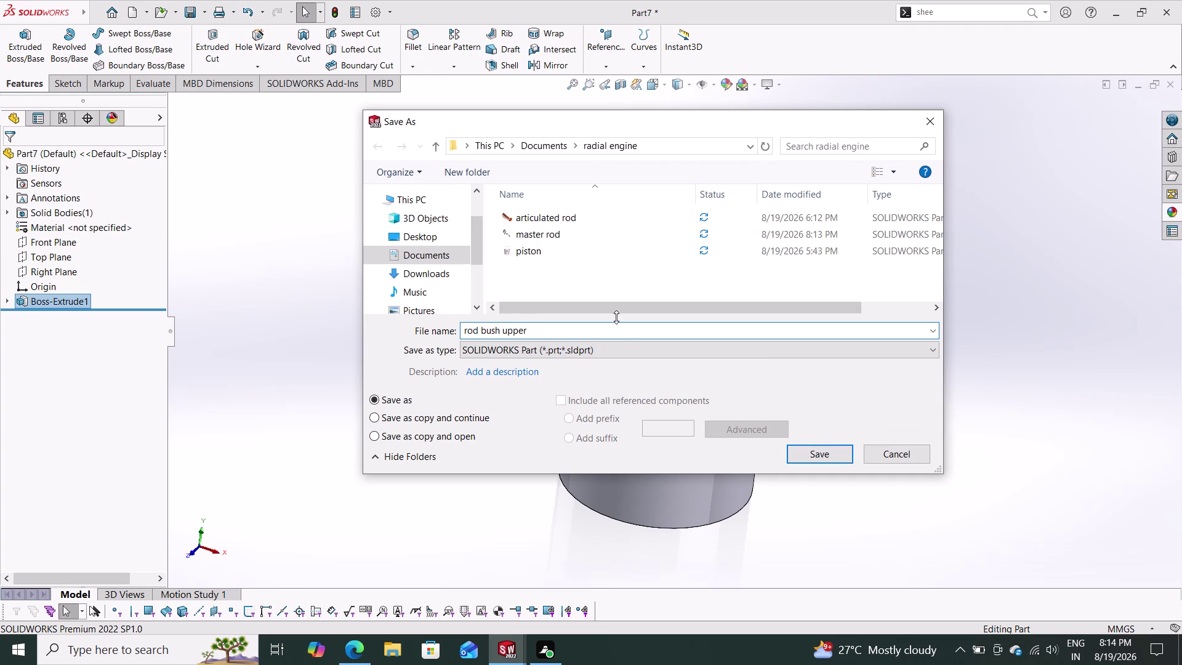
click(812, 459)
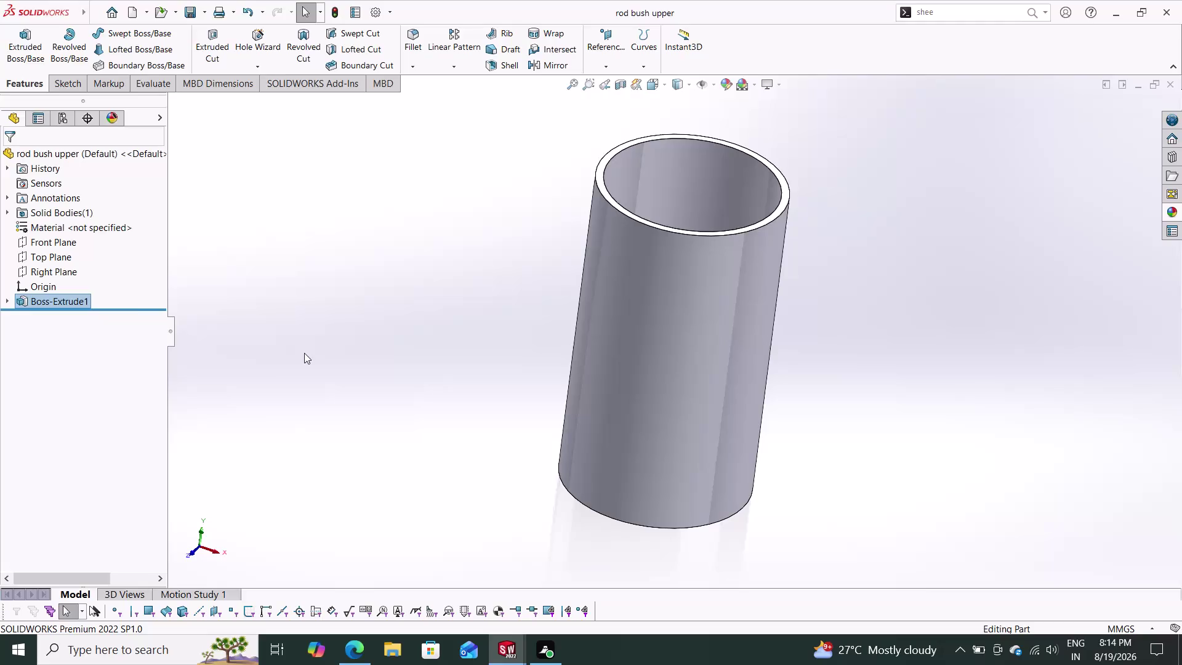
click(57, 300)
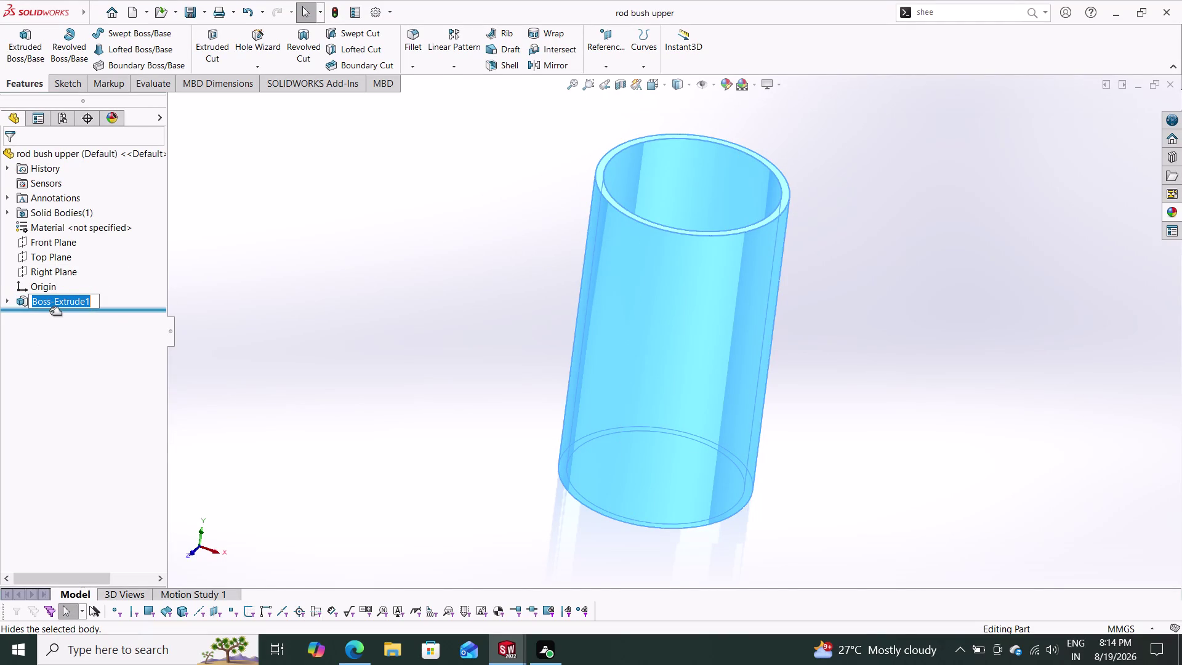
Select Boss-Extrude1 in the FeatureManager tree and bring up its sketch for editing.
click(41, 298)
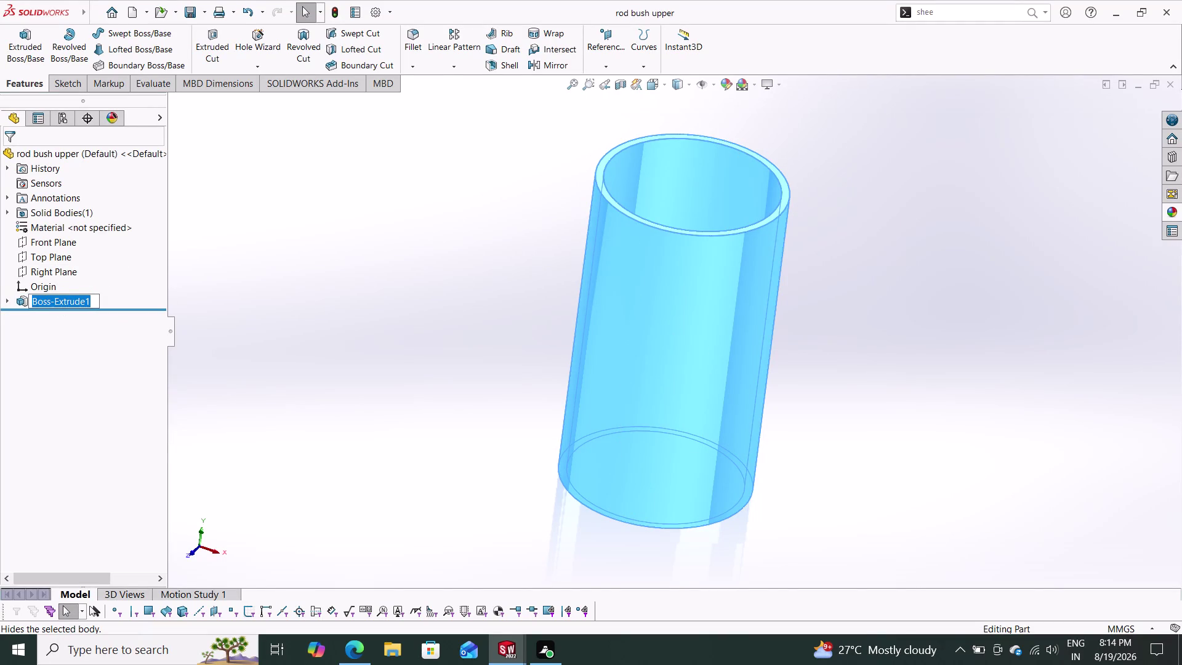
key(Escape)
click(32, 300)
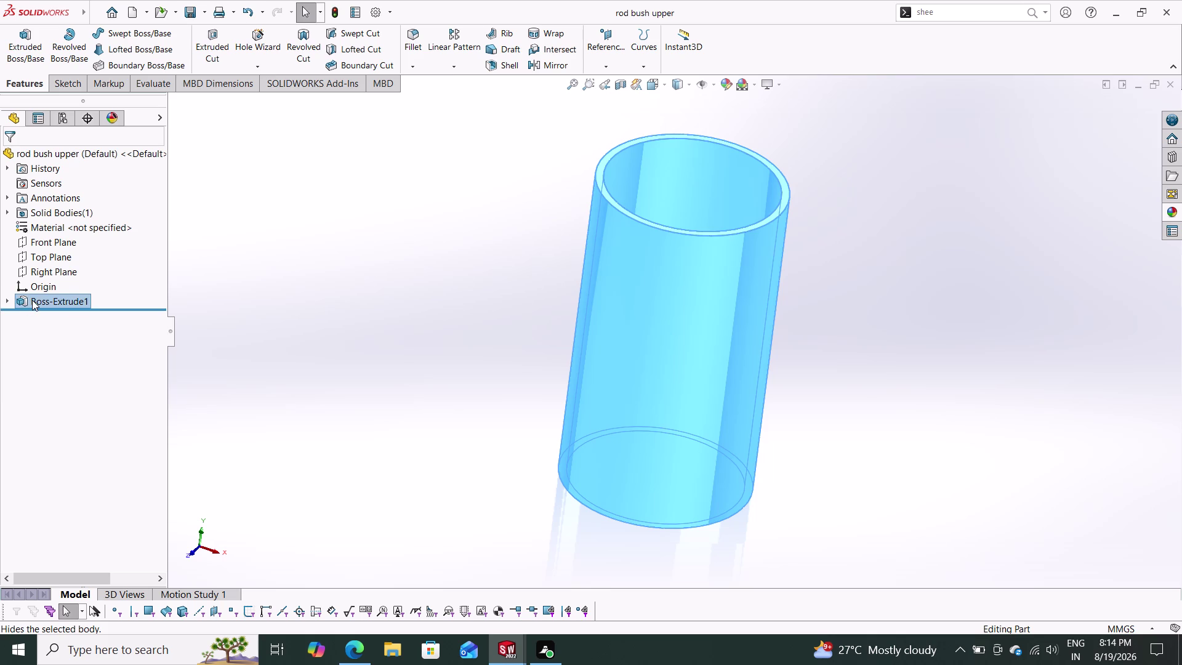
key(Escape)
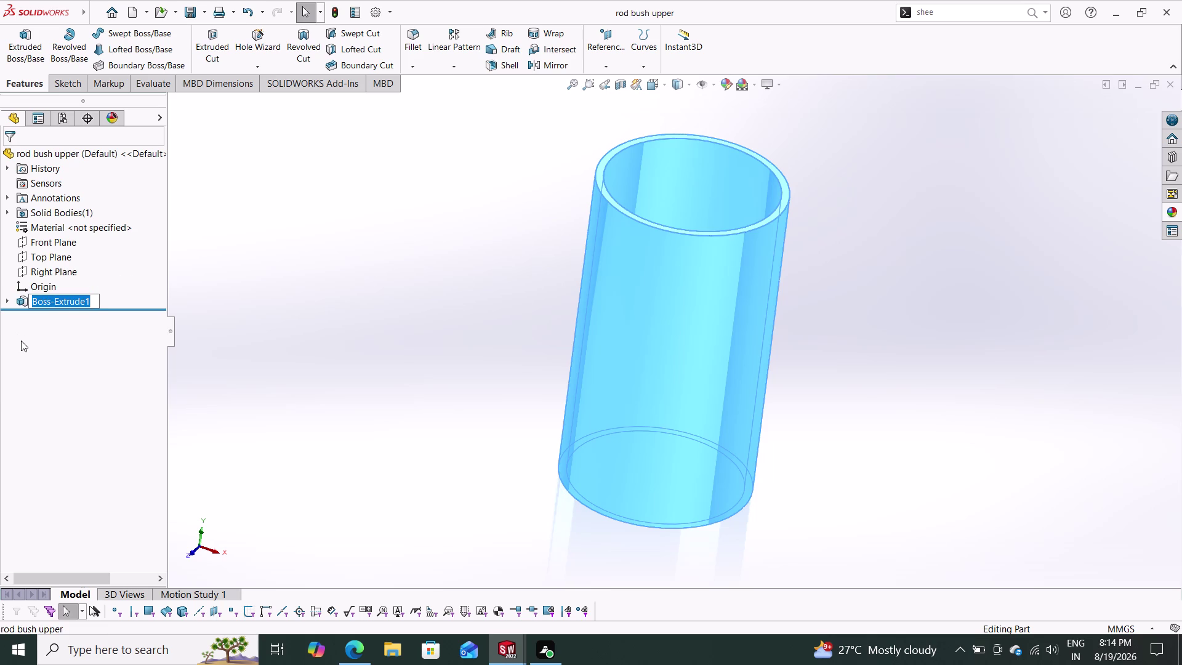
click(44, 302)
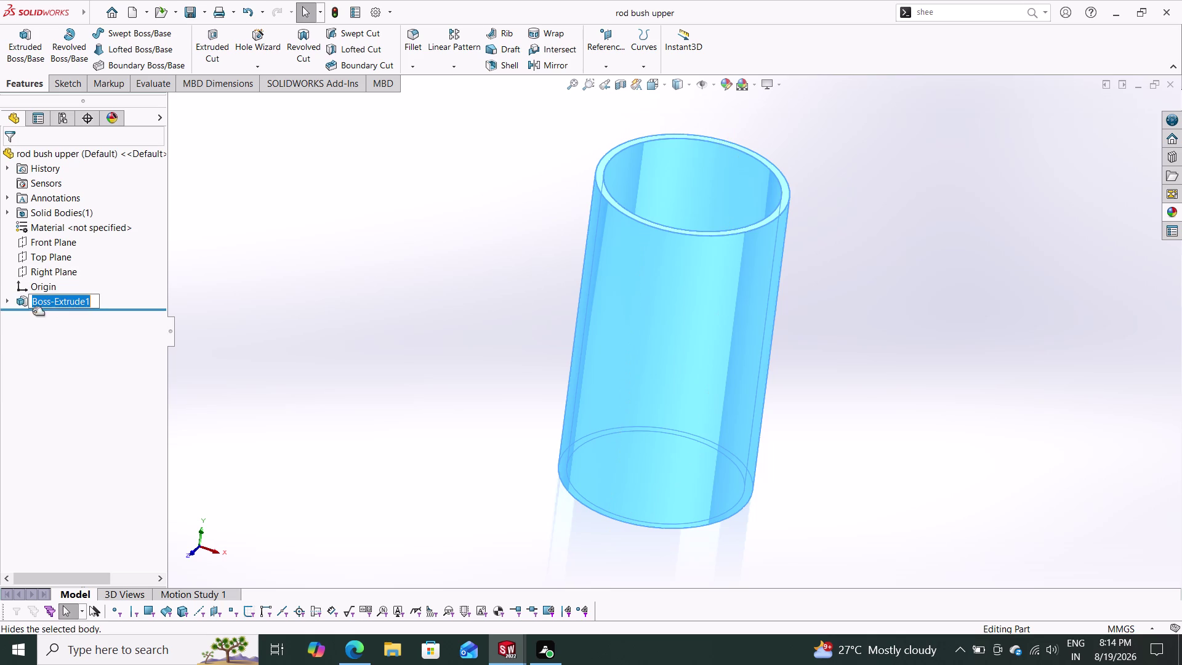
click(25, 307)
click(25, 304)
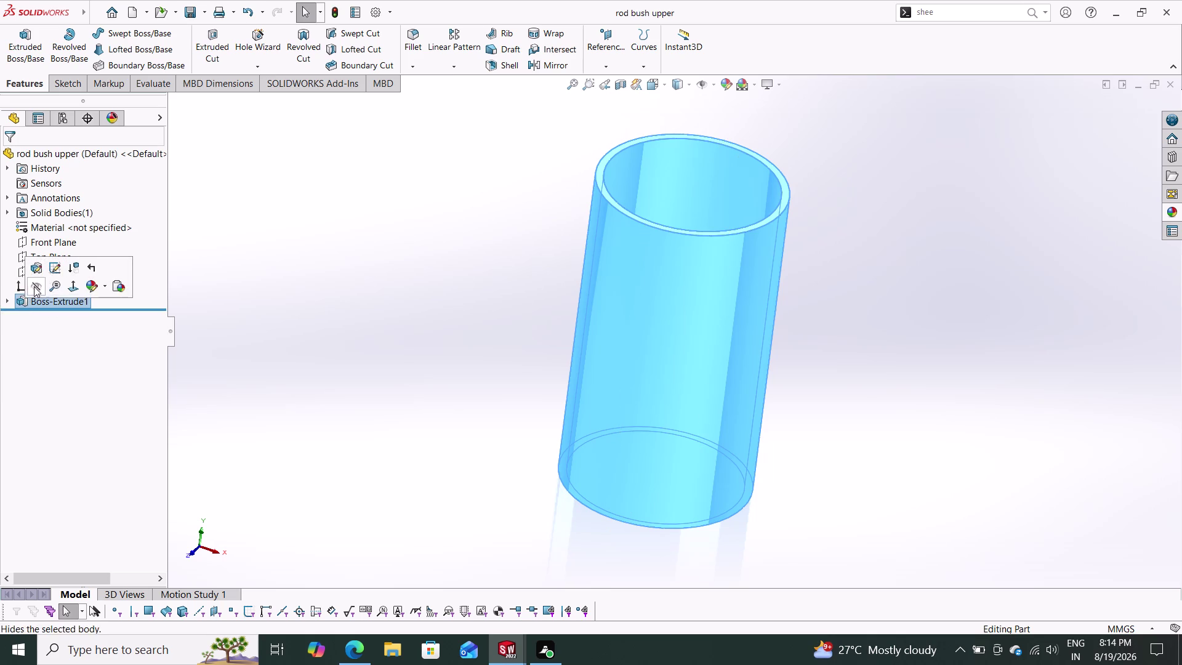
click(55, 266)
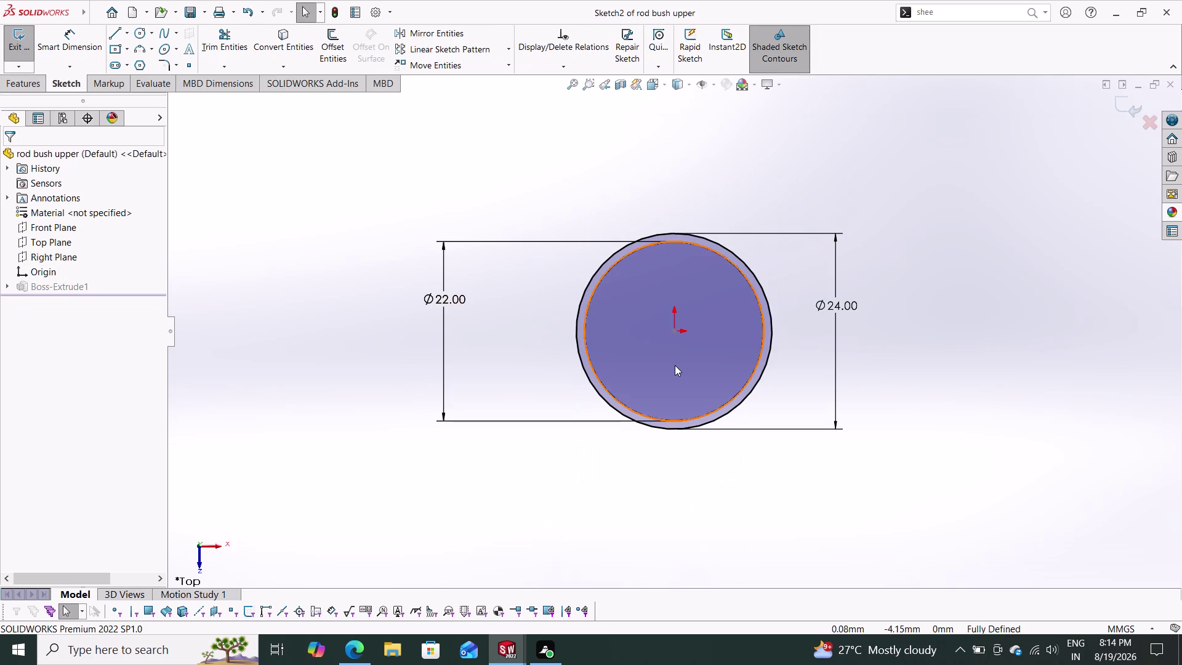
Change the circle diameters from Ø22 to Ø12 mm and Ø24 to Ø15 mm, then exit the sketch.
double_click(434, 294)
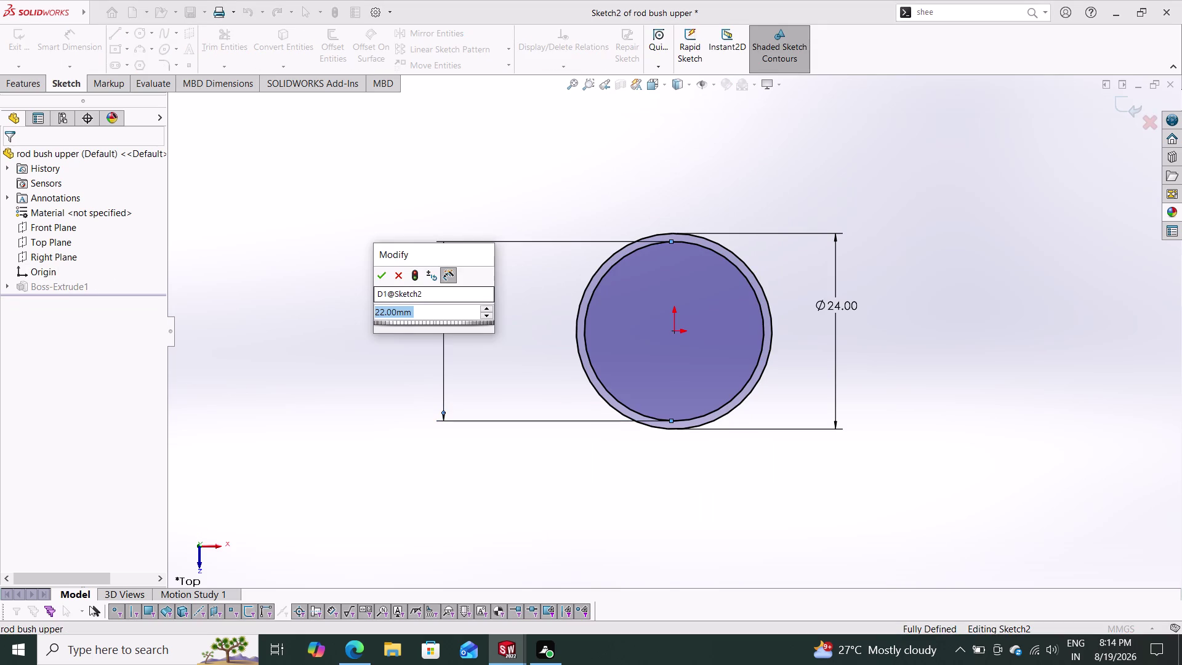
text(1)
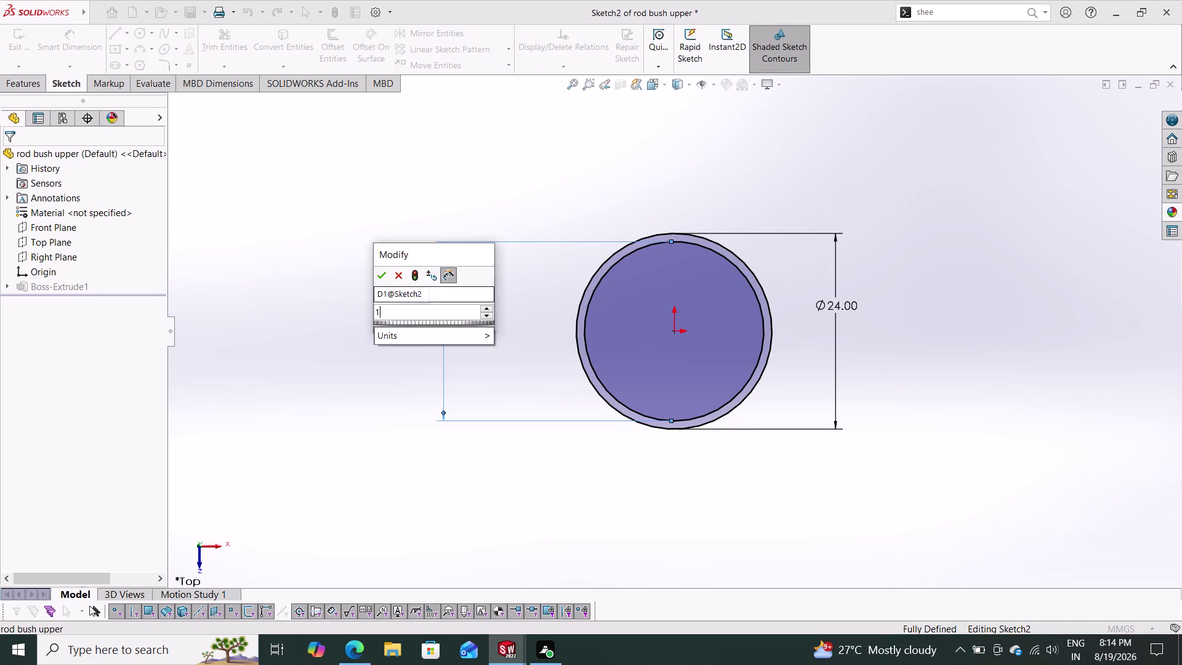
text(2)
key(Return)
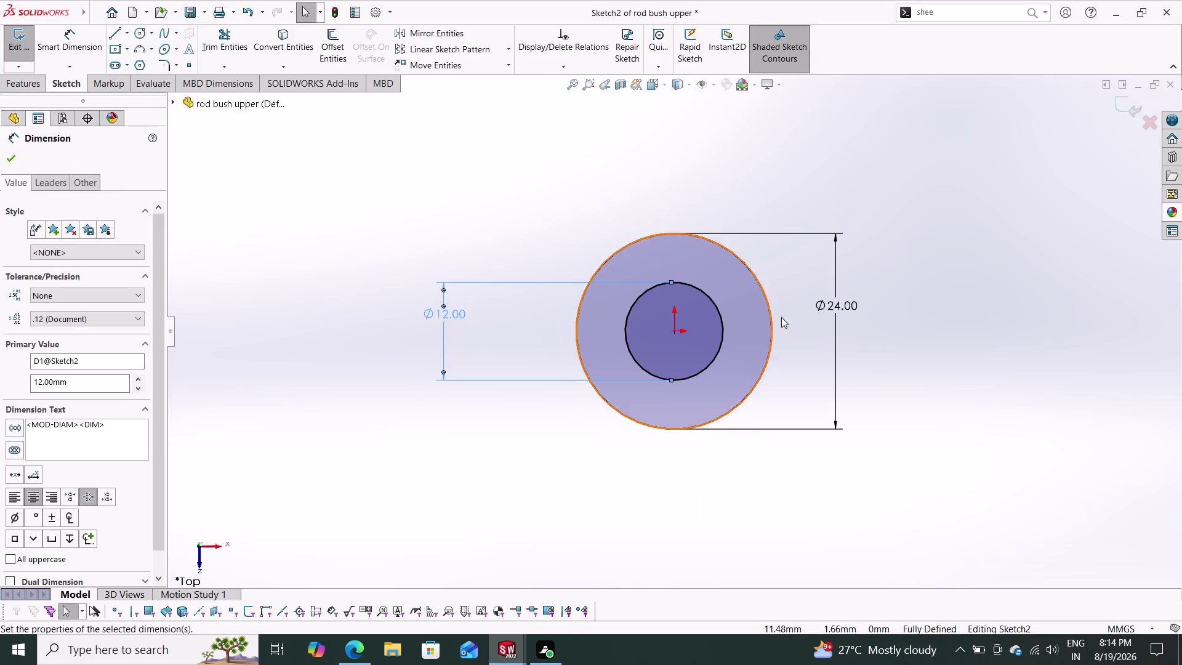
double_click(828, 306)
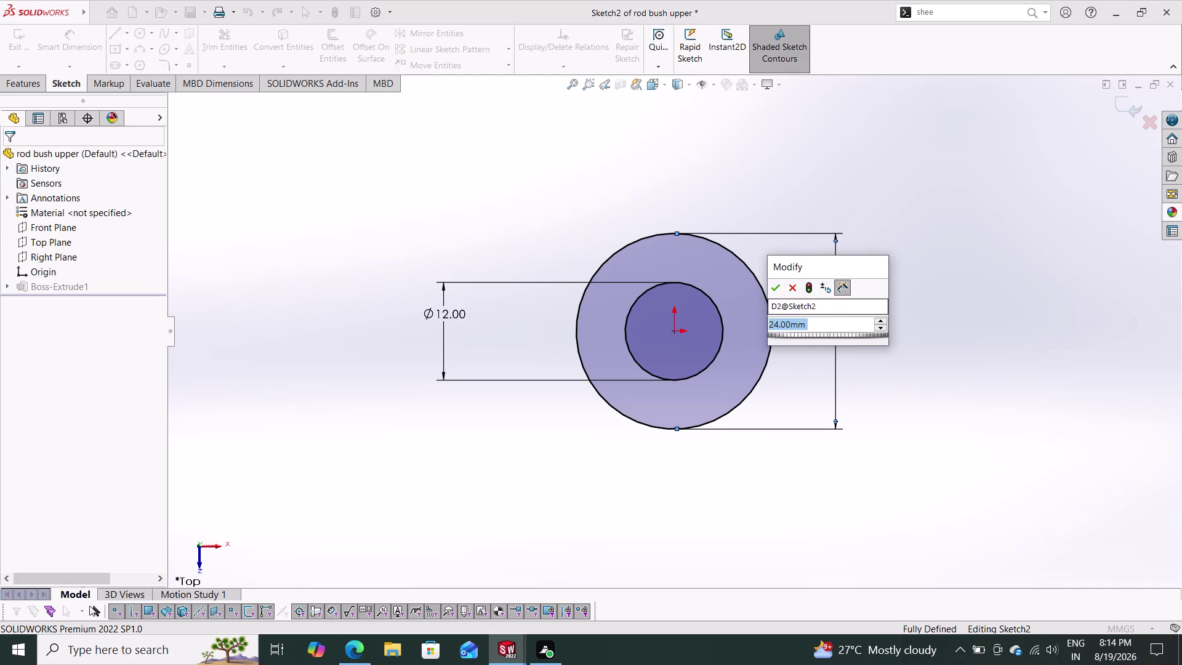
text(15)
key(Return)
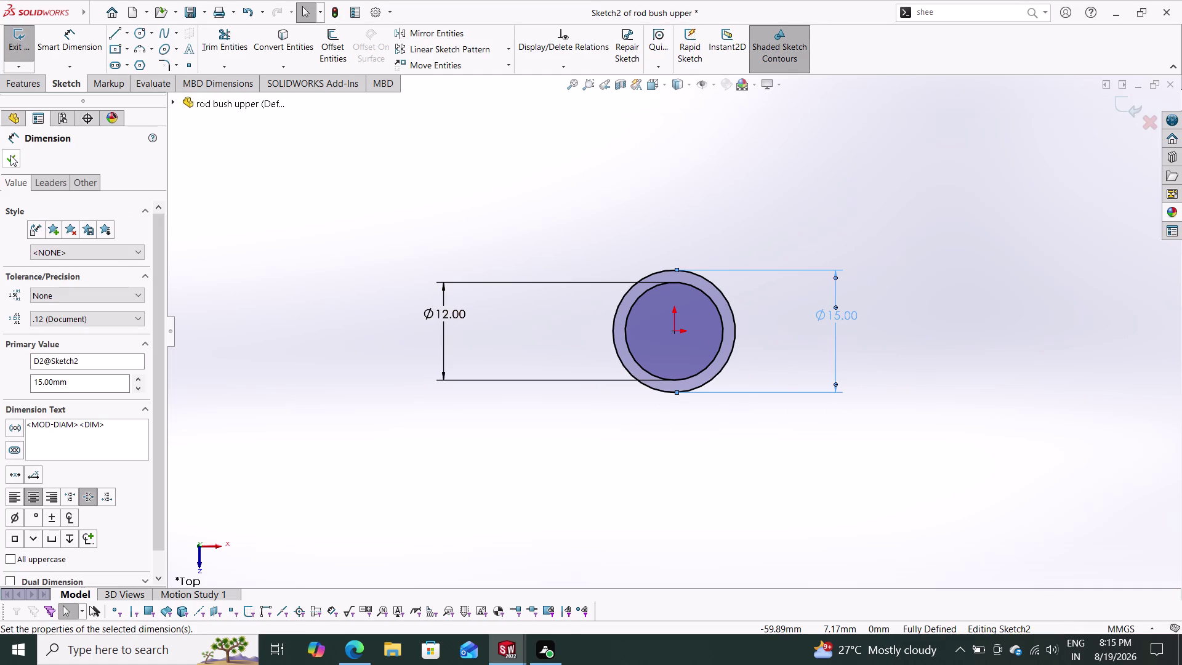
click(10, 158)
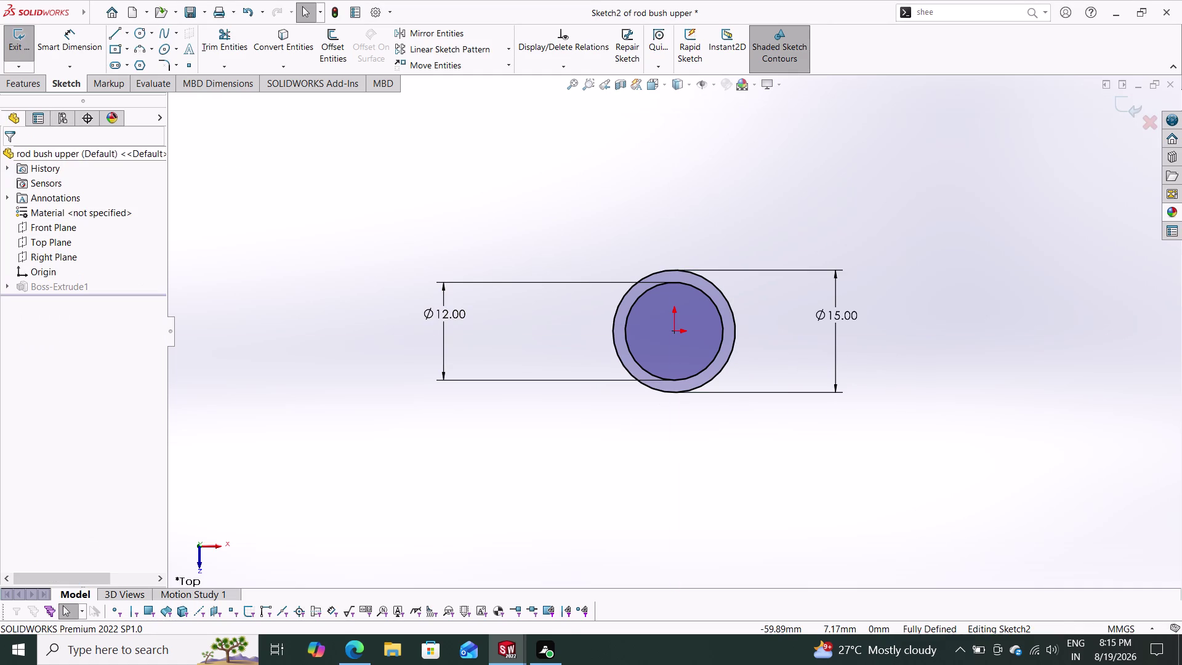
click(1129, 108)
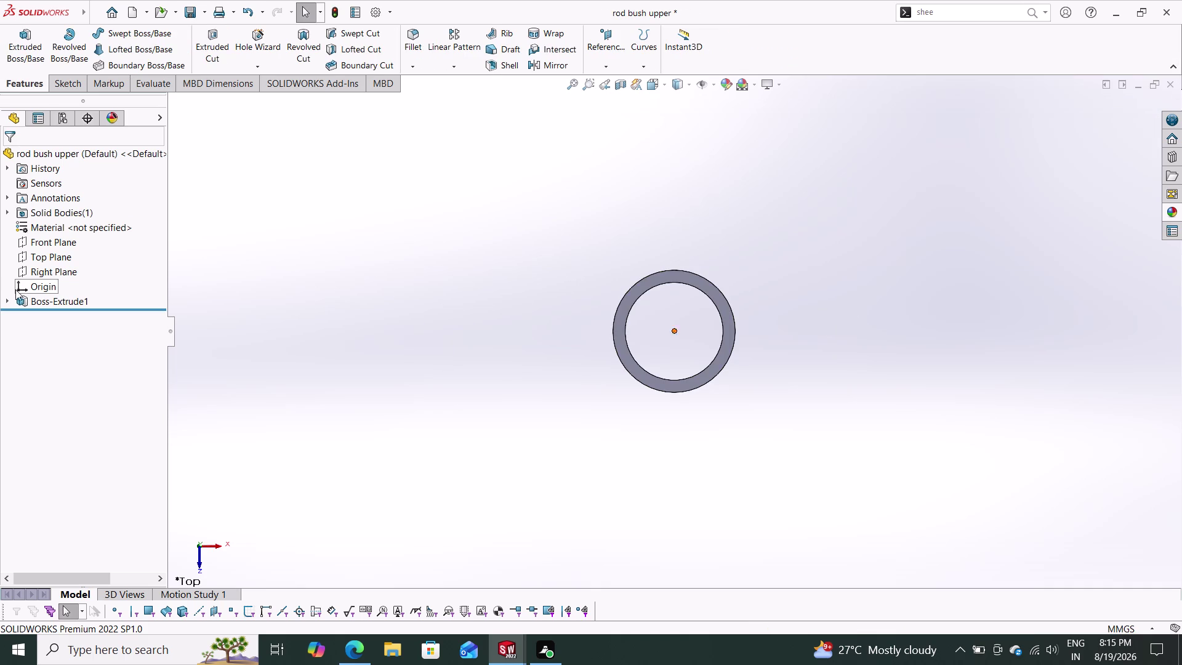
Reopen Boss-Extrude1 with Edit Feature.
click(24, 308)
click(28, 303)
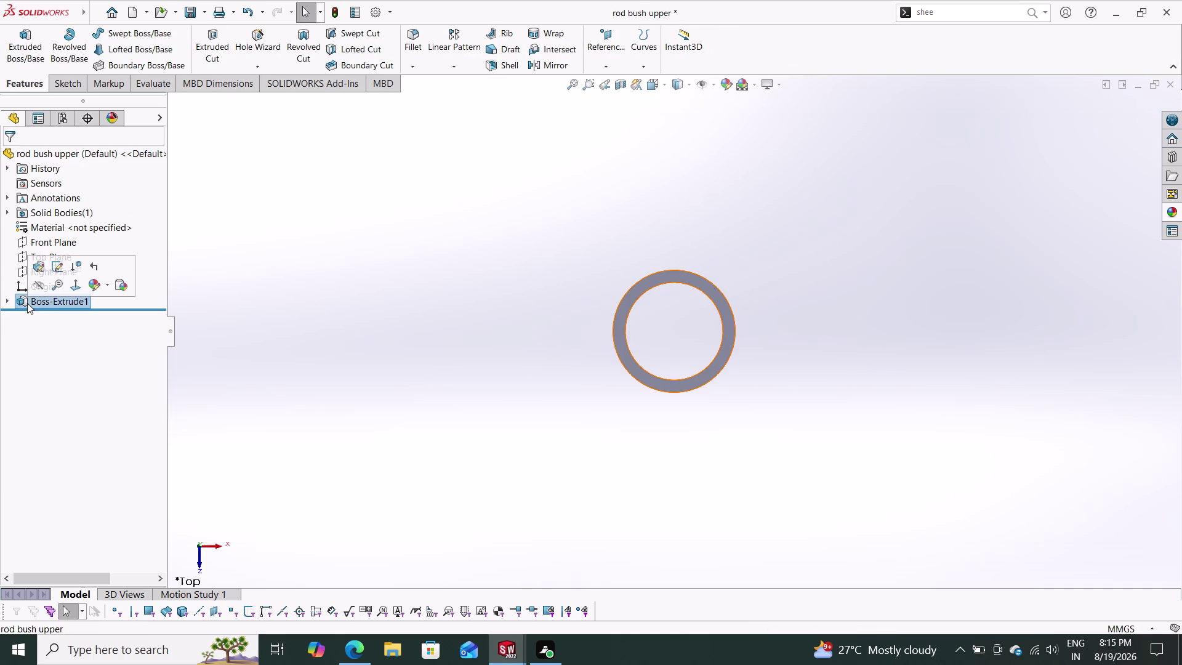
click(39, 268)
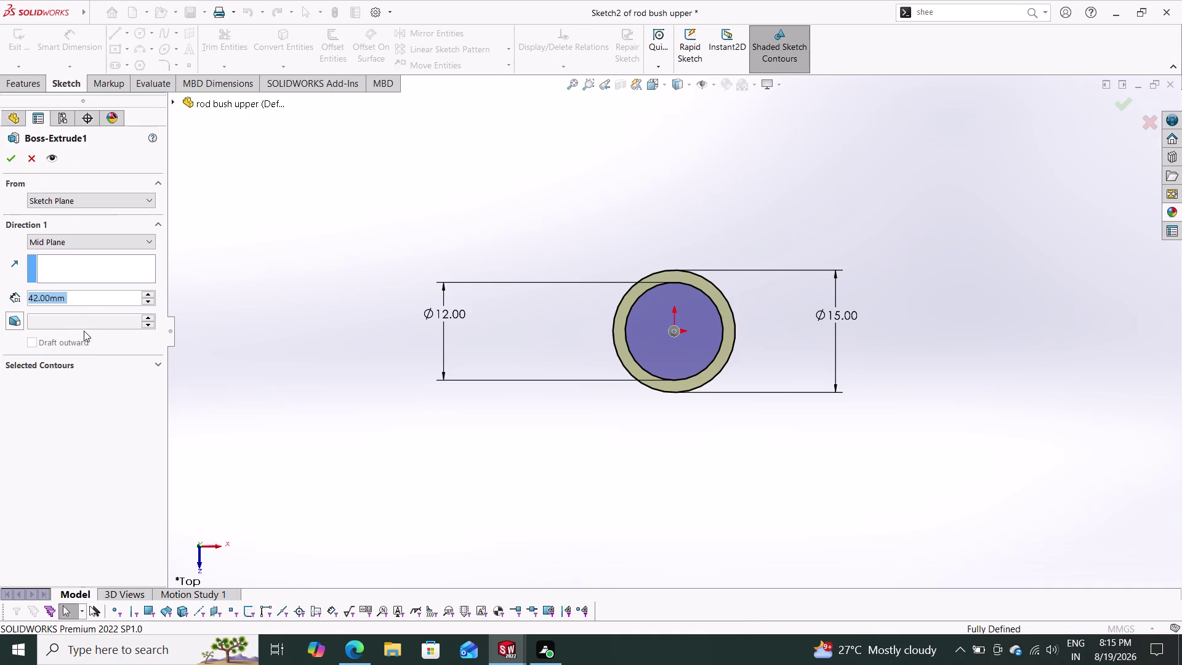
Set the Boss-Extrude1 depth to 24 mm and confirm it.
text(24)
key(Return)
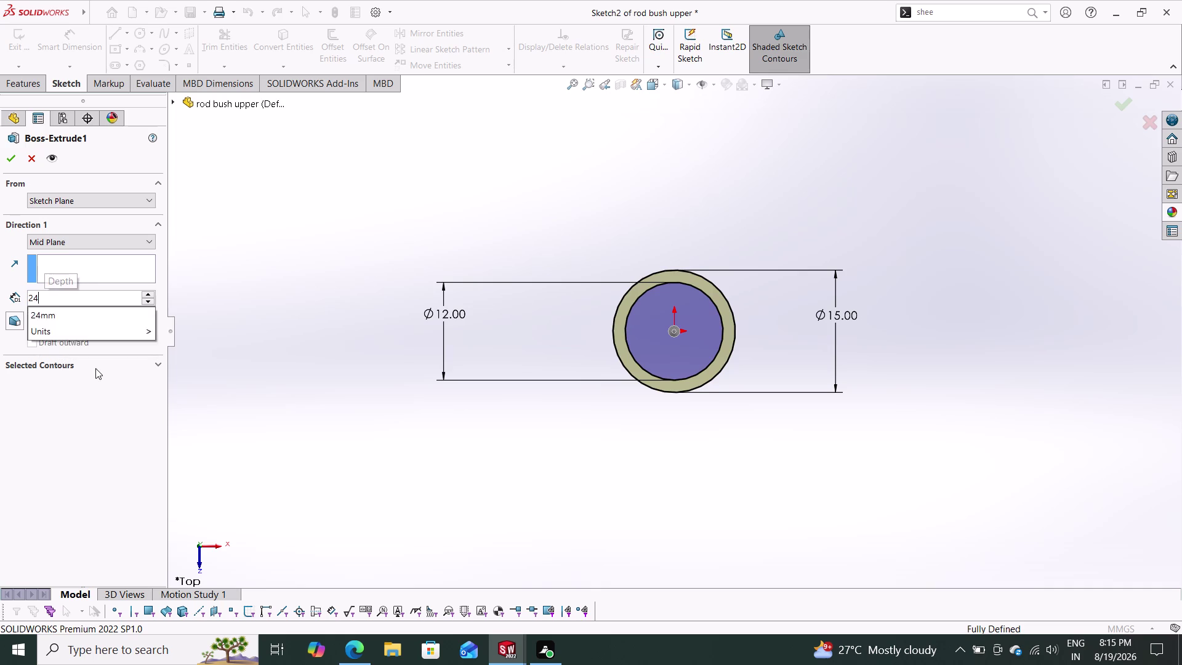
click(10, 160)
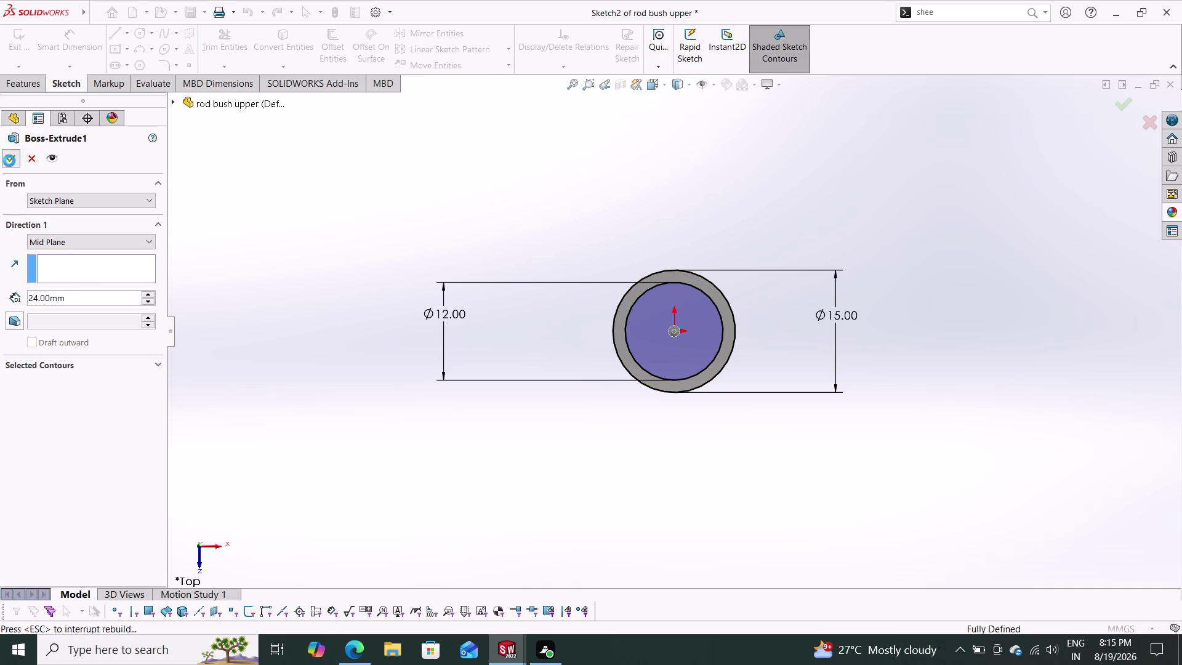
Orbit and zoom around the shortened bush, then show the save options.
middle_drag(519, 442, 502, 356)
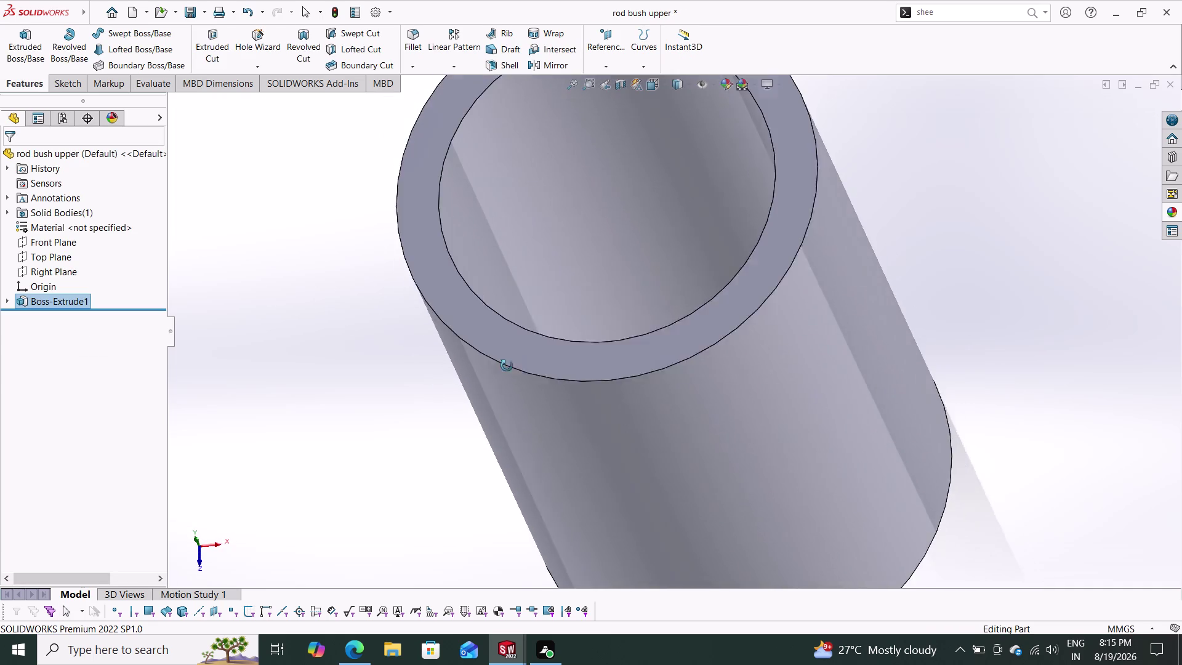
middle_drag(502, 356, 509, 366)
scroll(down, 3)
scroll(up, 3)
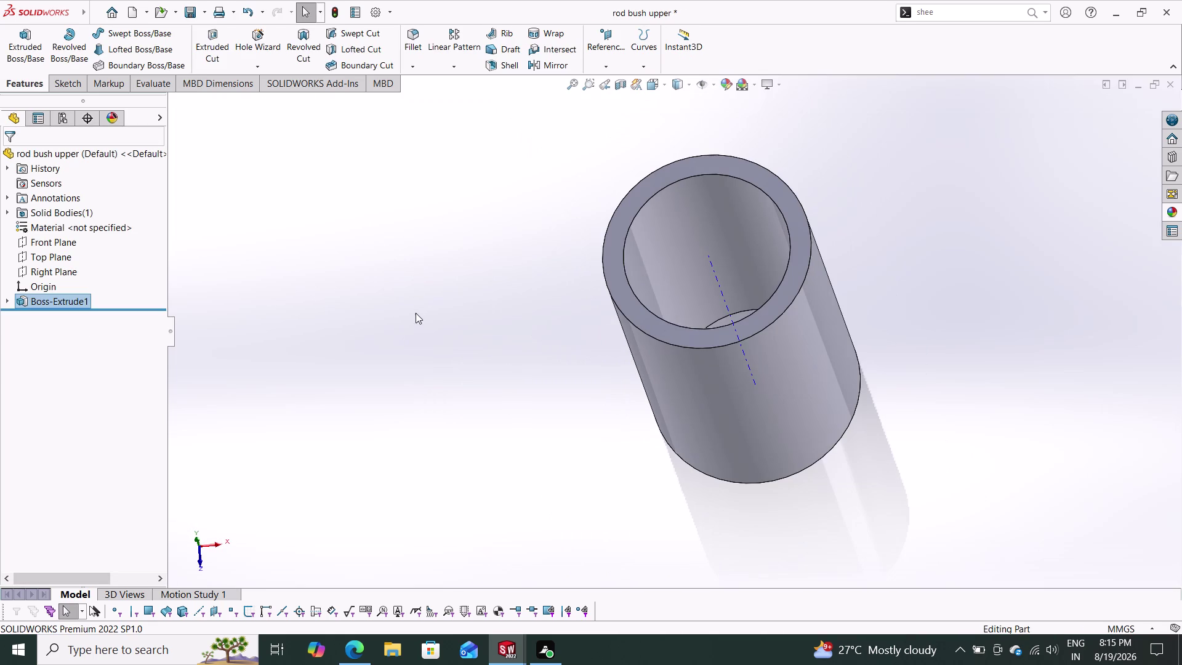
click(208, 14)
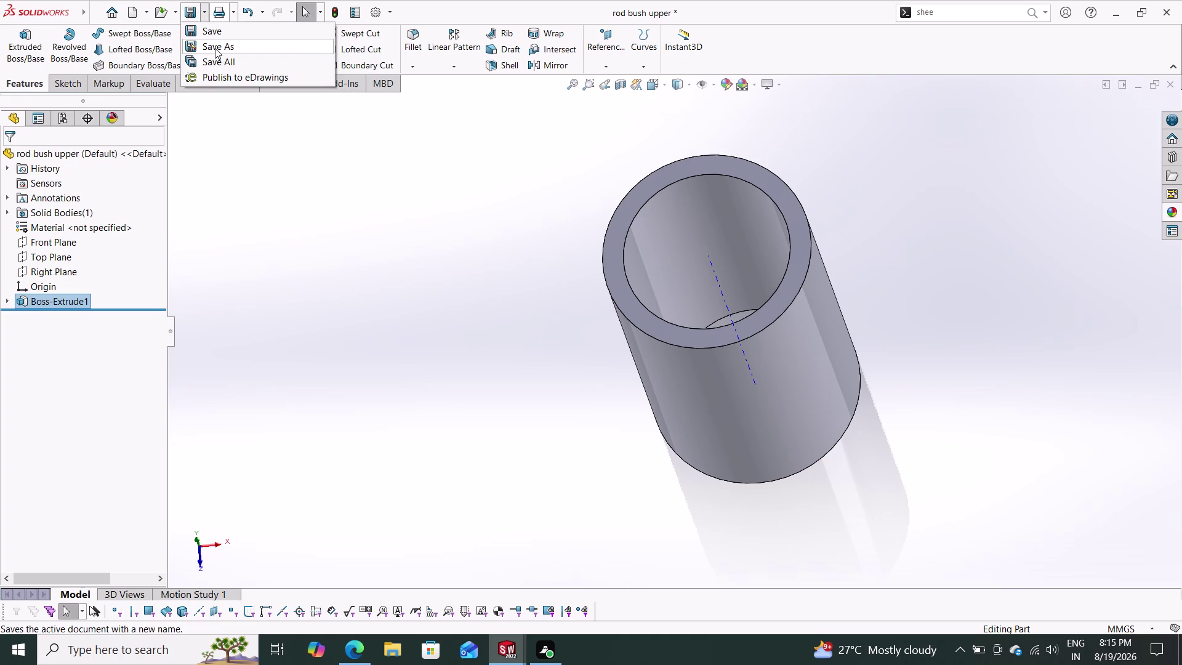
Save the 24 mm bush with Save As under the file name 'rod bush lower'.
click(215, 48)
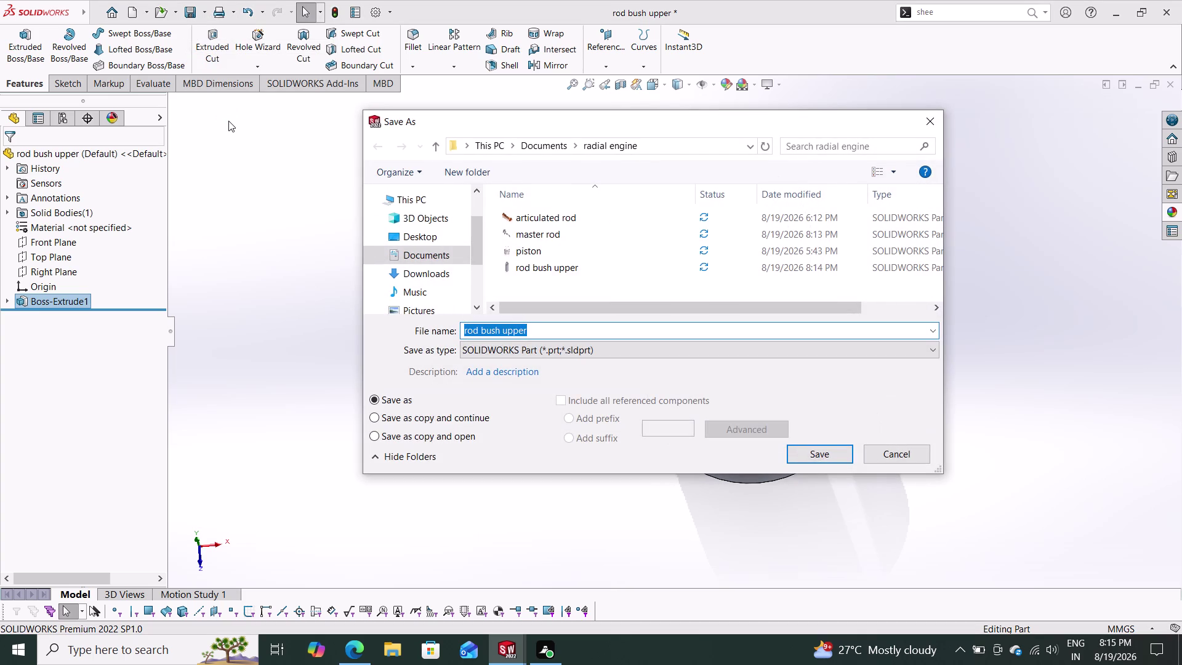
text(rod)
key(space)
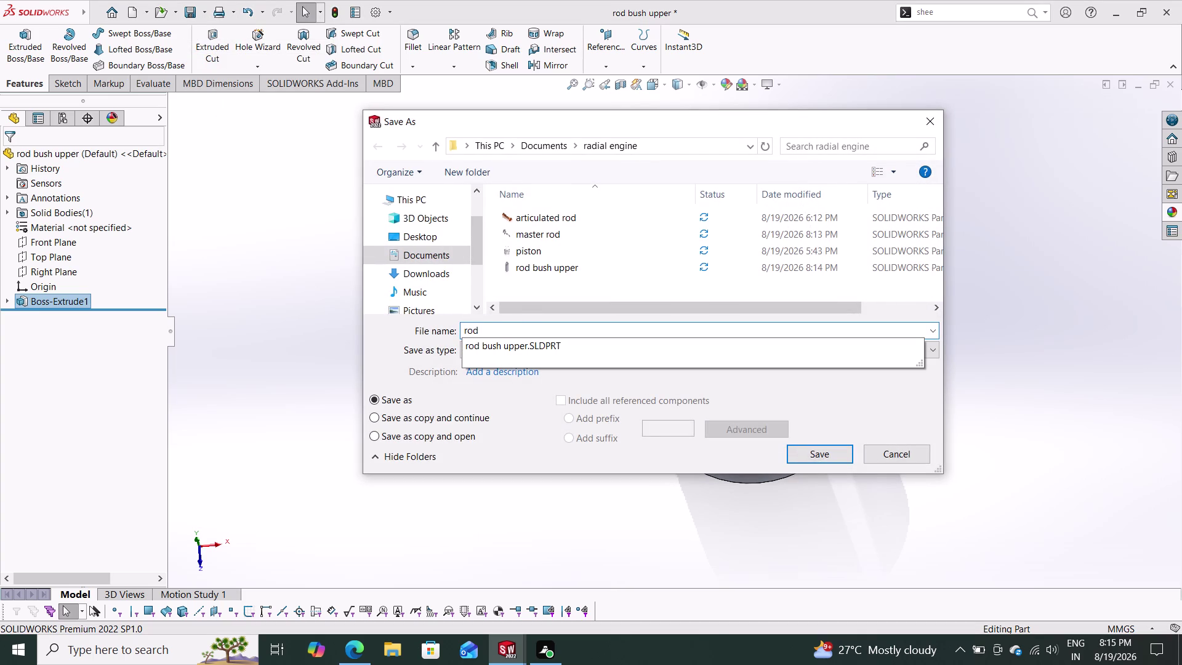
text(bush)
key(space)
text(lower)
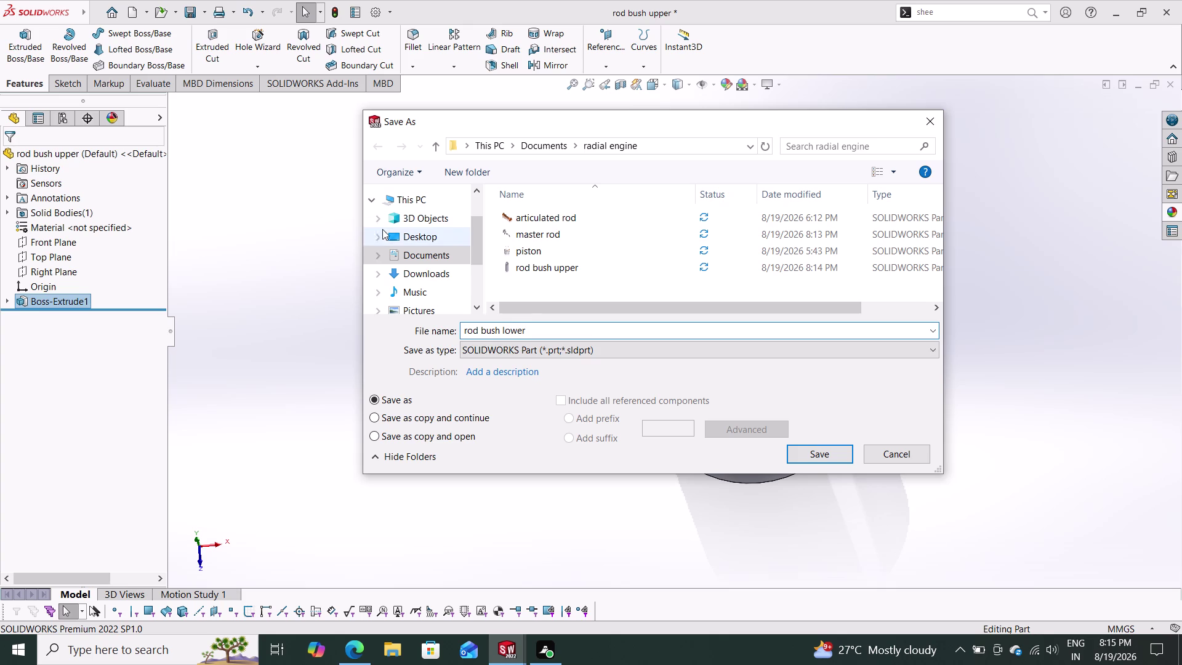
click(803, 456)
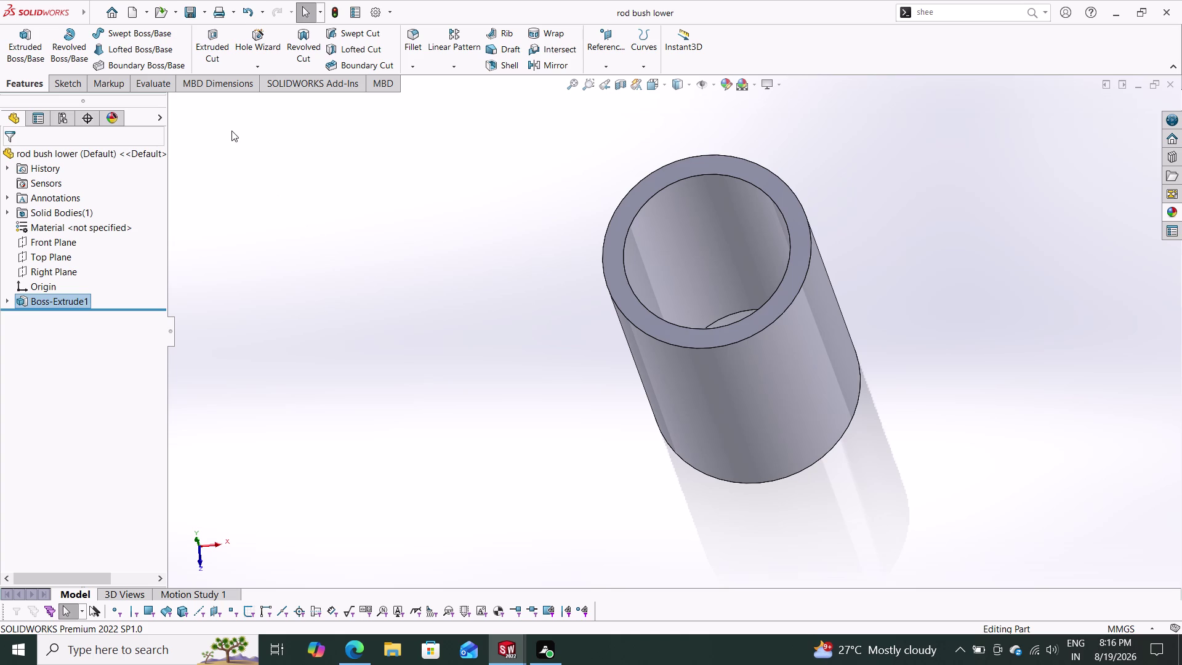
click(130, 15)
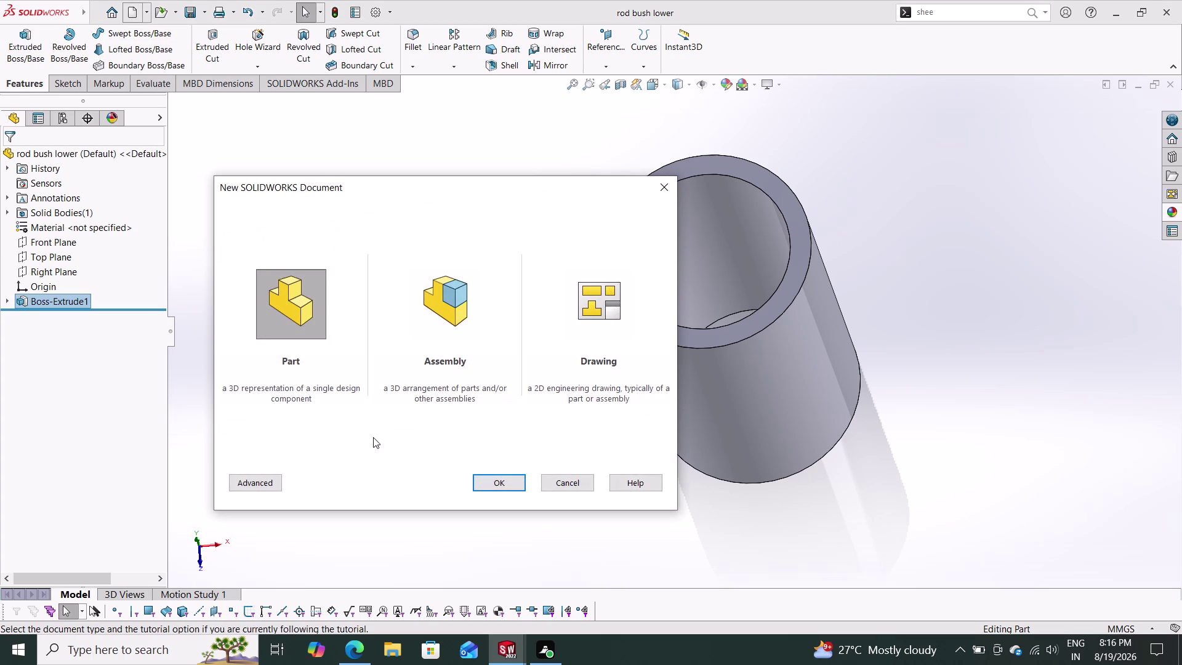
Create Part8 and open Sketch1 on its Top Plane, dismissing a stray menu.
click(488, 474)
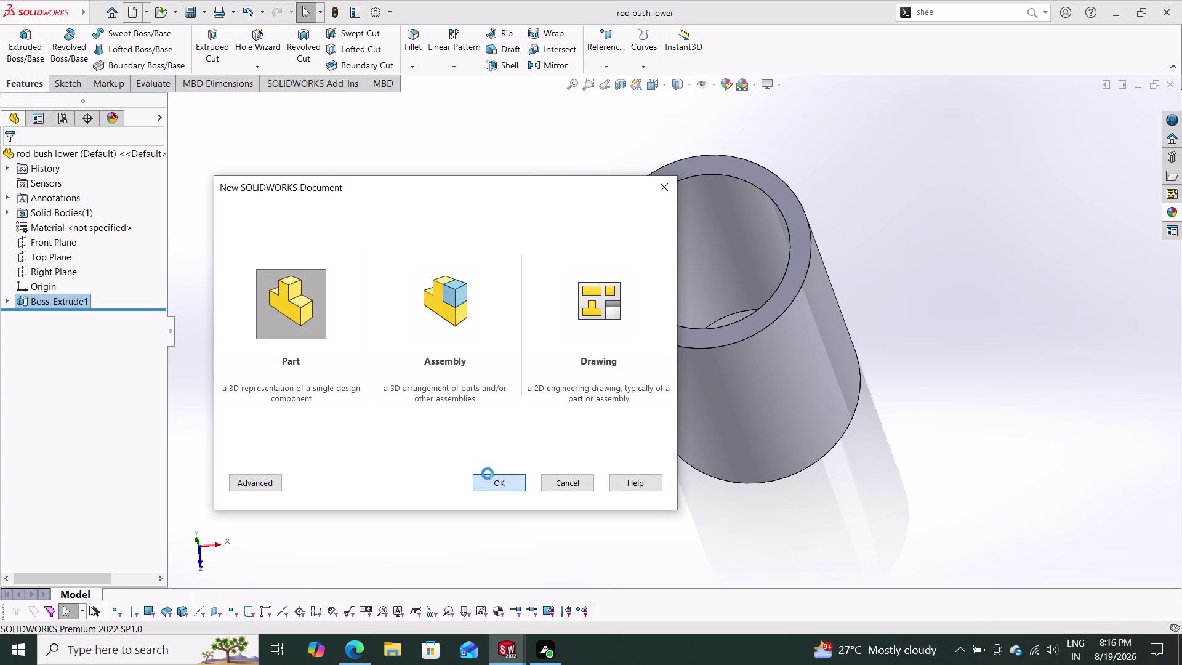
click(487, 474)
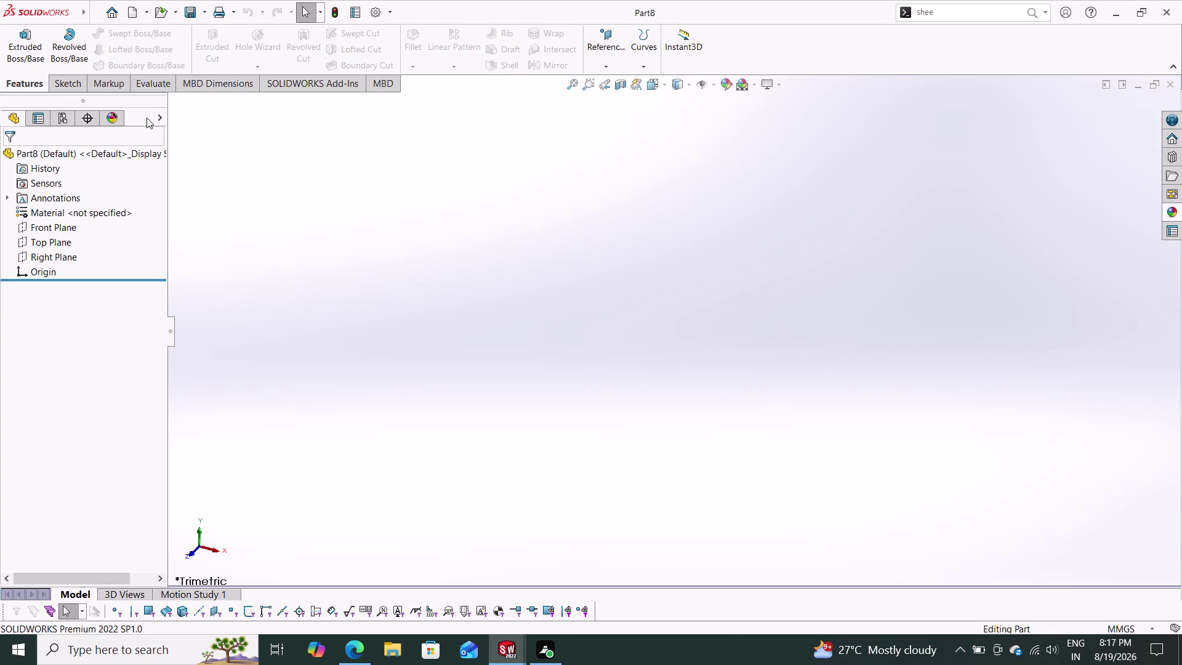
click(63, 238)
click(79, 219)
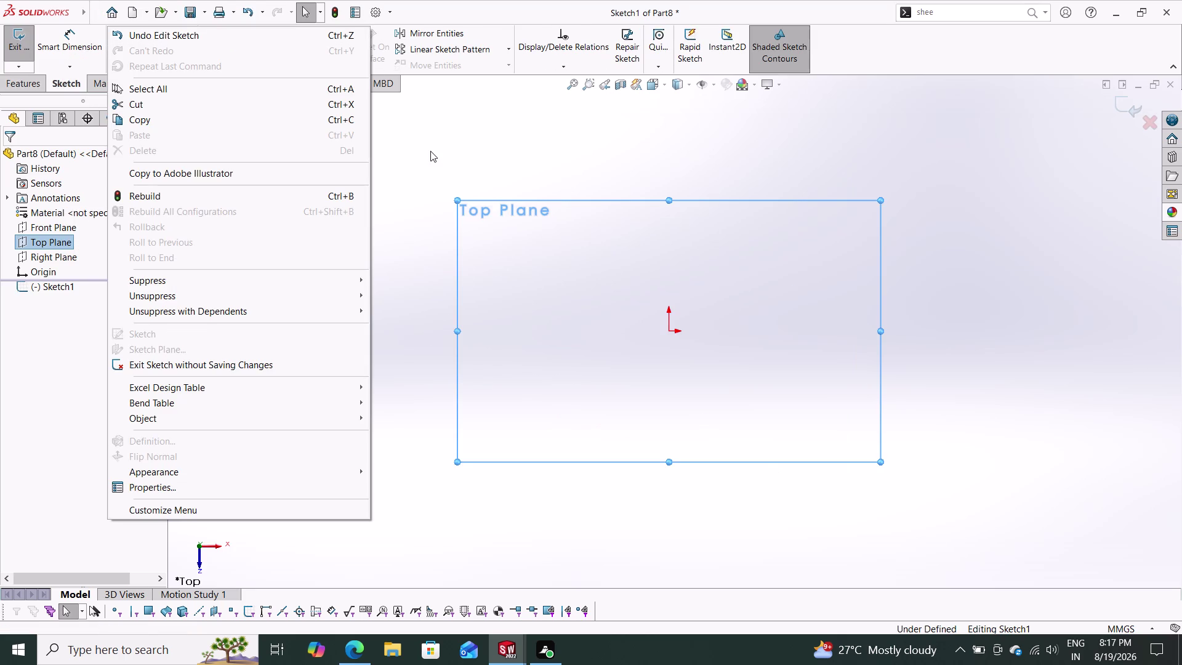
click(421, 182)
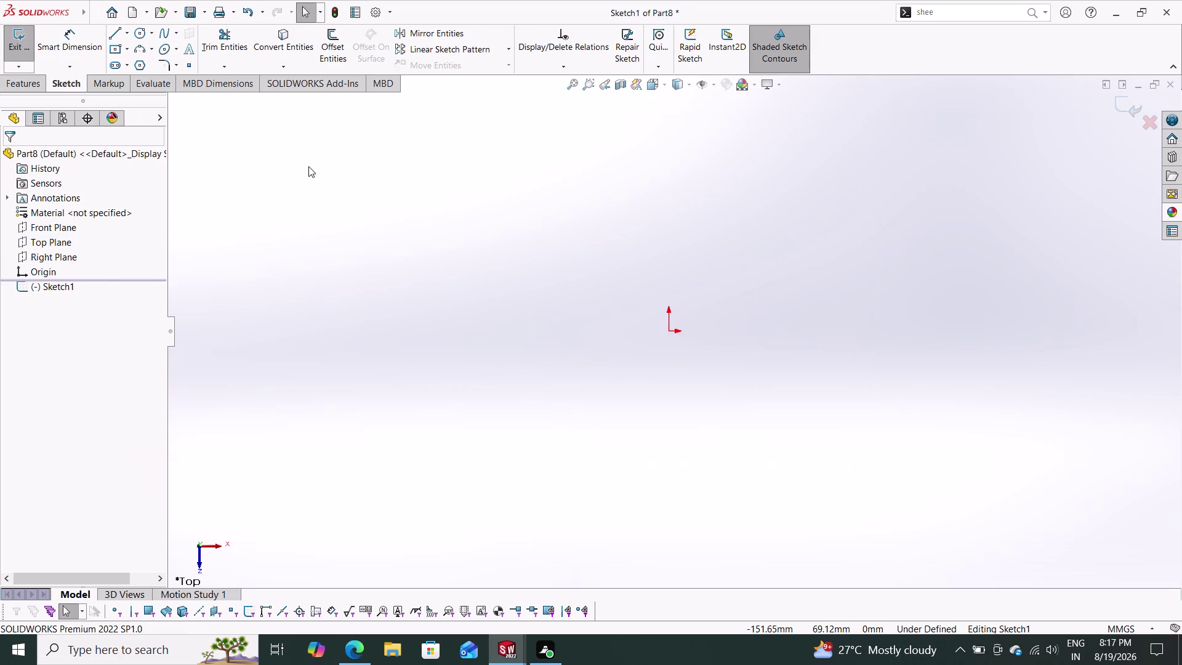